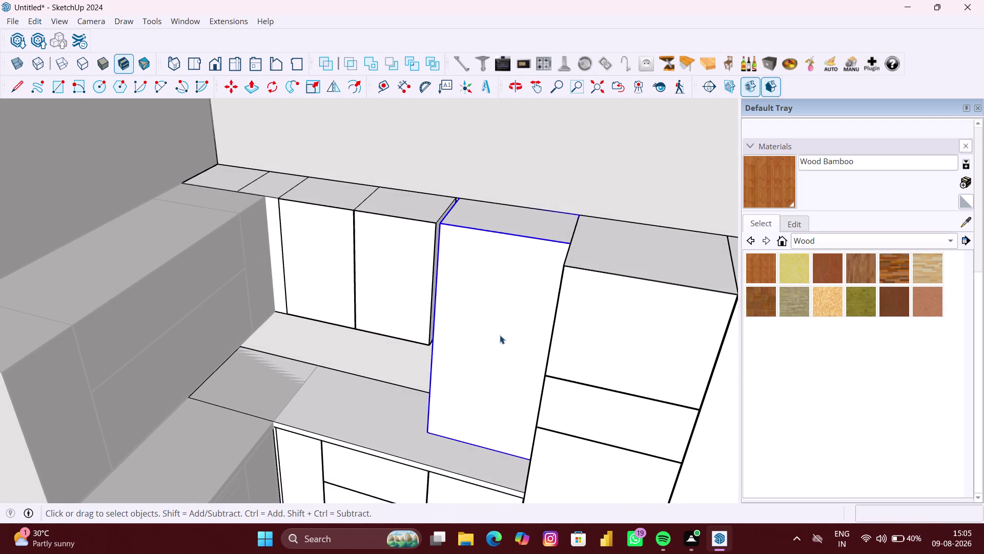
Zoom in on the tall panel's edge and select its narrow side face.
scroll(up, 3)
middle_drag(413, 303, 432, 305)
scroll(up, 3)
middle_drag(466, 268, 496, 269)
scroll(up, 3)
scroll(up, 3)
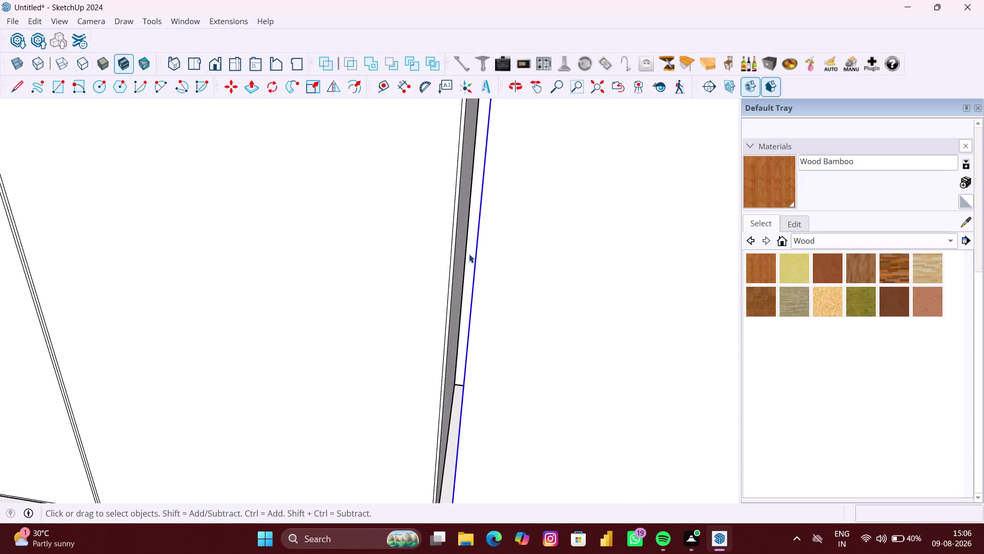
scroll(up, 3)
click(469, 254)
click(462, 258)
scroll(up, 3)
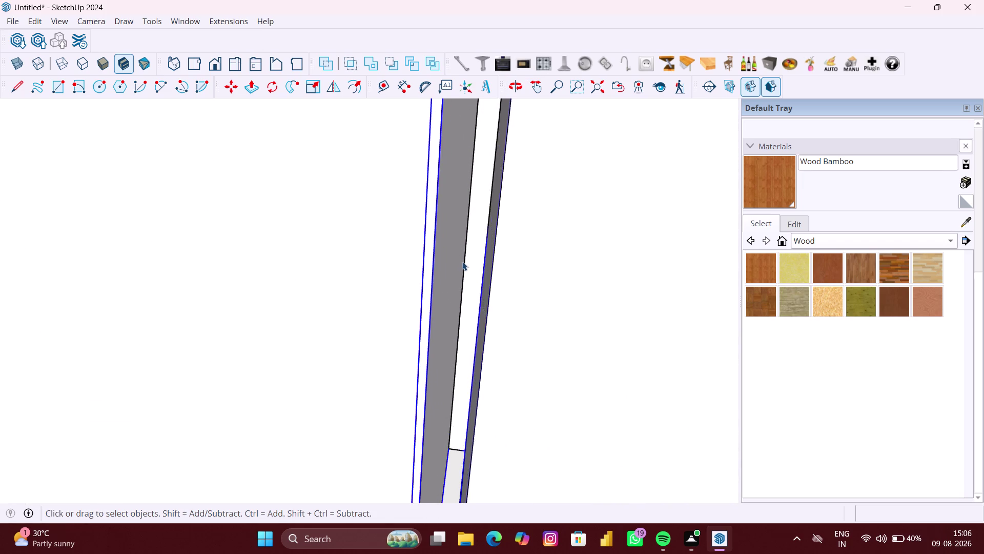
scroll(up, 3)
scroll(up, 3)
click(483, 255)
triple_click(482, 255)
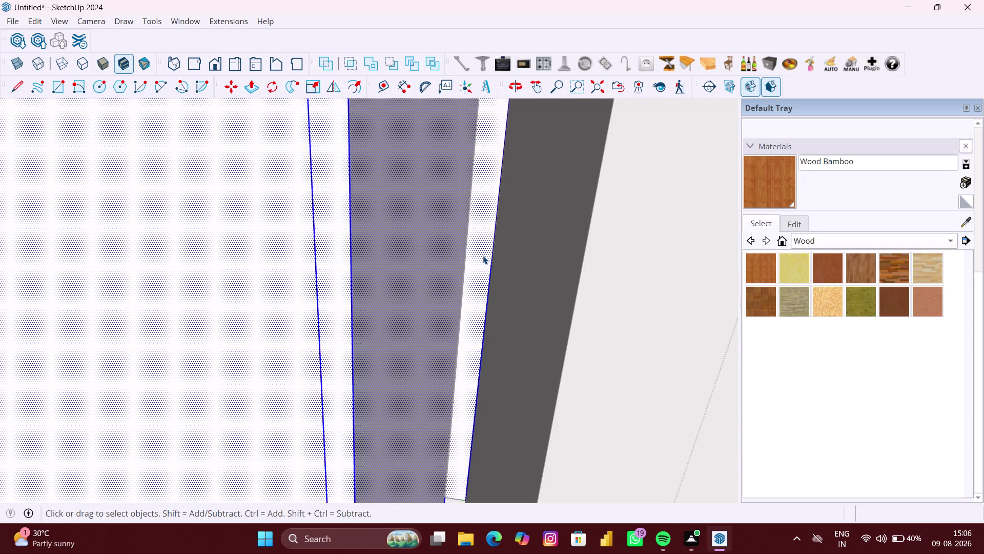
scroll(down, 3)
double_click(483, 255)
click(483, 255)
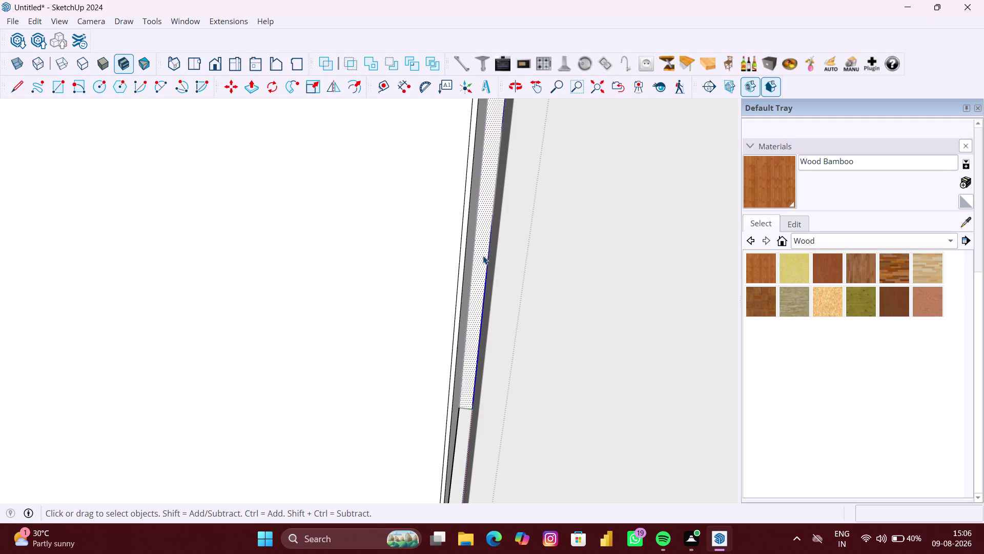
double_click(482, 255)
Push/Pull the narrow side face out 352 mm, then select the tall front panel.
key(p)
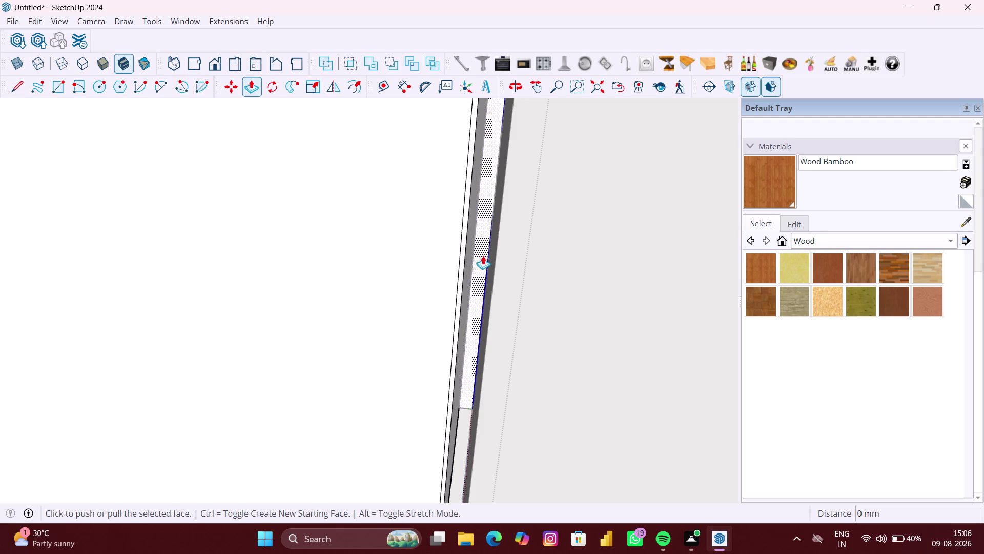
click(478, 257)
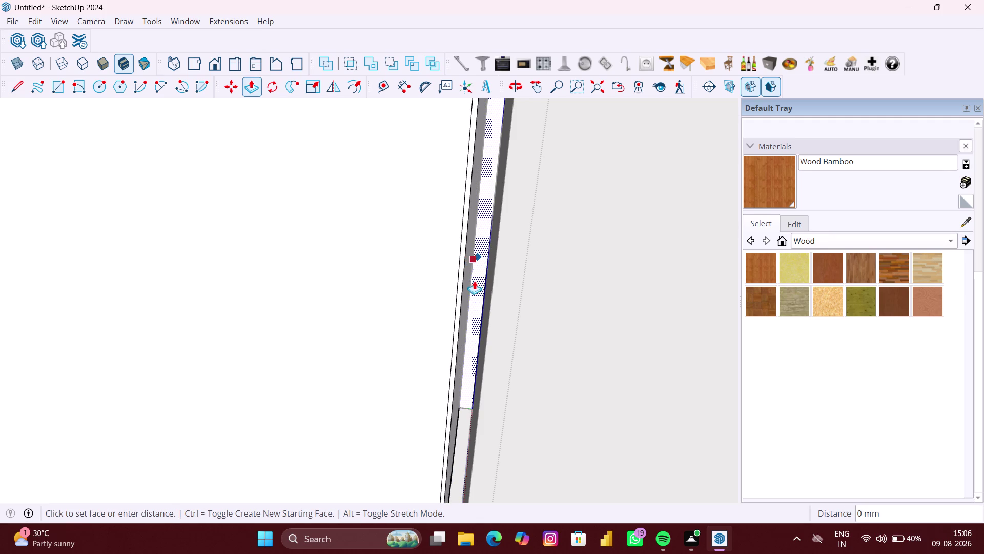
scroll(down, 3)
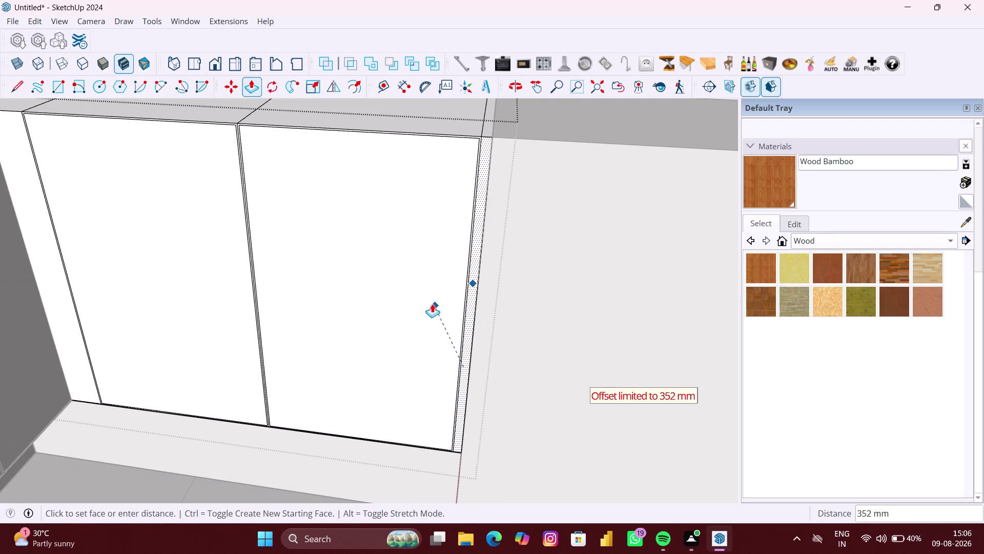
scroll(down, 3)
click(439, 296)
scroll(down, 3)
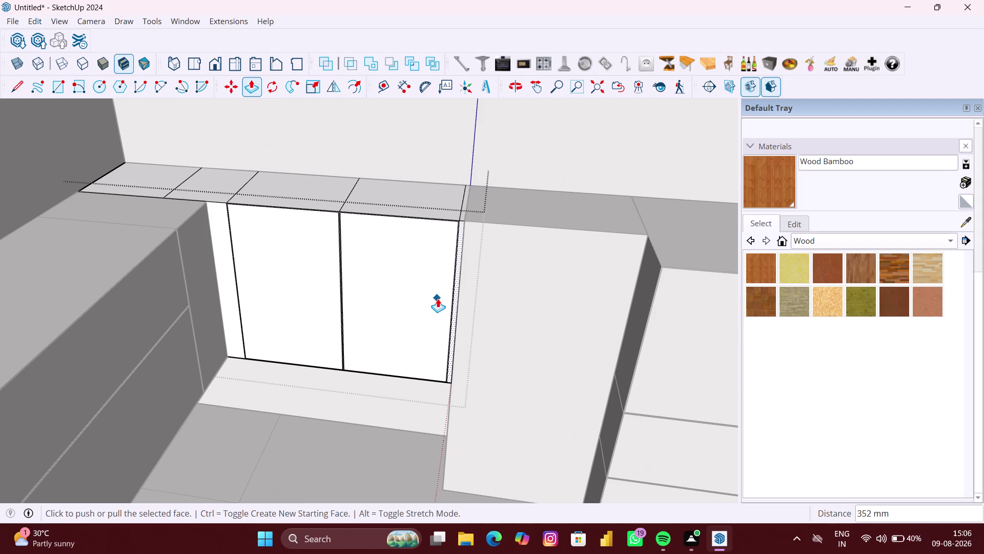
key(space)
click(501, 299)
click(523, 304)
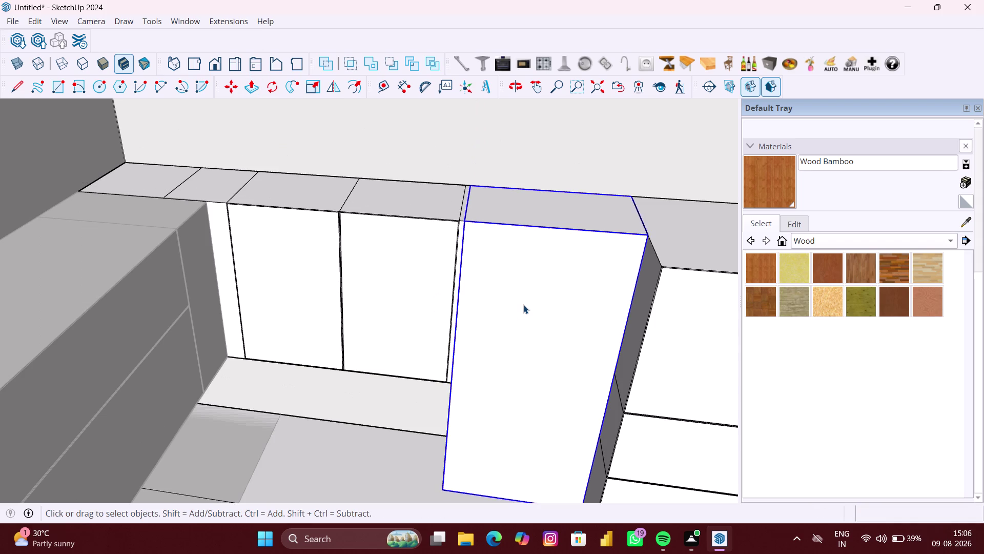
Offset the tall panel's front face edges inward by 3 mm.
double_click(523, 304)
click(528, 303)
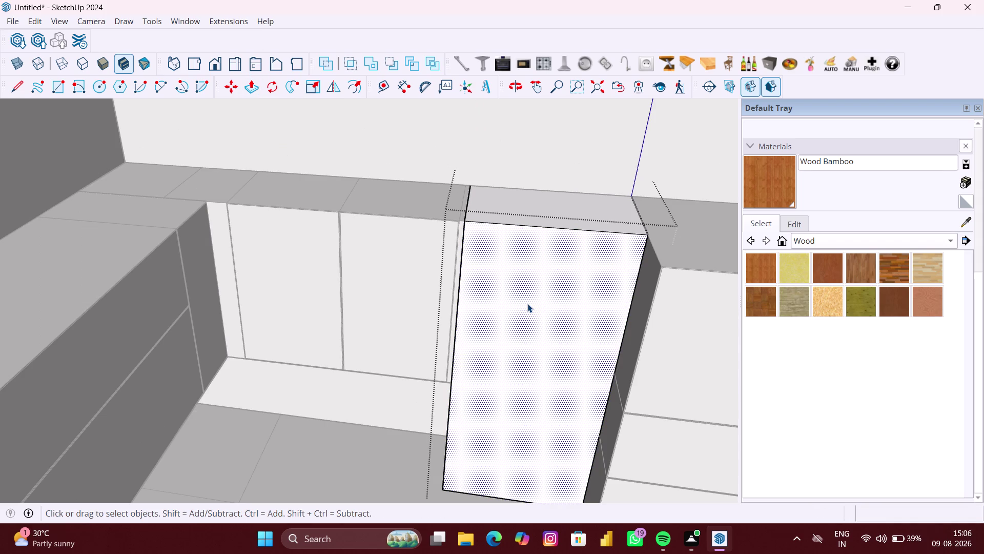
key(f)
click(530, 312)
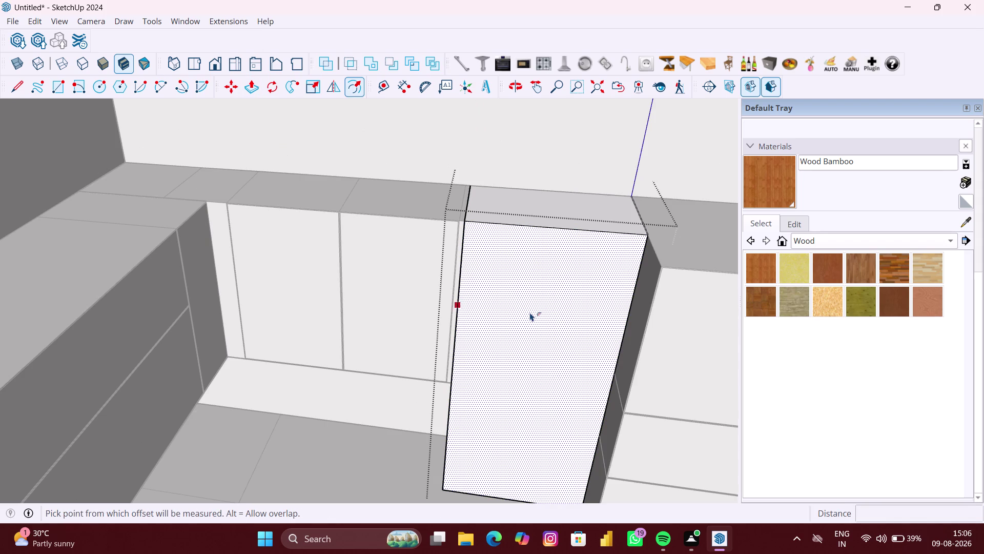
text(3)
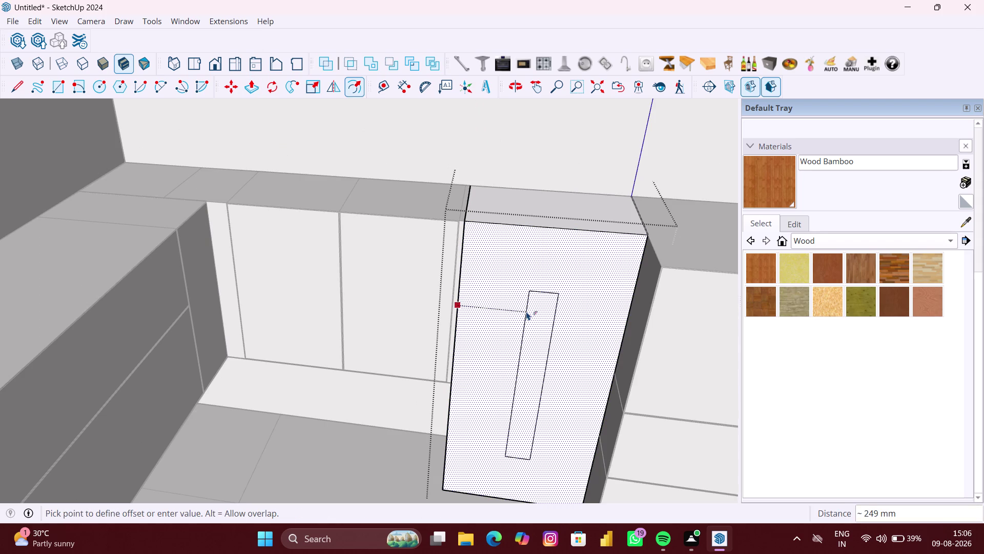
text(MM)
key(Return)
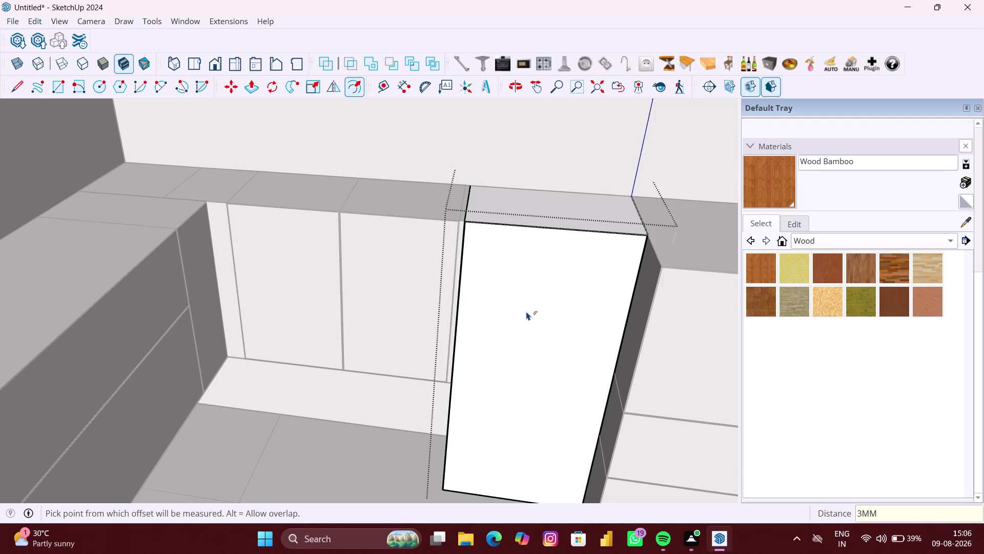
Orbit around the tall panel to inspect the offset and return to selection.
scroll(down, 3)
scroll(down, 3)
scroll(down, 3)
middle_drag(545, 361, 450, 366)
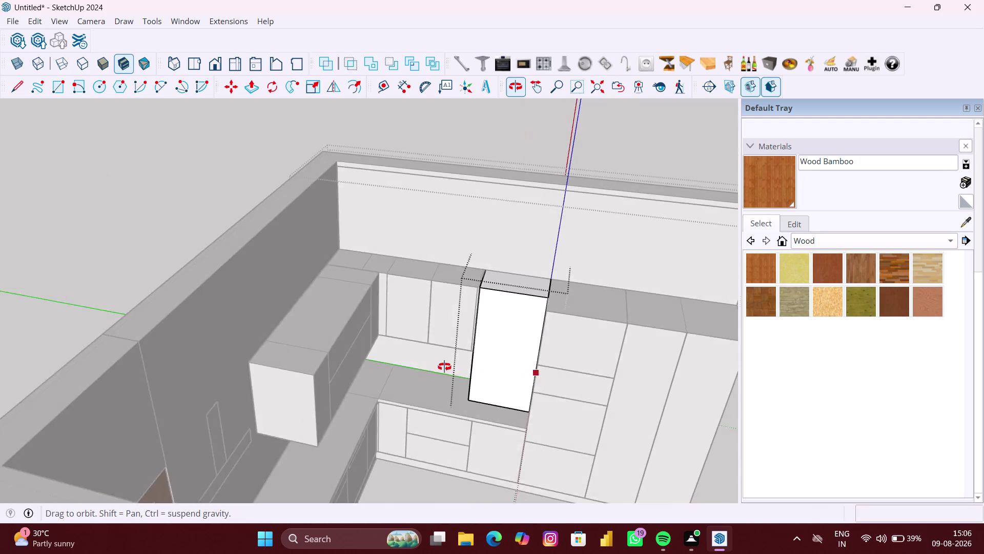
middle_drag(450, 367, 479, 409)
scroll(up, 3)
scroll(up, 3)
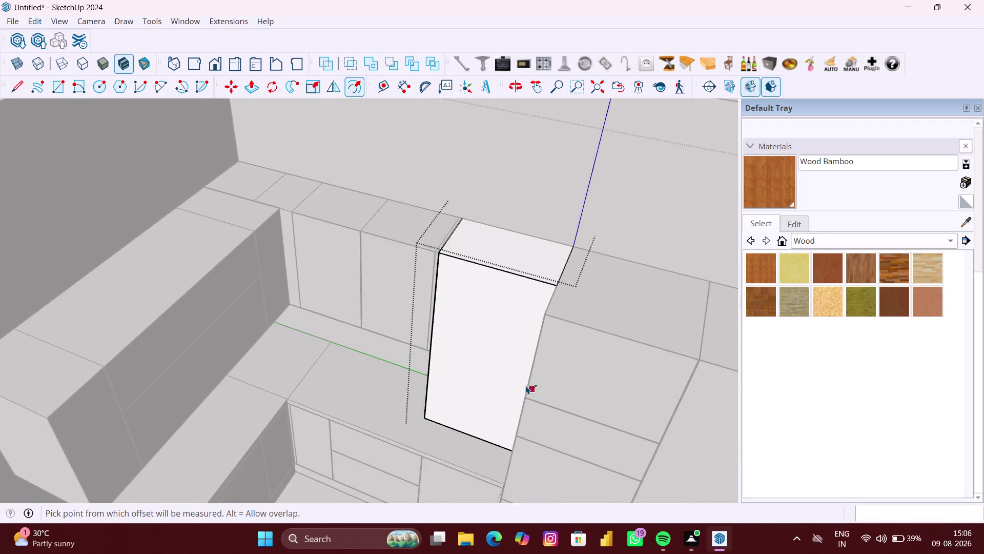
middle_drag(526, 385, 583, 415)
scroll(up, 3)
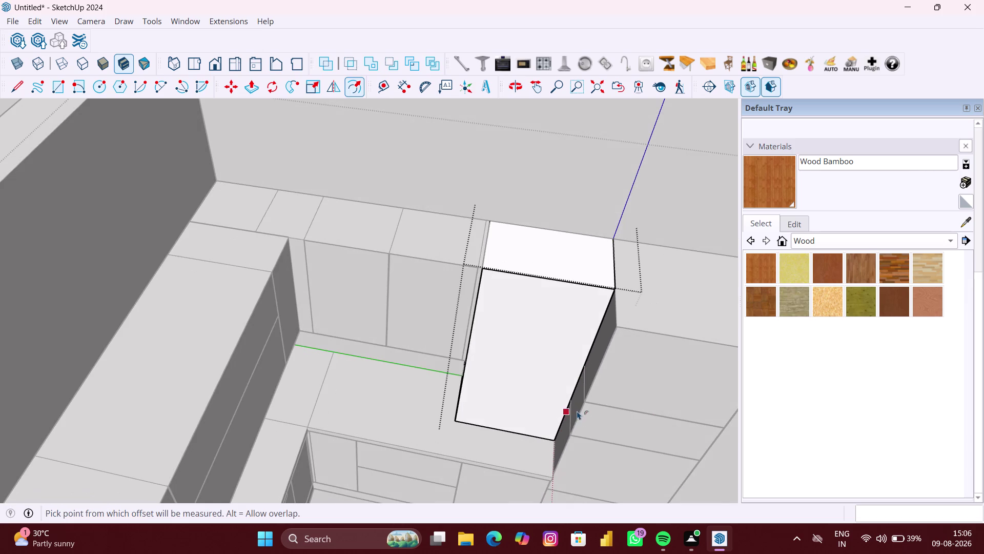
scroll(up, 3)
scroll(down, 3)
scroll(down, 3)
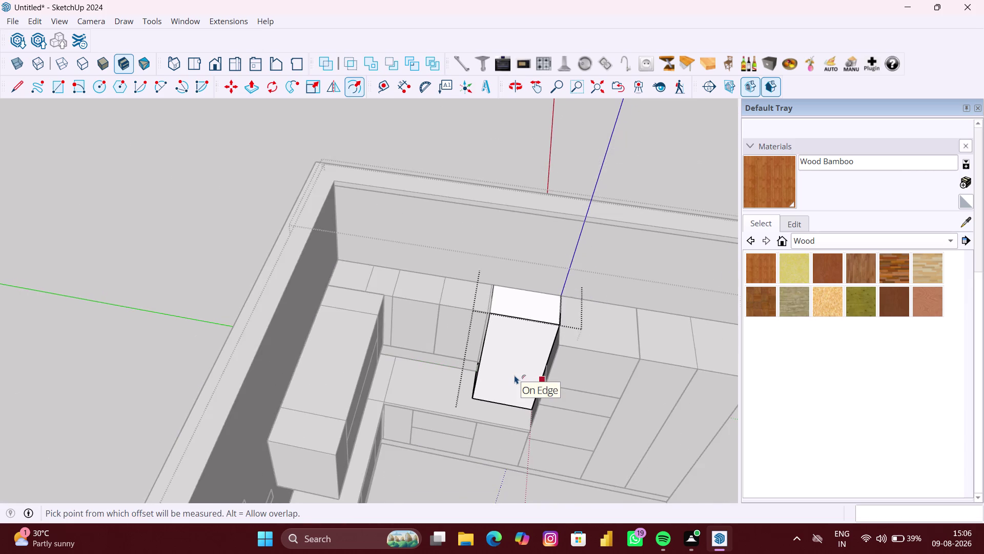
scroll(down, 3)
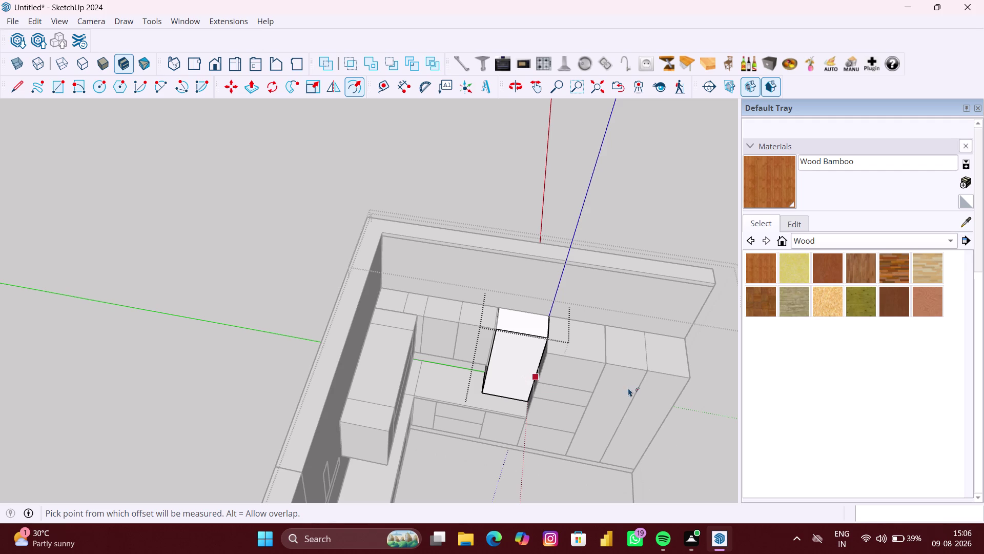
key(space)
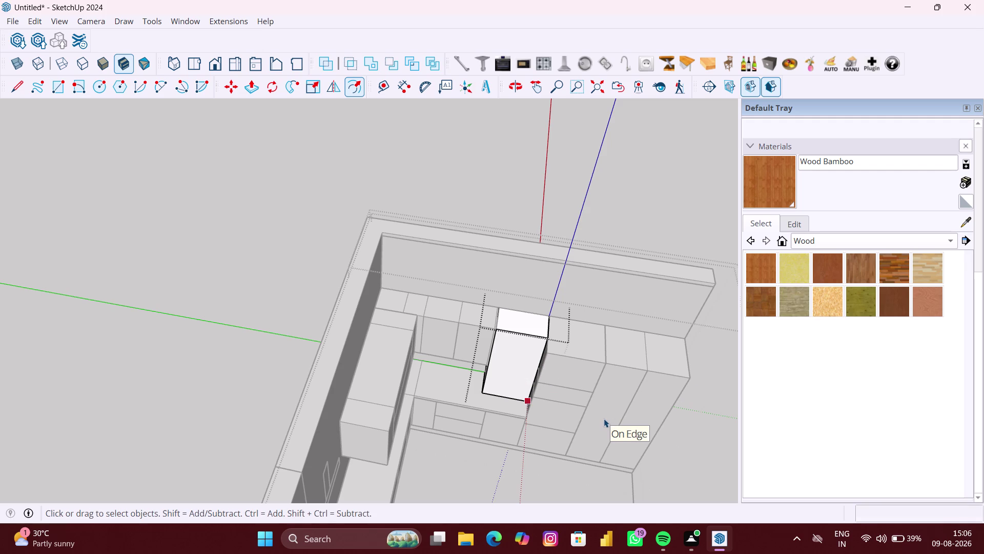
key(space)
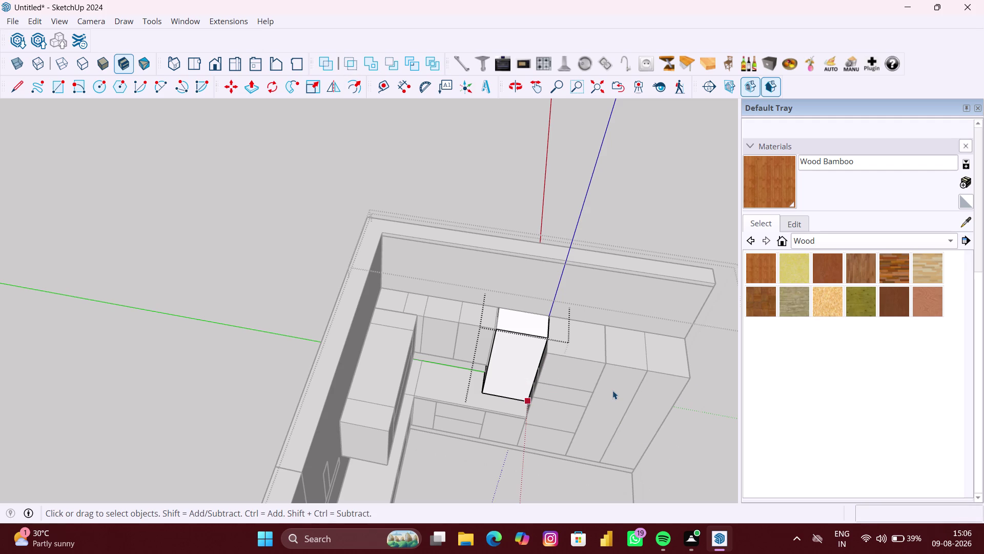
key(space)
key(space)
key(Escape)
drag(124, 252, 130, 253)
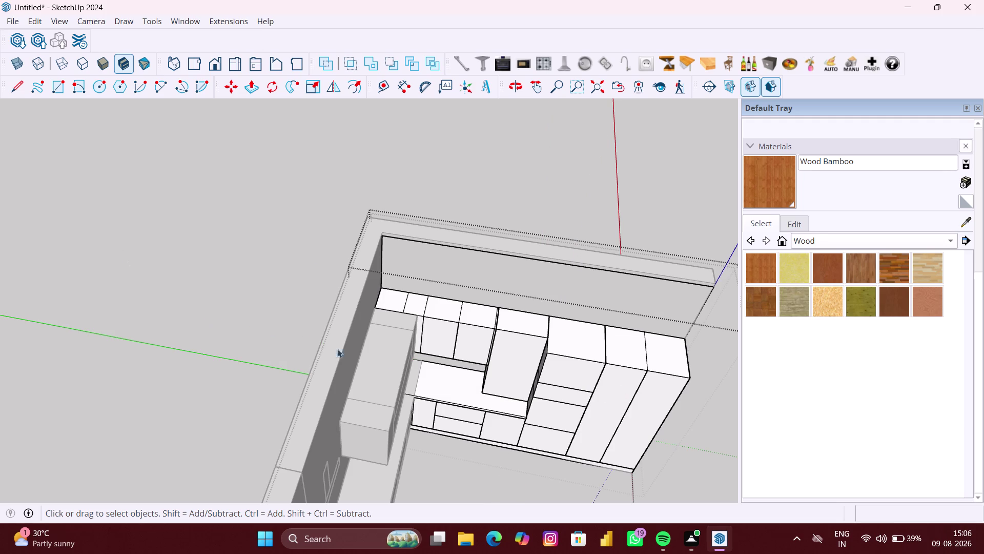
Orbit around the kitchen back to the block between the tall cabinets.
scroll(up, 3)
scroll(up, 3)
middle_drag(528, 383, 287, 392)
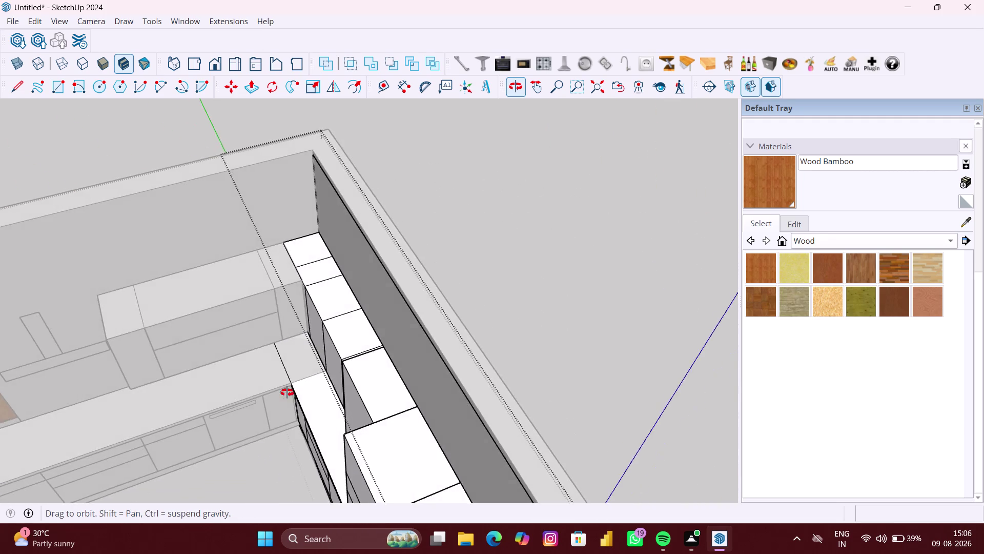
middle_drag(287, 392, 439, 395)
scroll(up, 3)
scroll(up, 3)
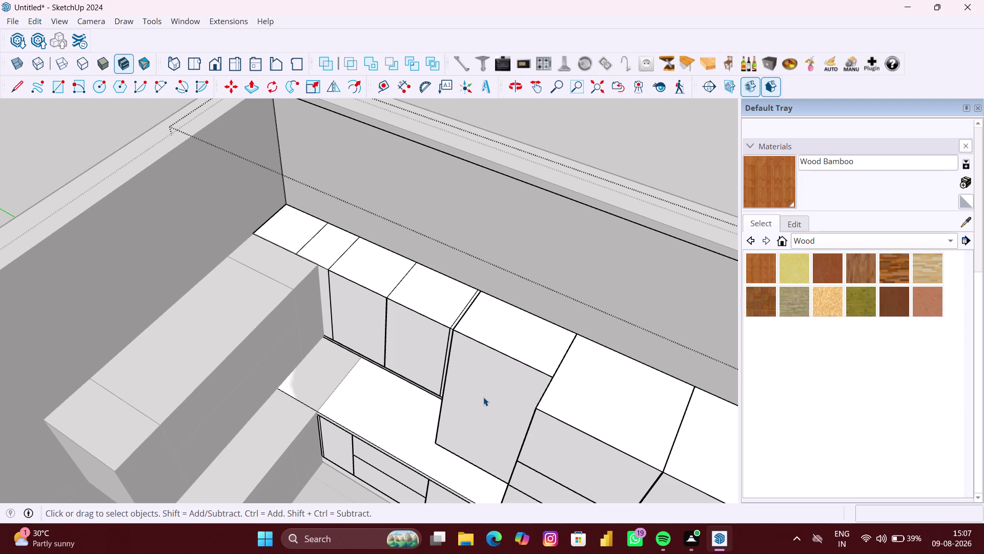
scroll(up, 3)
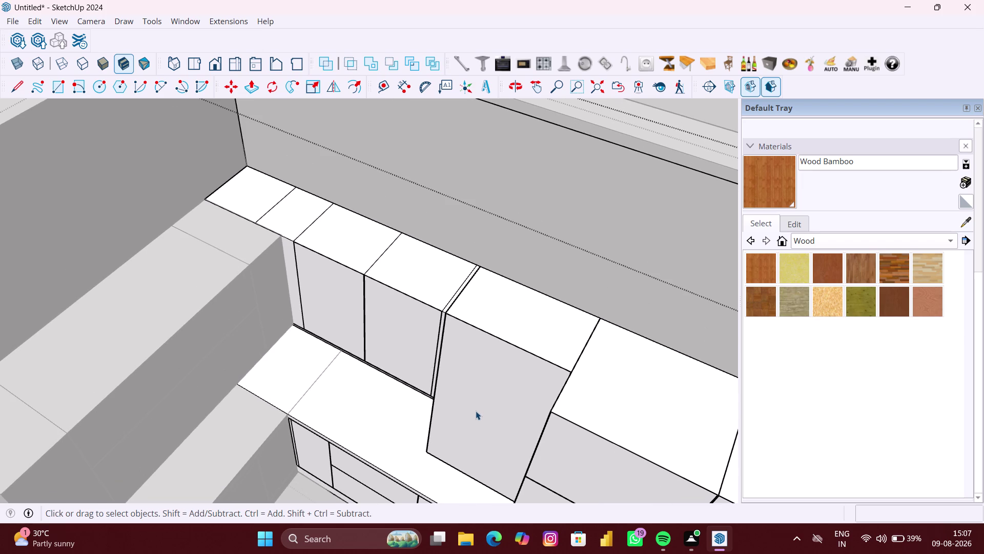
key(p)
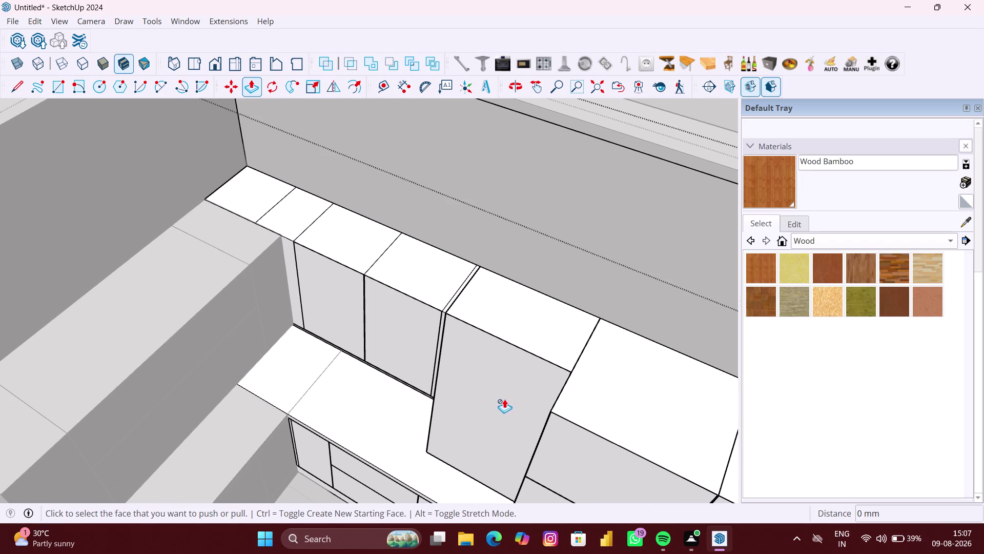
key(space)
Open the tall panel group and push/pull its front face to a new depth.
double_click(506, 398)
click(510, 397)
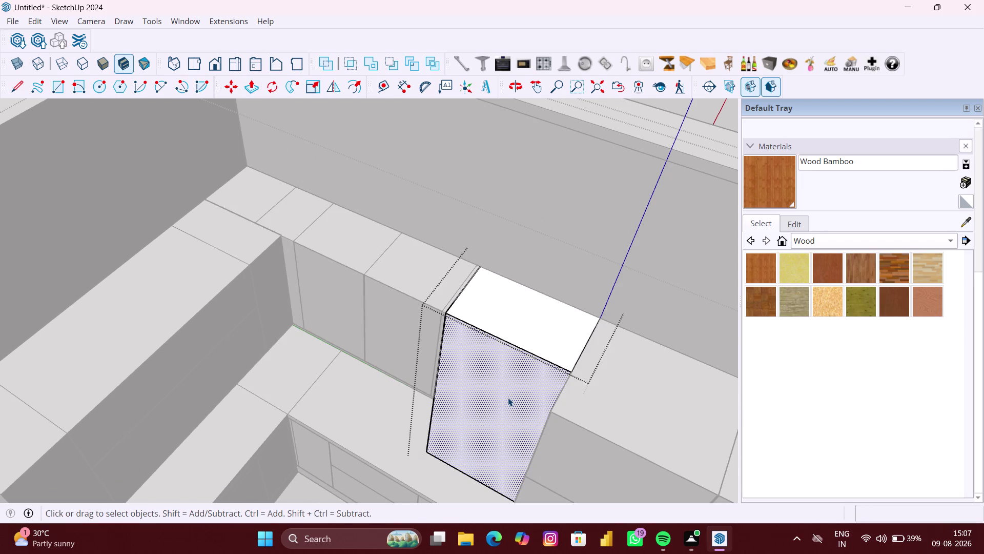
key(p)
click(508, 398)
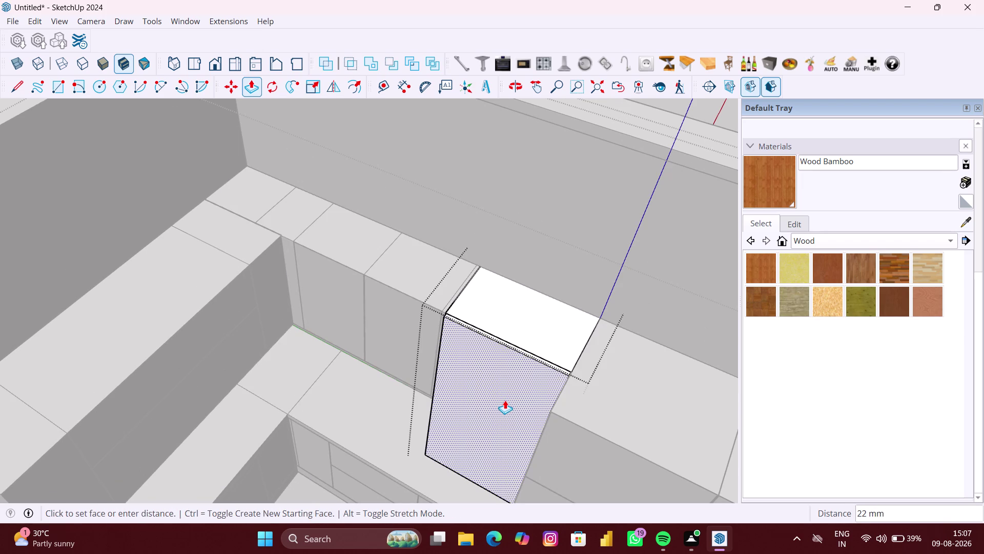
click(547, 429)
Zoom in on the panel's thin top strip and push it out.
scroll(up, 3)
middle_drag(533, 379, 535, 378)
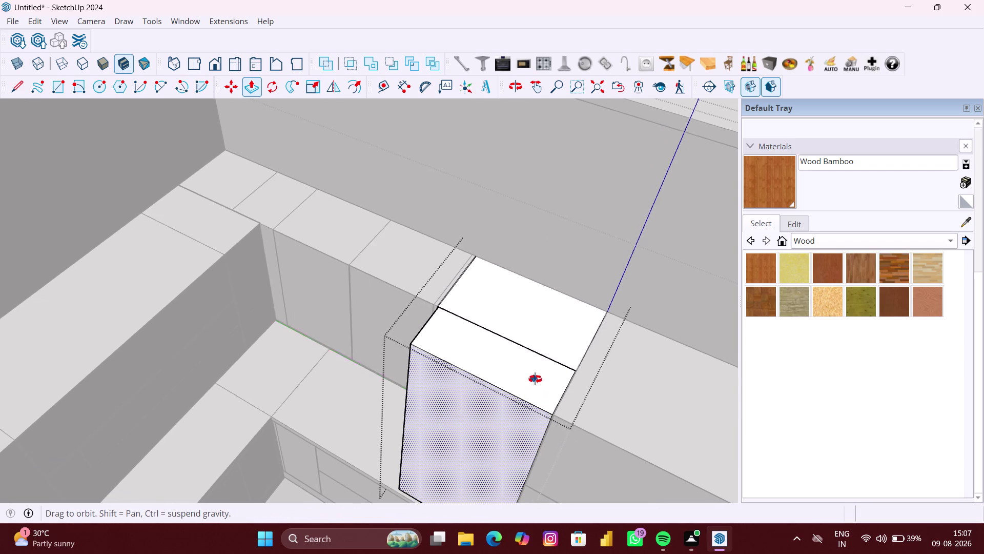
middle_drag(535, 379, 586, 336)
scroll(up, 3)
scroll(up, 3)
middle_drag(562, 244, 731, 244)
middle_drag(373, 214, 461, 220)
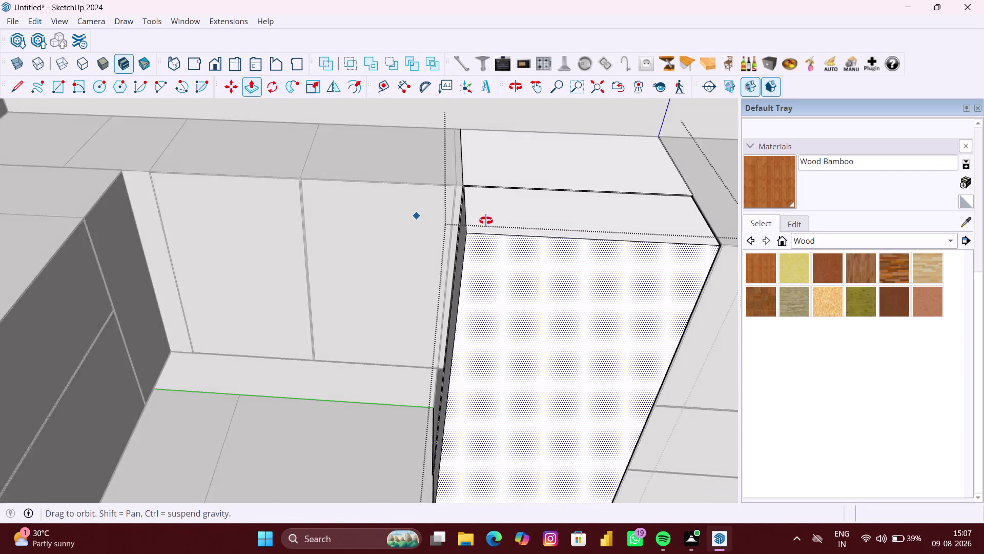
middle_drag(461, 219, 517, 221)
scroll(down, 3)
scroll(down, 3)
middle_drag(609, 261, 576, 254)
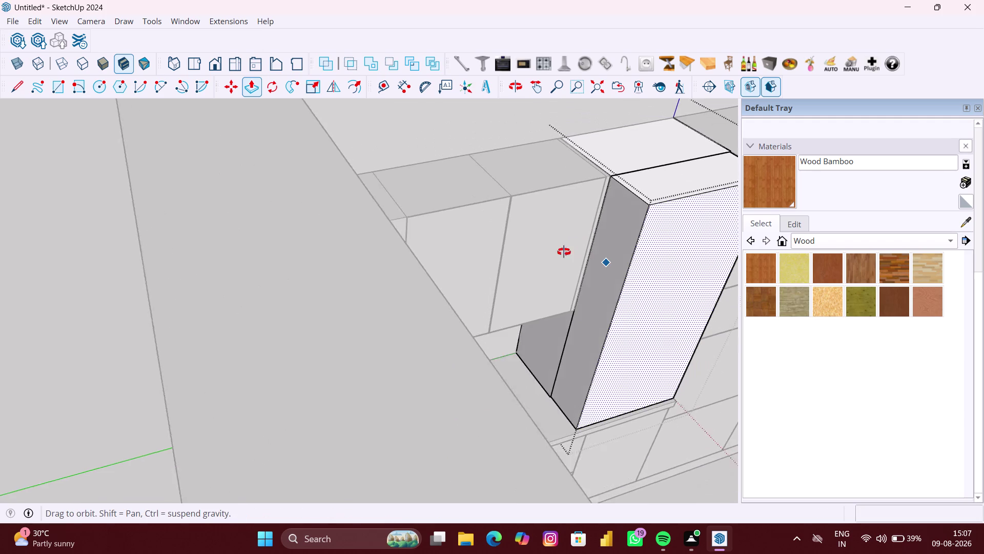
middle_drag(575, 254, 502, 246)
scroll(up, 3)
scroll(up, 3)
scroll(up, 3)
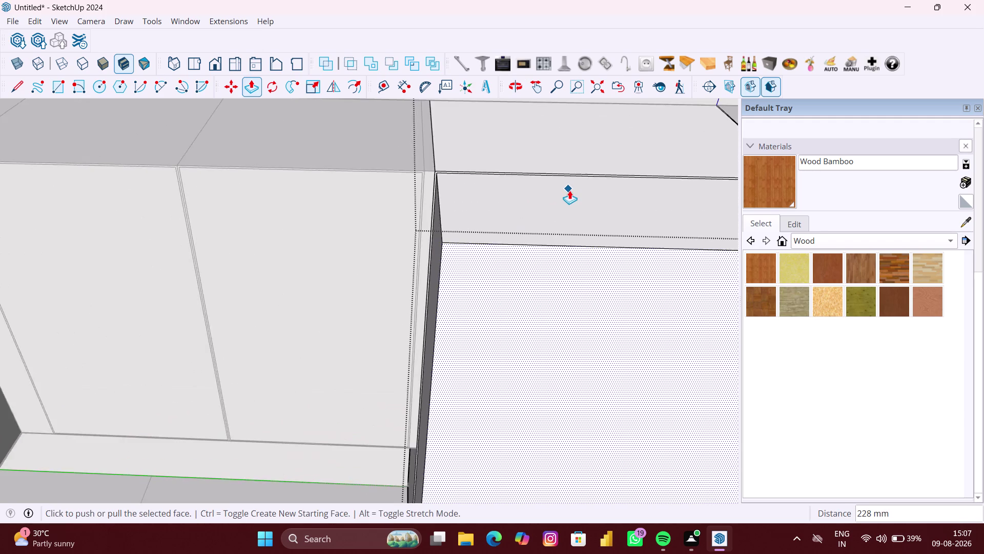
scroll(up, 3)
scroll(up, 3)
scroll(up, 3)
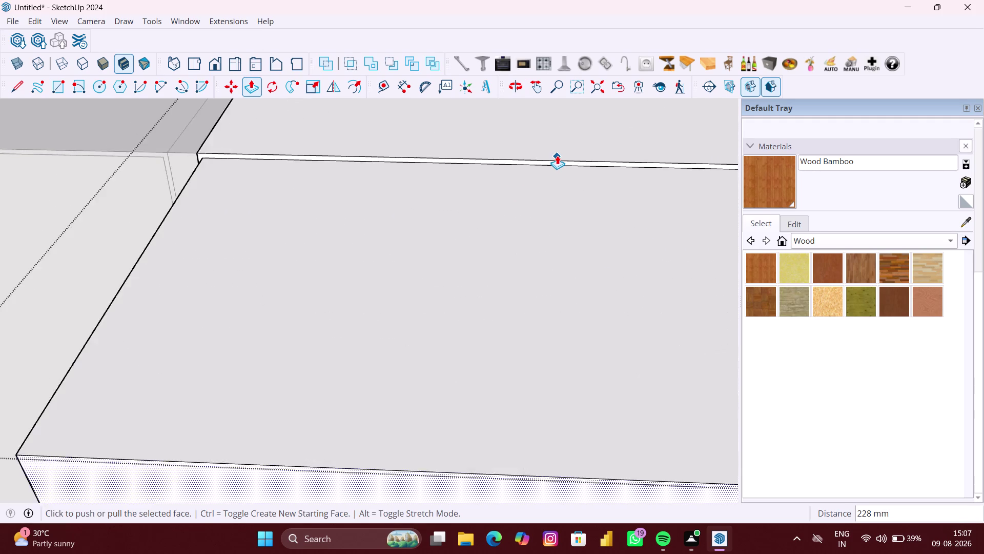
scroll(up, 3)
scroll(up, 3)
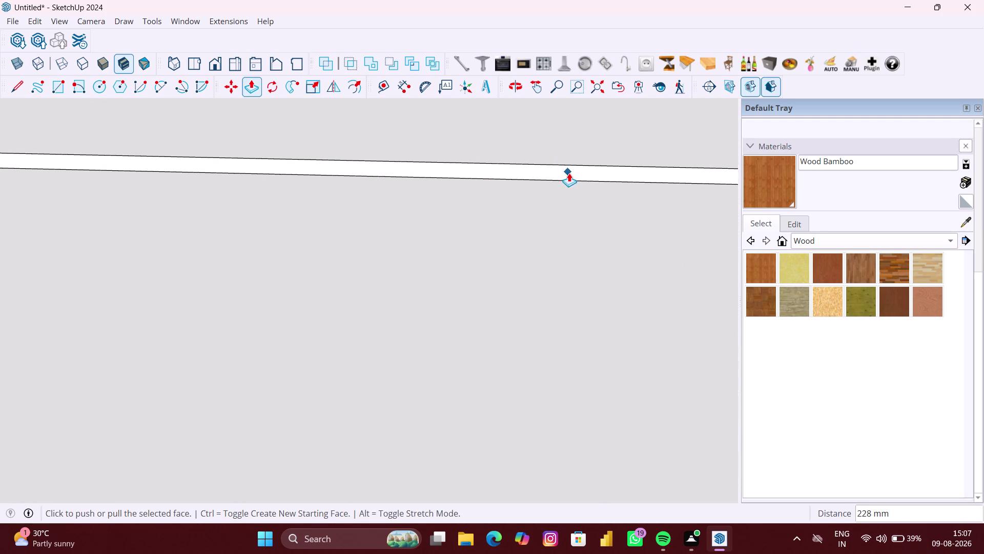
scroll(up, 3)
click(580, 170)
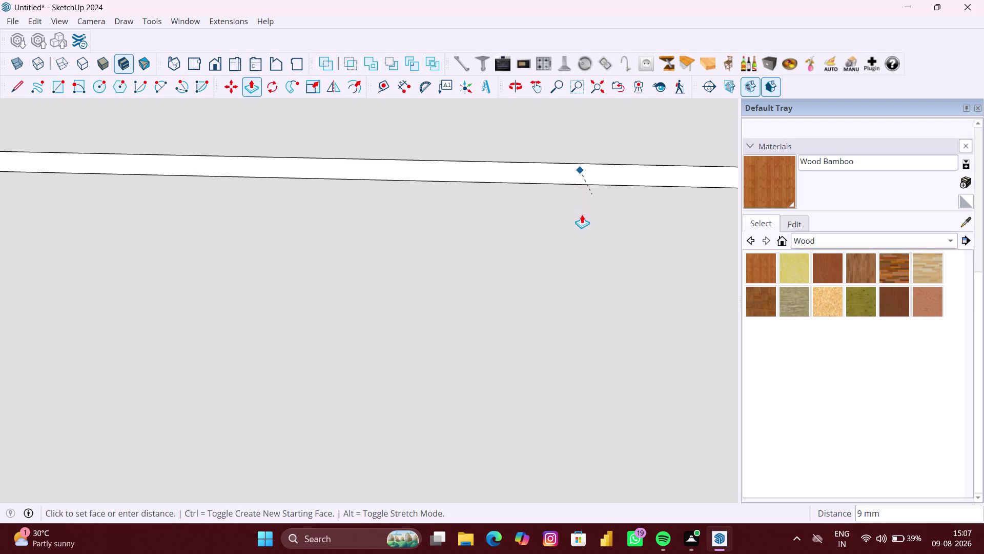
scroll(down, 3)
scroll(down, 3)
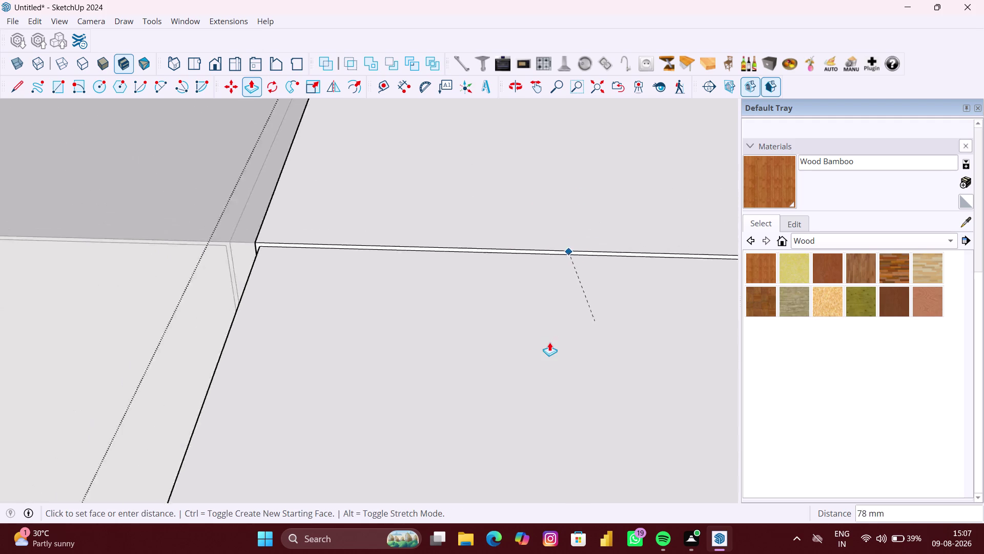
scroll(down, 3)
scroll(up, 3)
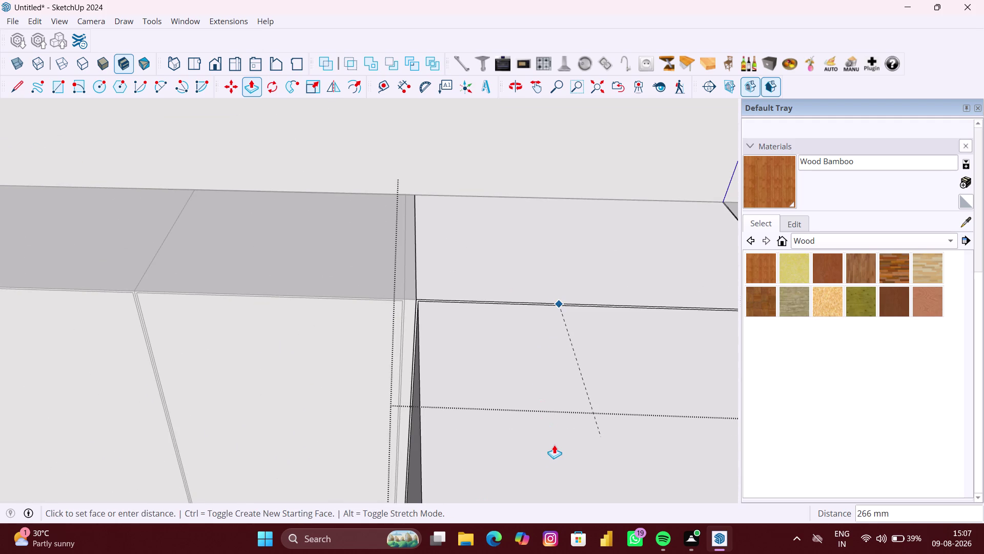
key(Escape)
scroll(down, 3)
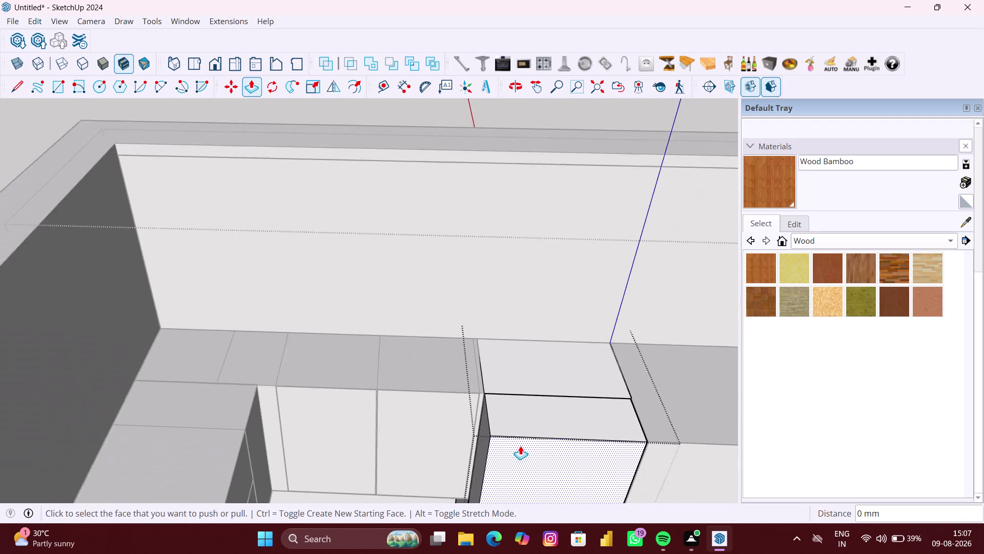
Undo the previous extrusions while orbiting around the tall unit.
key(ctrl+z)
scroll(down, 3)
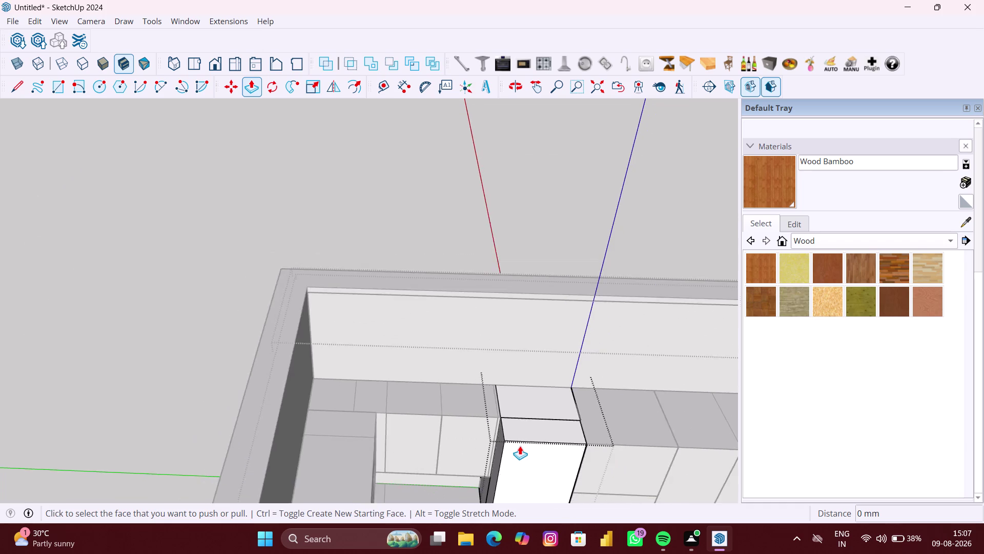
scroll(down, 3)
middle_drag(517, 446, 484, 290)
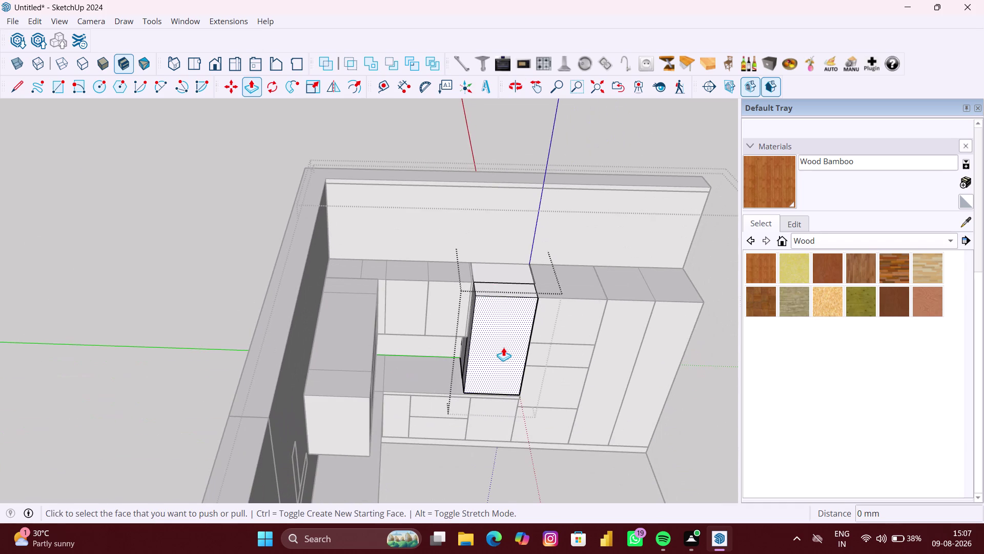
key(ctrl+z)
key(ctrl+z)
middle_drag(502, 333, 495, 313)
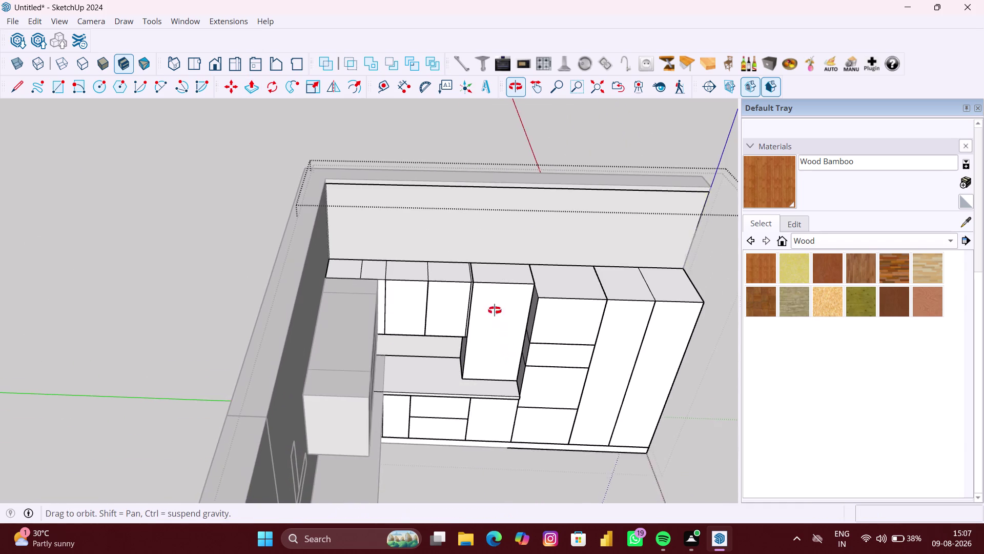
middle_drag(495, 313, 494, 307)
scroll(up, 3)
scroll(up, 3)
scroll(up, 3)
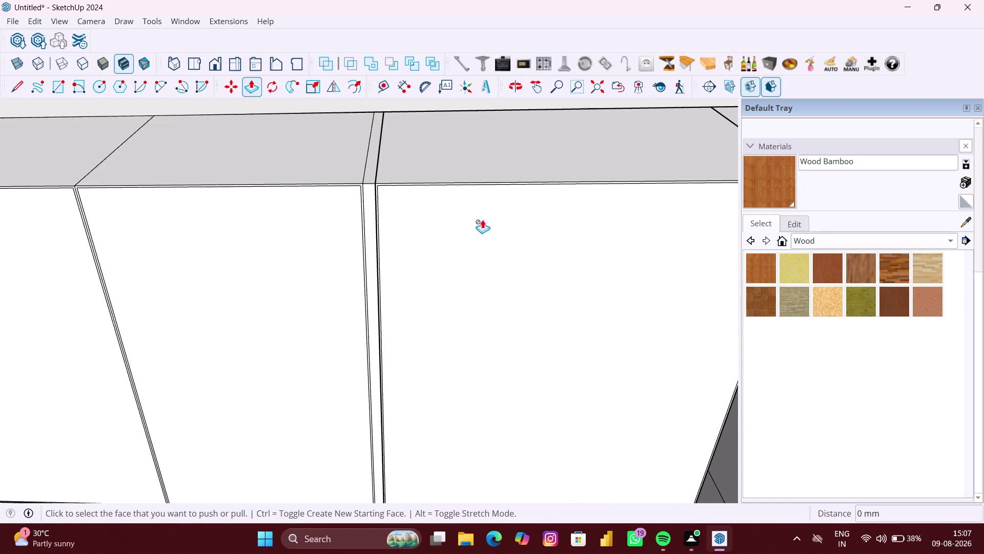
key(ctrl+z)
key(ctrl+z)
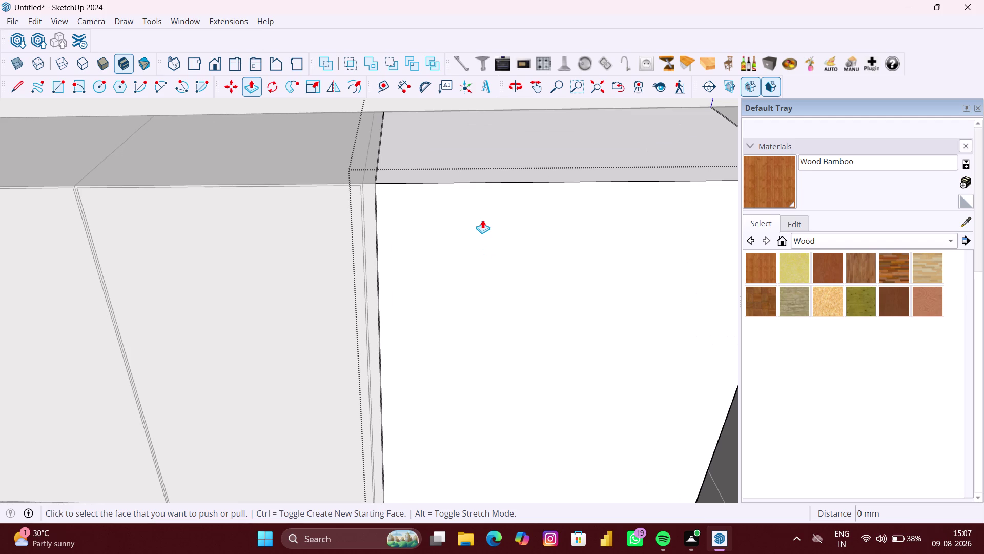
scroll(down, 3)
scroll(down, 3)
Push/Pull the block's front face to its new depth and start a 3 mm offset on it.
key(p)
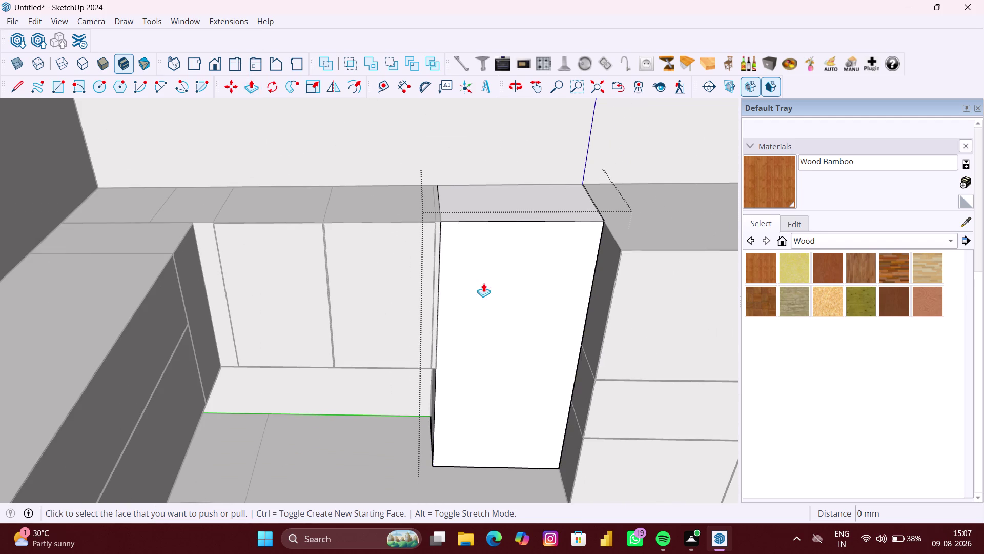
click(516, 292)
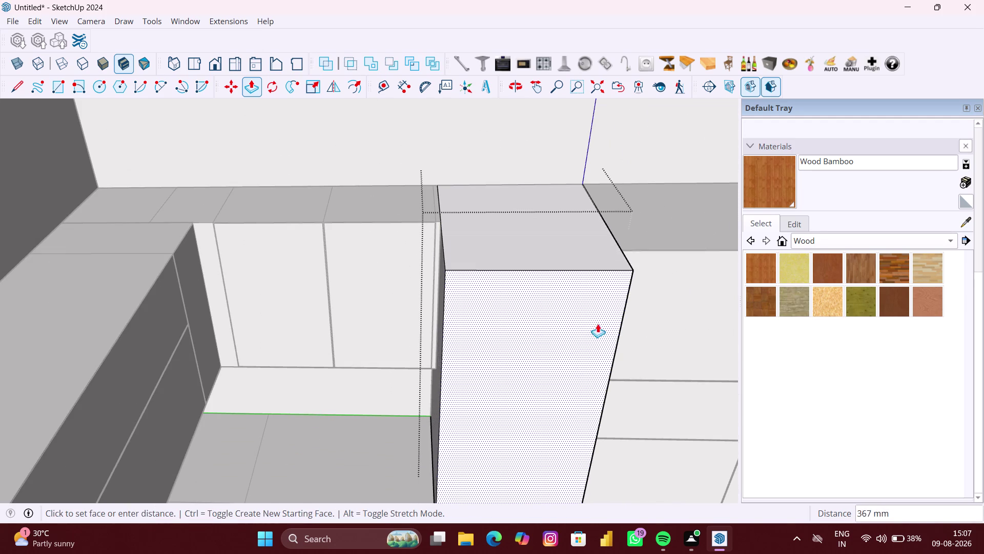
click(642, 291)
scroll(down, 3)
middle_drag(596, 322, 510, 298)
scroll(up, 3)
middle_drag(502, 326, 525, 301)
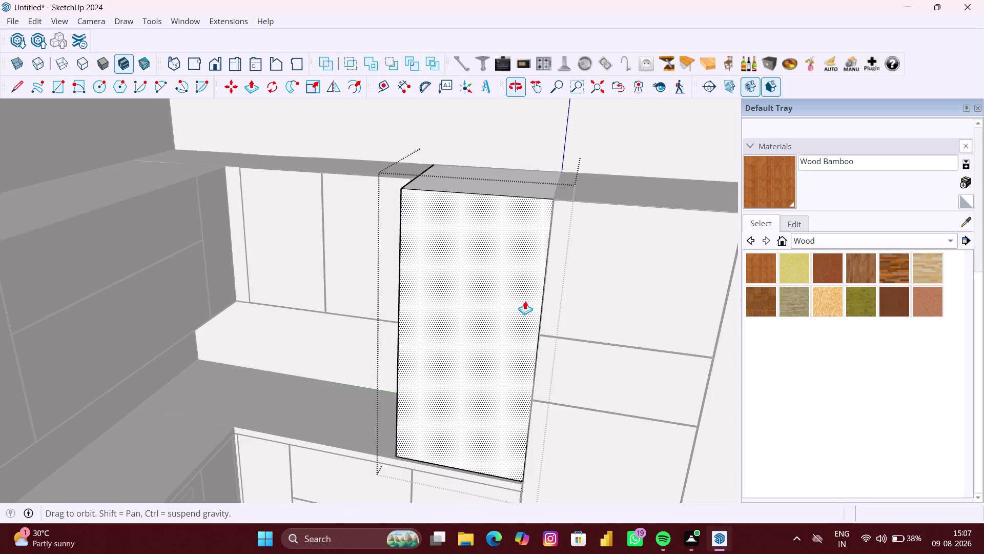
key(space)
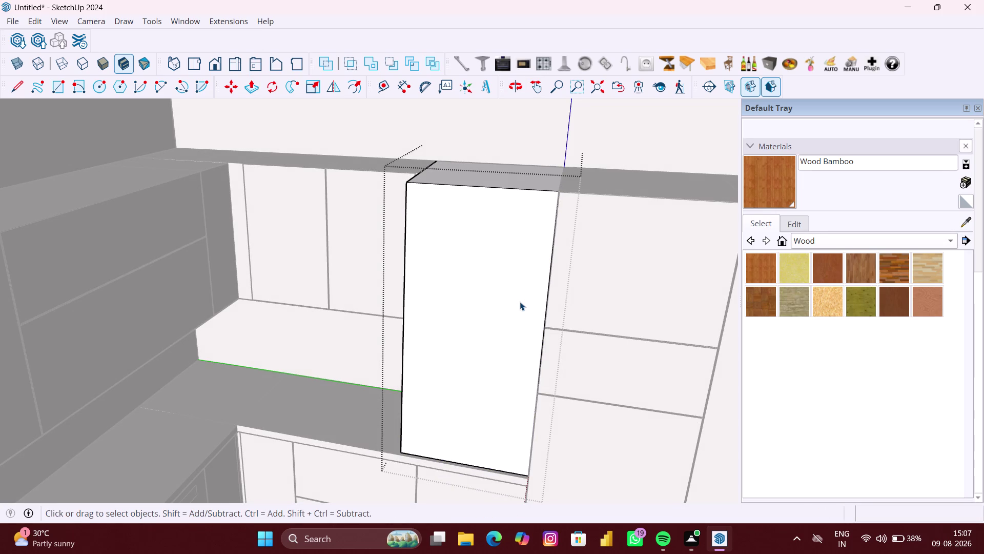
key(f)
click(520, 301)
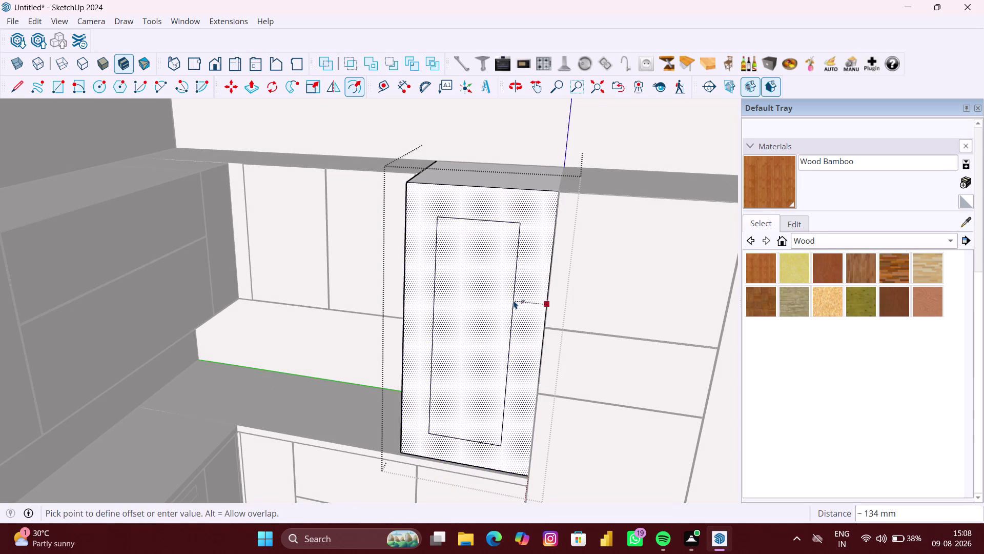
Confirm the 3 mm inset on the tall block's front face.
text(3MM)
key(Return)
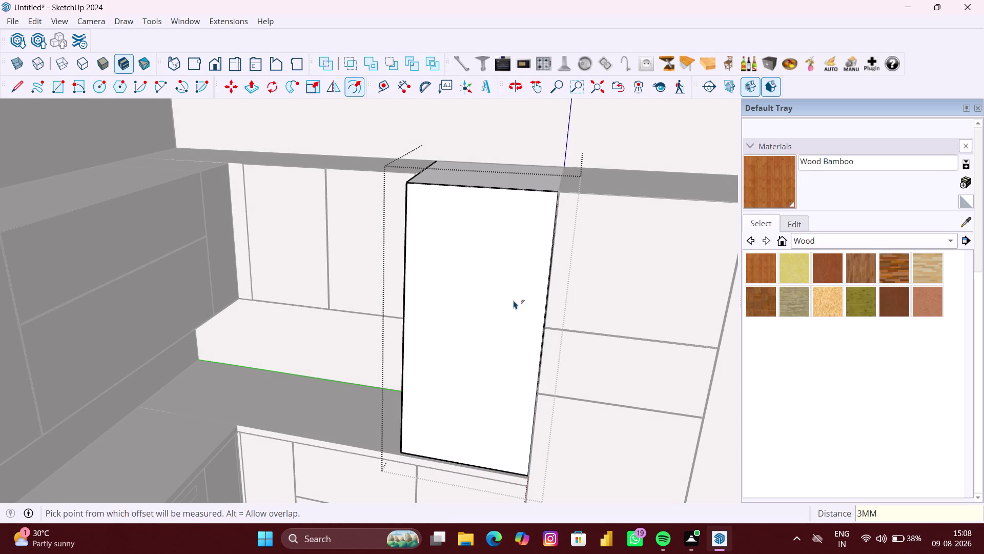
key(space)
scroll(down, 3)
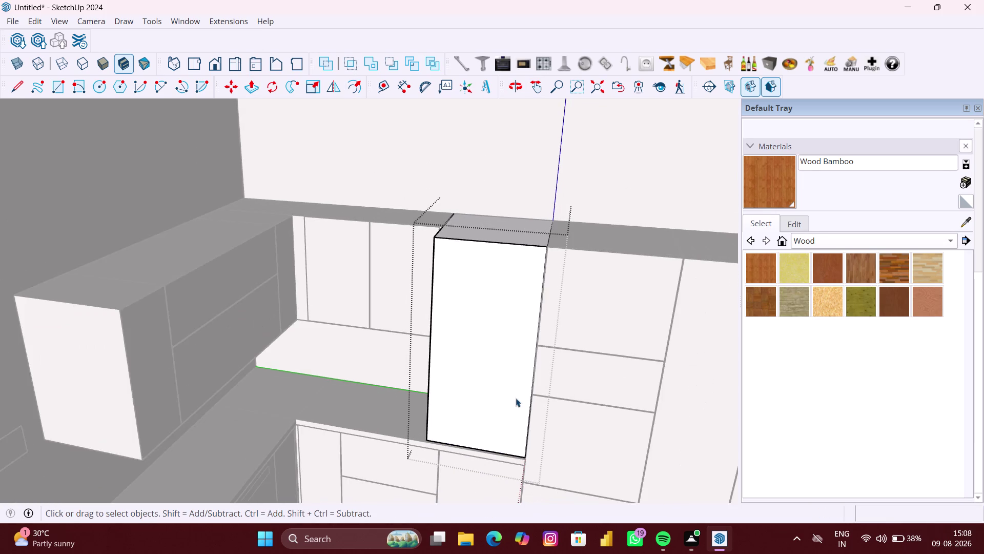
scroll(down, 3)
scroll(down, 3)
scroll(down, 3)
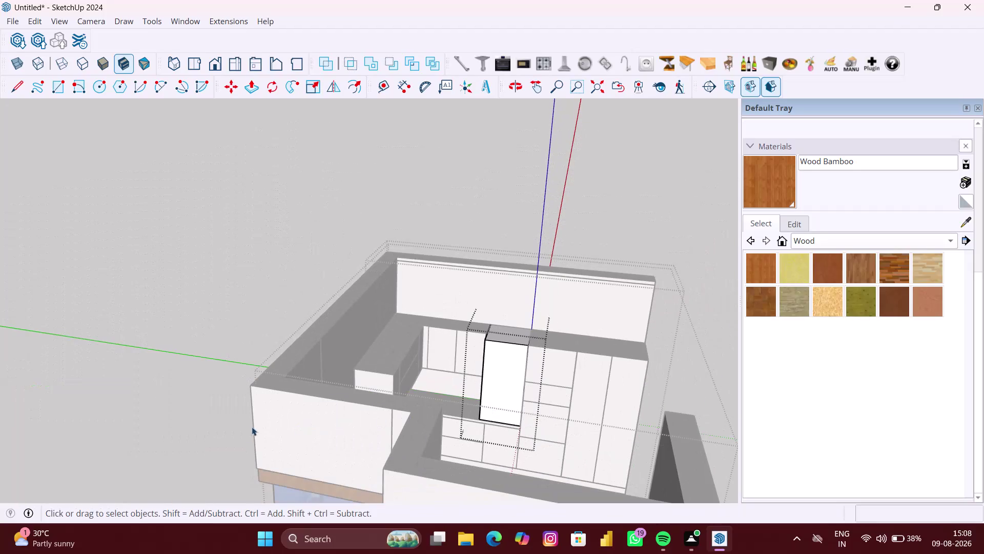
Enter the tall block group and delete its inner front face to hollow it.
click(171, 442)
scroll(up, 3)
middle_drag(498, 396, 520, 382)
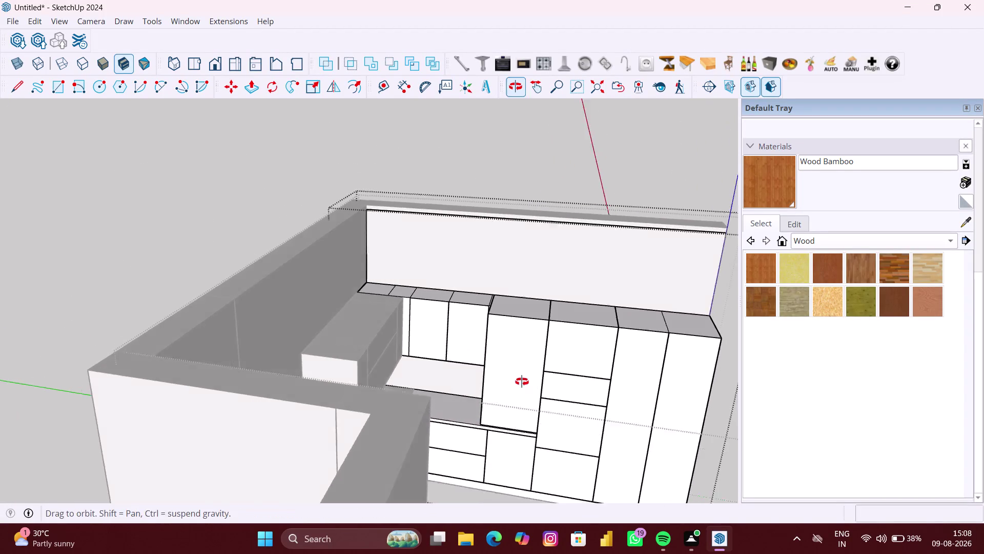
scroll(up, 3)
scroll(up, 3)
click(528, 375)
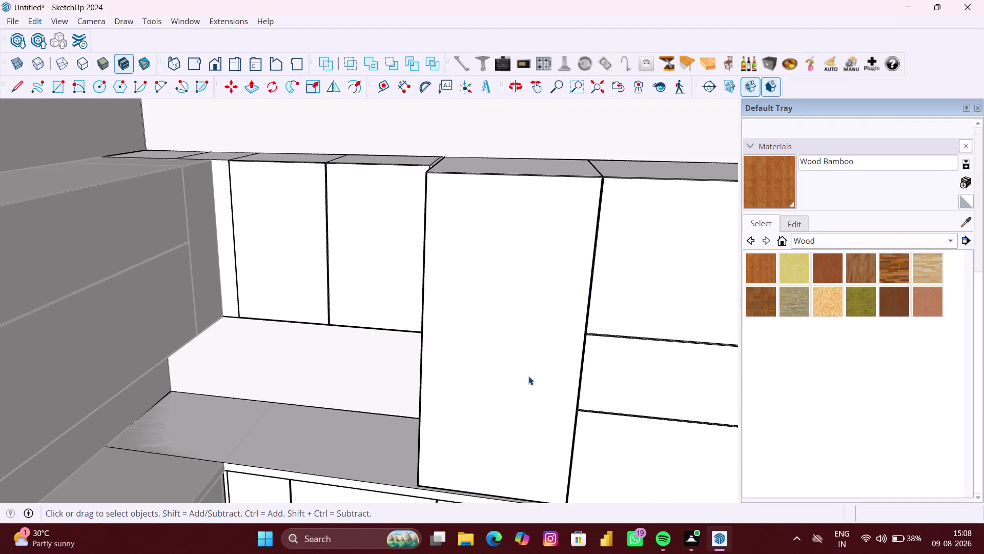
double_click(528, 376)
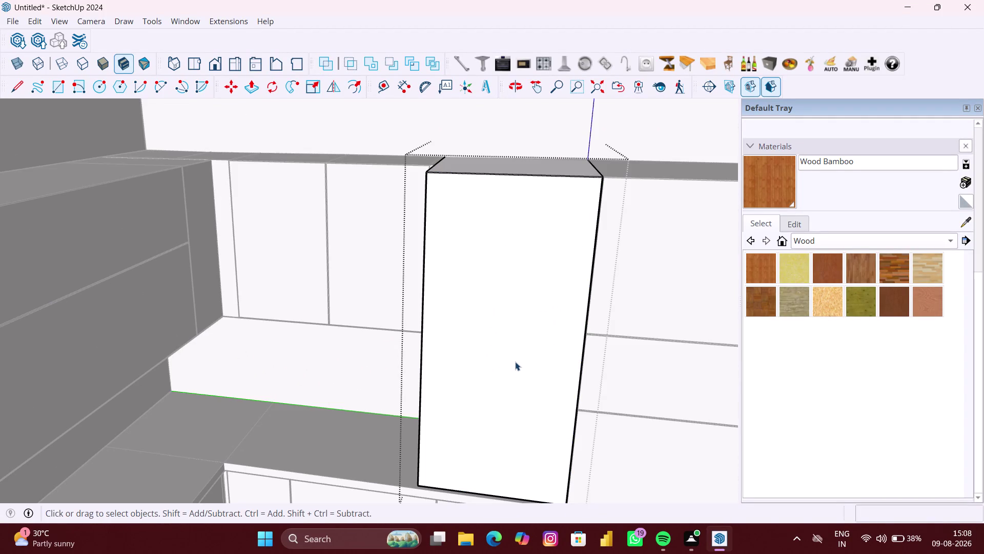
click(515, 361)
scroll(up, 3)
scroll(up, 3)
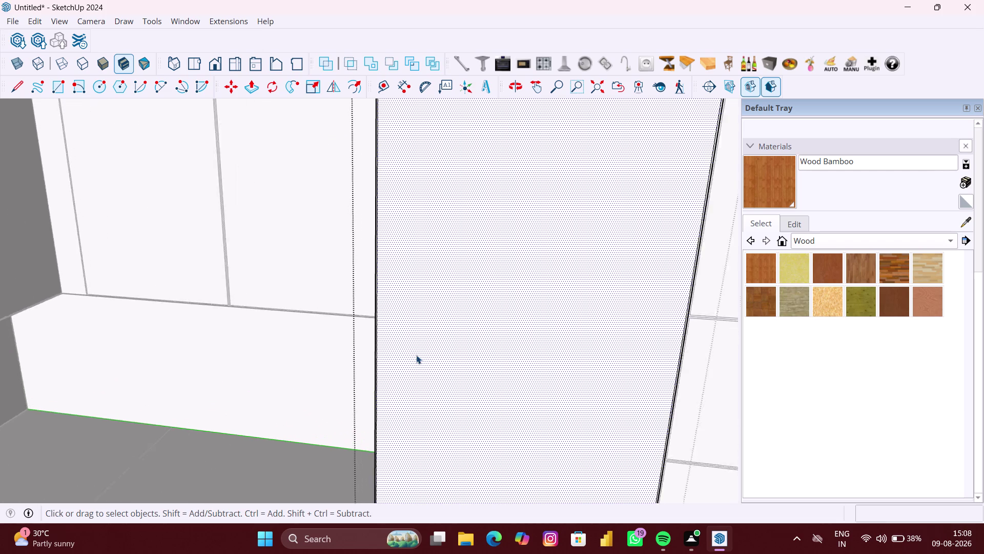
scroll(up, 3)
scroll(down, 3)
scroll(down, 3)
key(Delete)
Open the 3D Warehouse library.
scroll(down, 3)
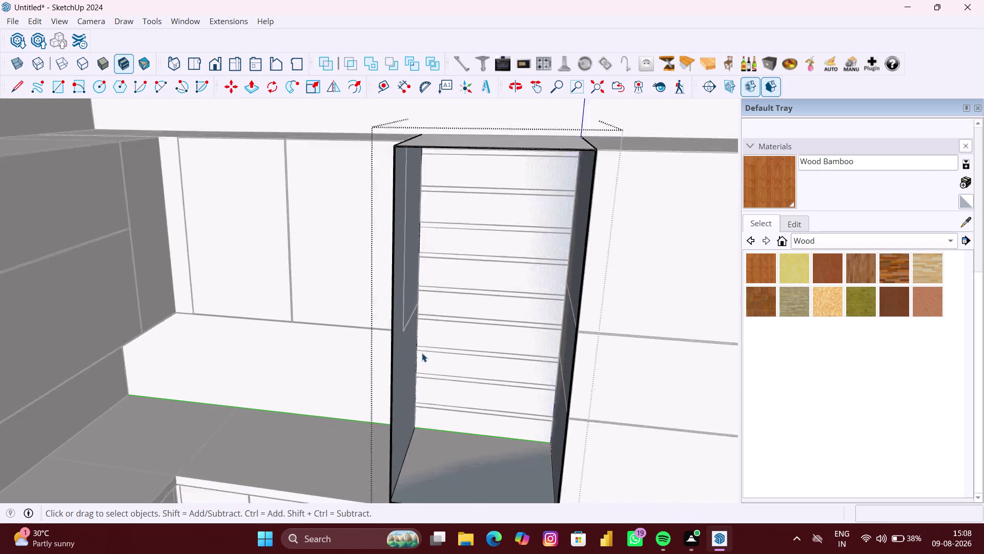
scroll(down, 3)
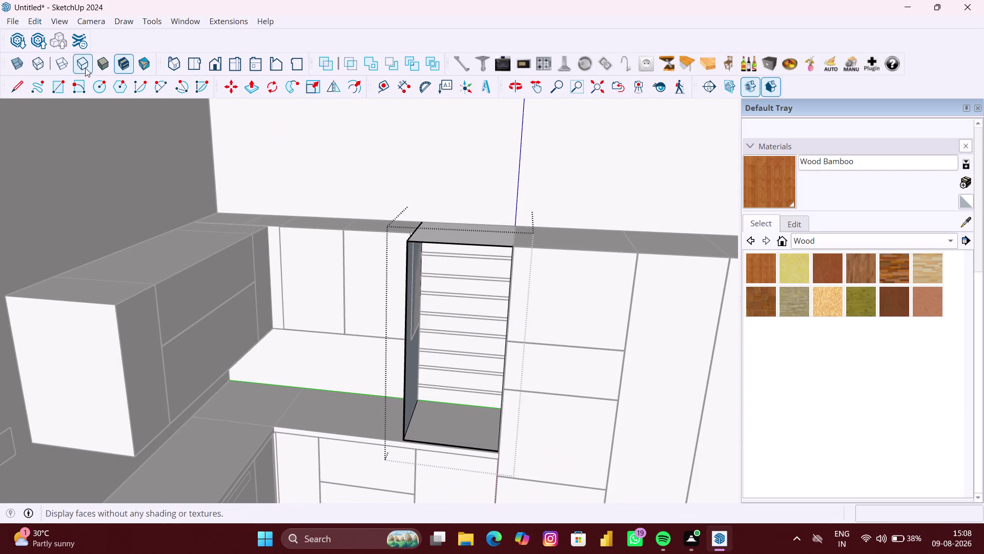
click(5, 41)
click(21, 42)
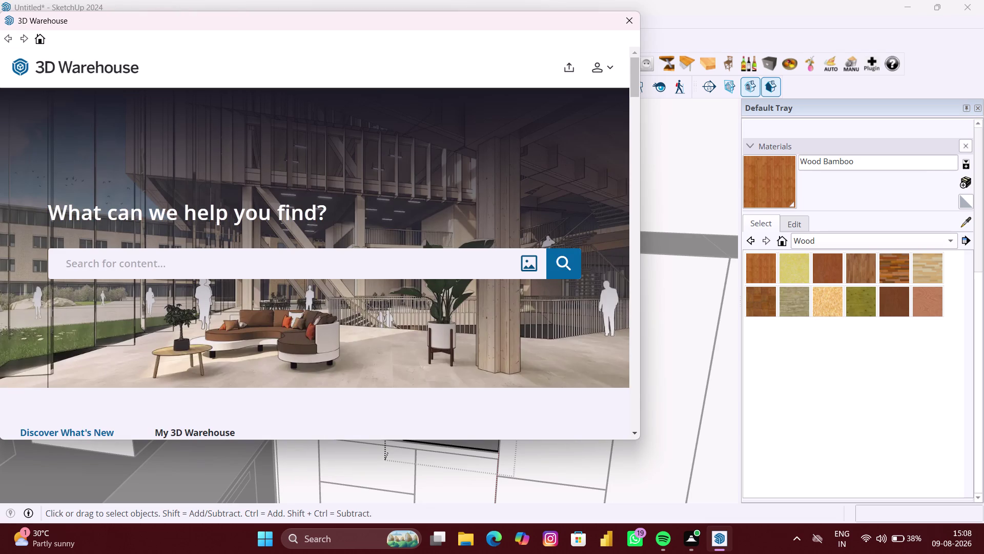
Search 3D Warehouse for 'KITCHEN ROLLING SHUTTER'.
click(322, 268)
text(KIT)
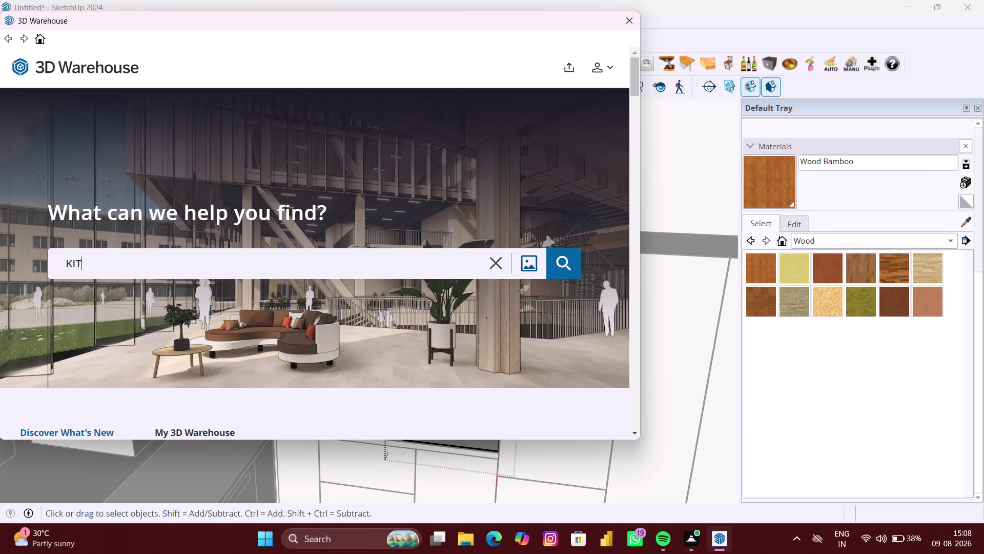
text(CHEN)
key(space)
text(ROOL)
key(BackSpace)
key(BackSpace)
text(LI)
key(BackSpace)
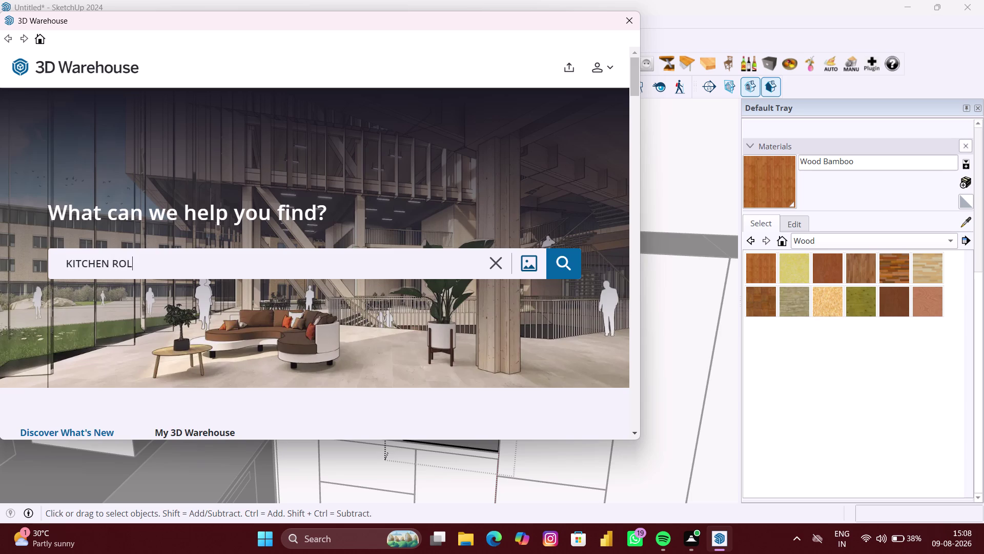
text(LIN)
text(G)
key(space)
text(SH)
text(UTTE)
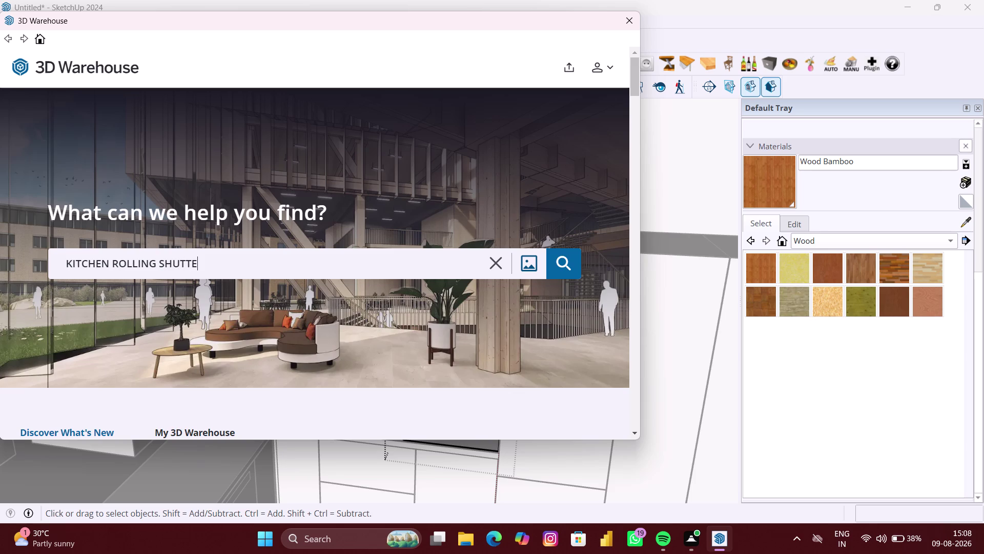
text(R)
key(Return)
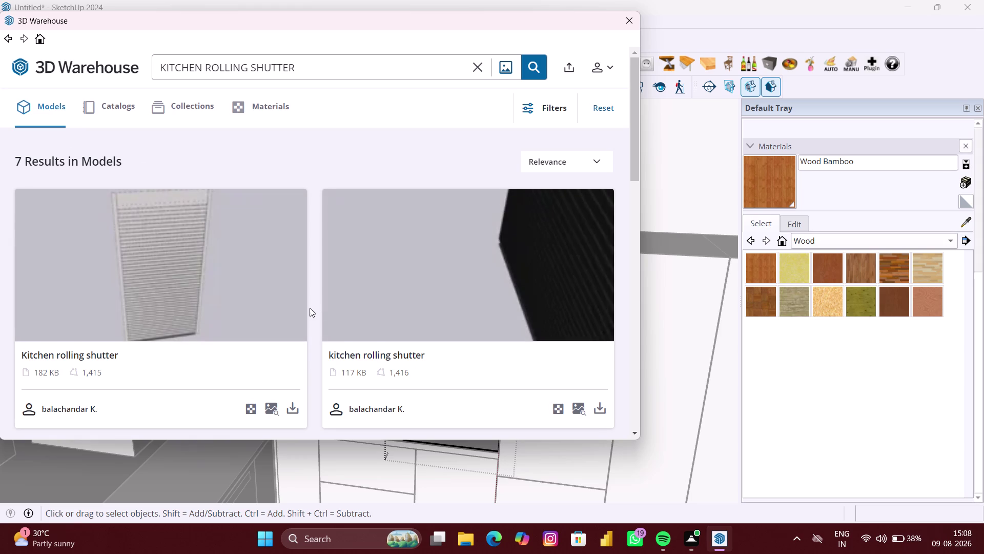
Download the first Kitchen rolling shutter result into the model.
scroll(down, 3)
click(295, 284)
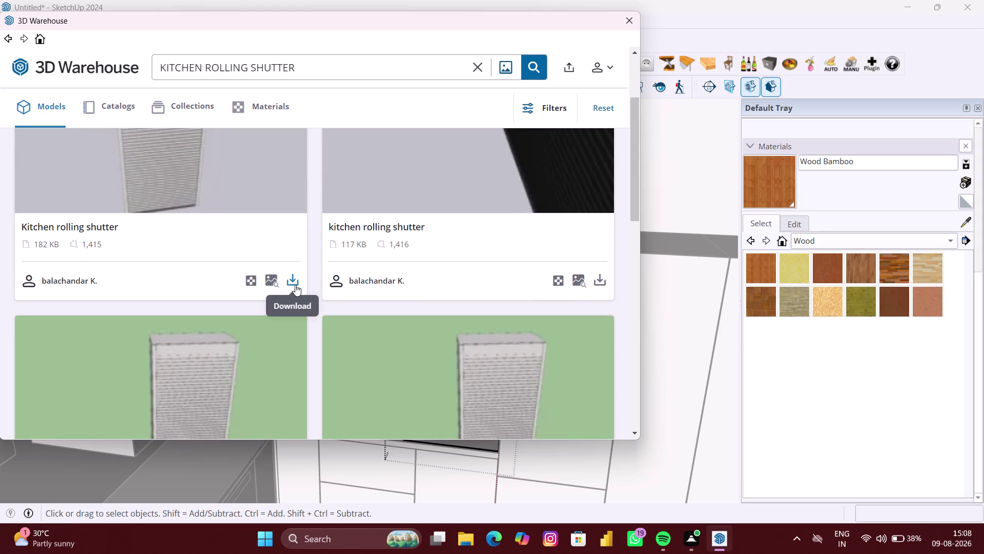
click(289, 249)
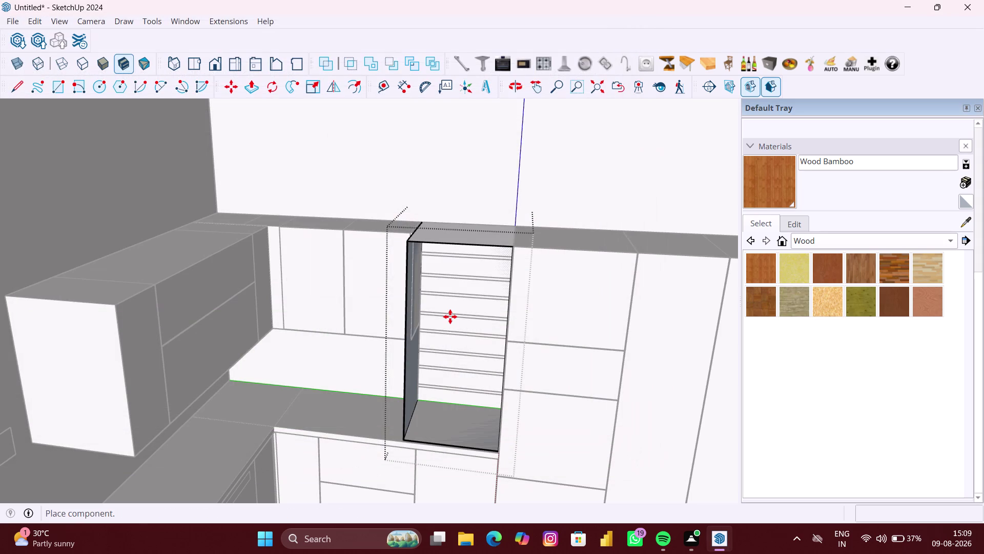
Pick up the downloaded oven by its bottom corner with the Move tool.
scroll(down, 3)
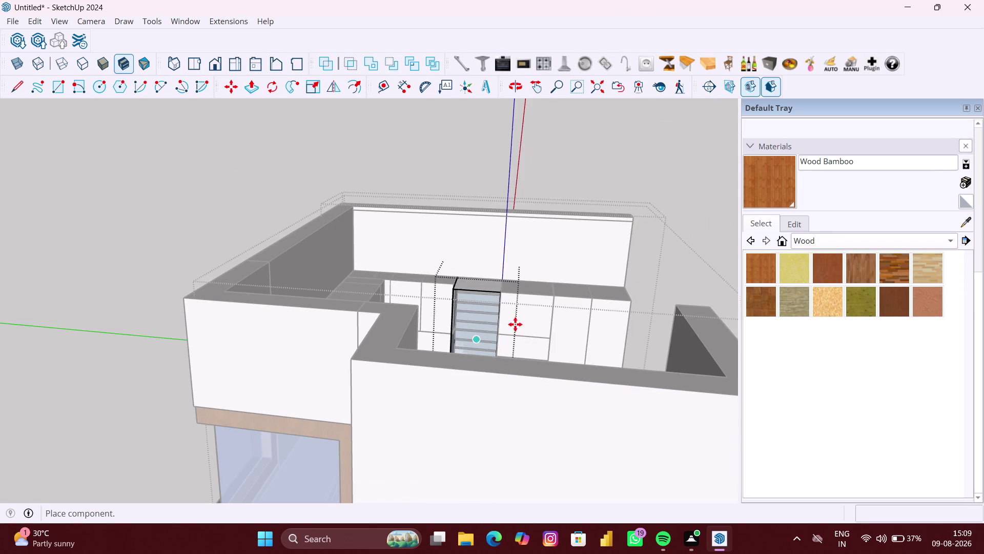
scroll(up, 3)
scroll(down, 3)
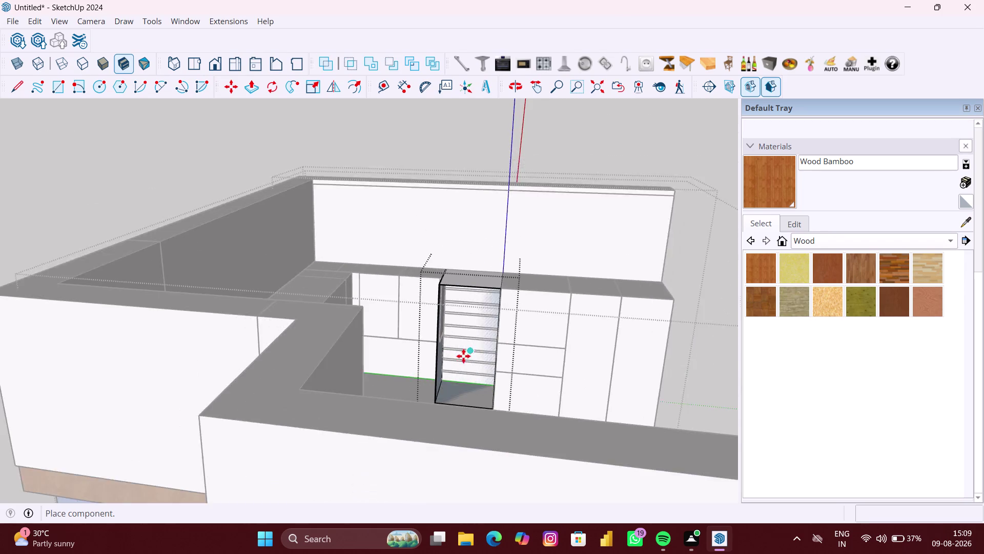
scroll(down, 3)
drag(250, 433, 249, 438)
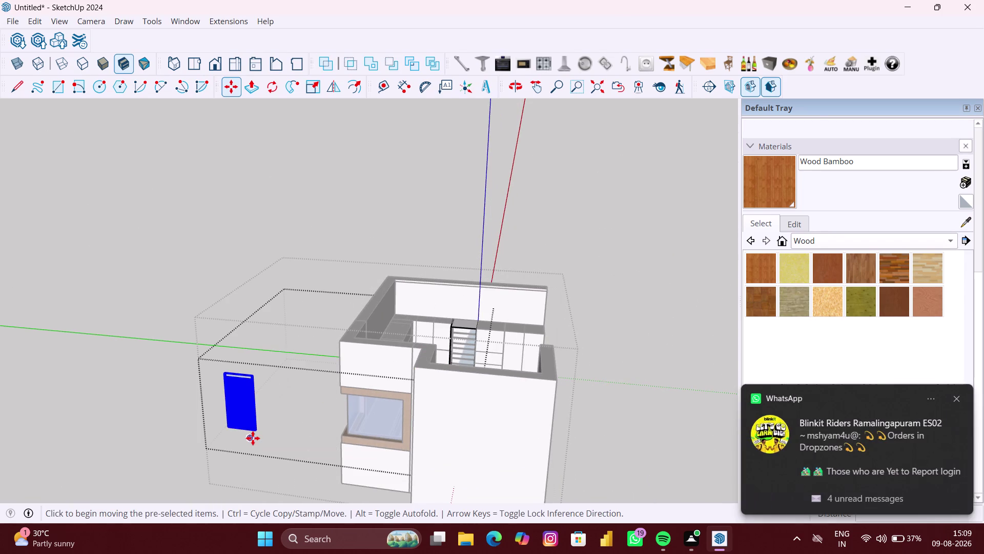
scroll(up, 3)
middle_drag(252, 427, 248, 428)
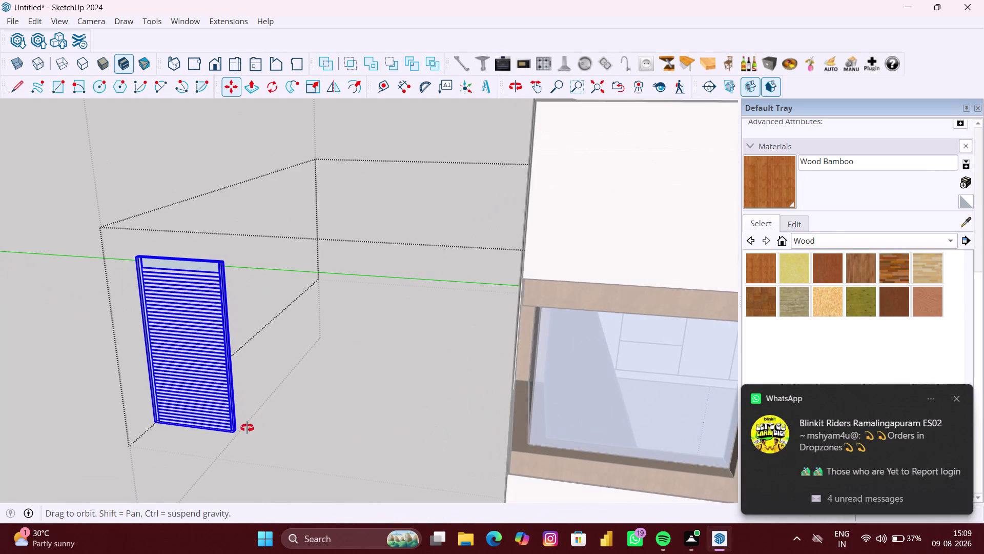
middle_drag(247, 427, 235, 428)
scroll(up, 3)
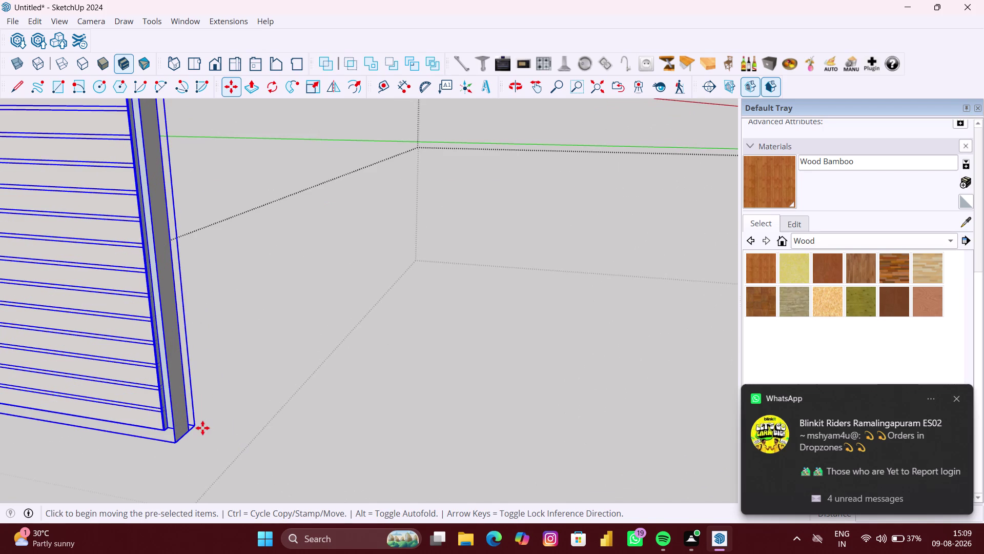
click(176, 441)
Drop the oven onto the counter corner inside the tall unit's opening.
scroll(down, 3)
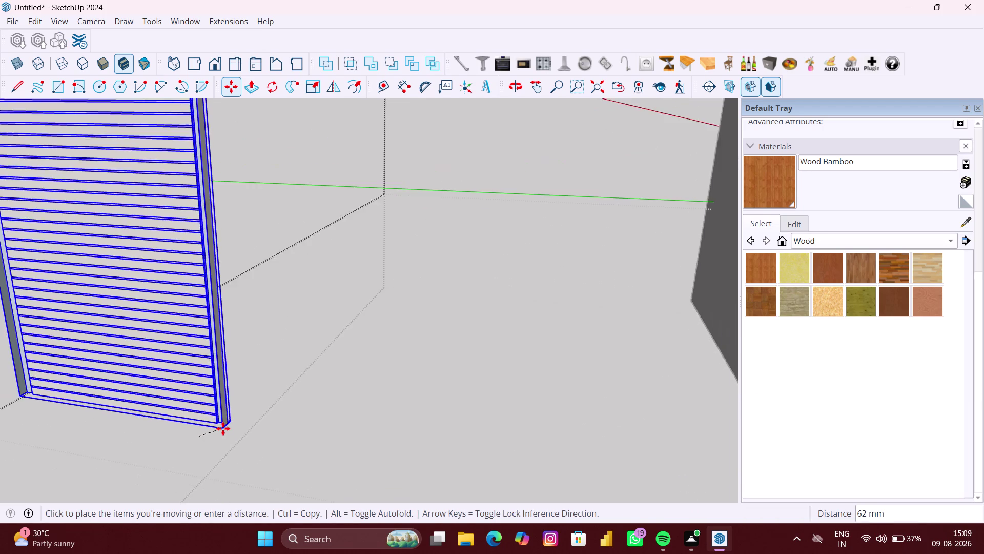
scroll(down, 3)
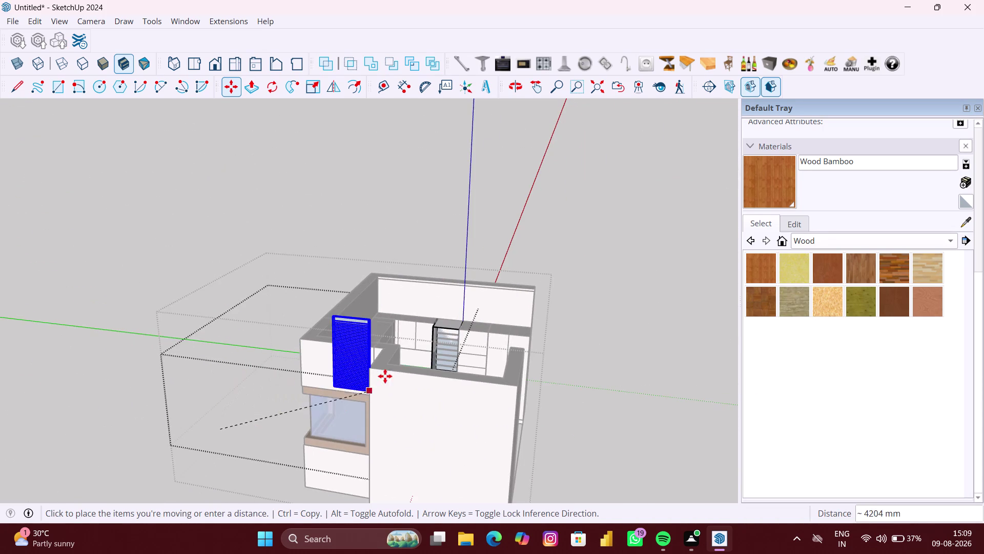
scroll(up, 3)
middle_drag(442, 371, 429, 404)
scroll(up, 3)
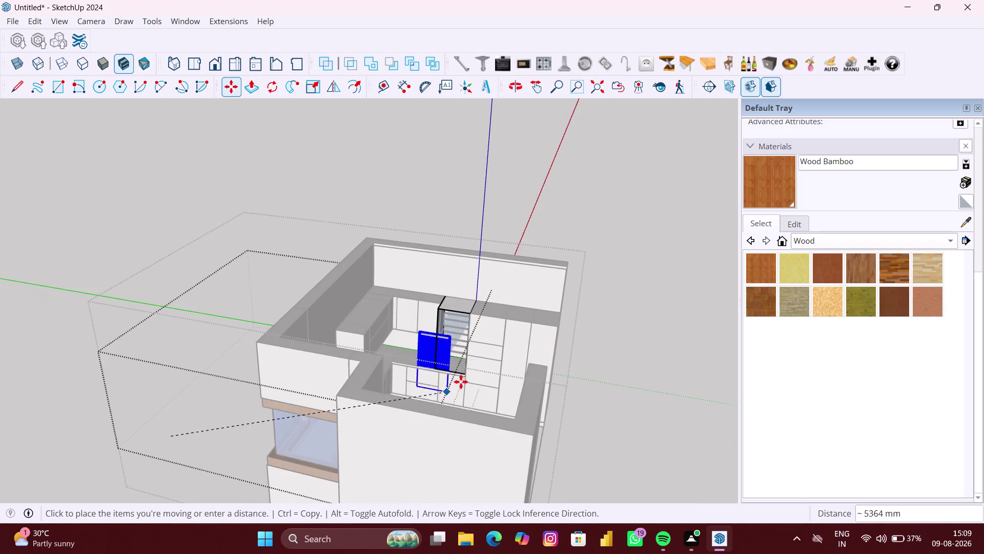
scroll(up, 3)
scroll(up, 3)
scroll(up, 3)
scroll(up, 3)
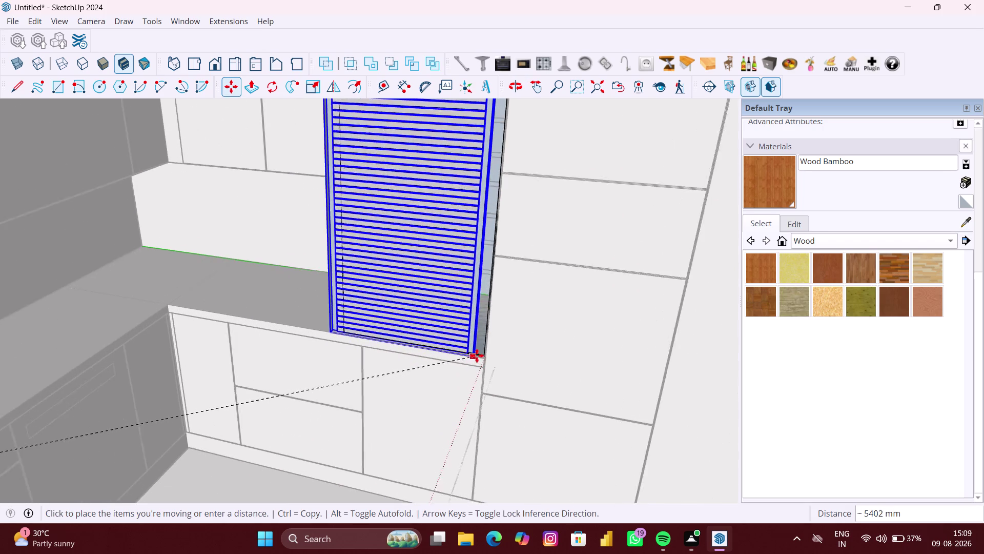
scroll(up, 3)
middle_drag(480, 355, 537, 356)
scroll(up, 3)
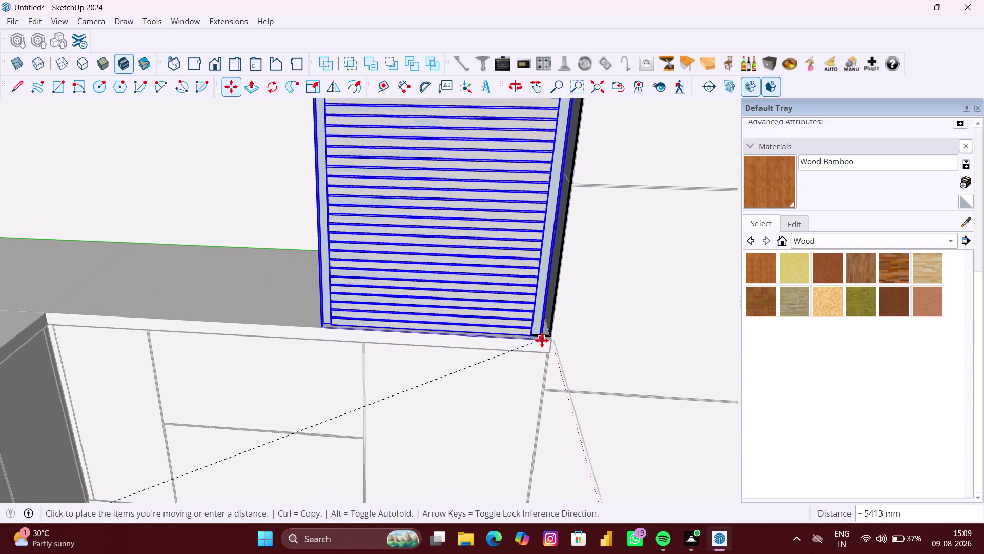
scroll(up, 3)
scroll(up, 3)
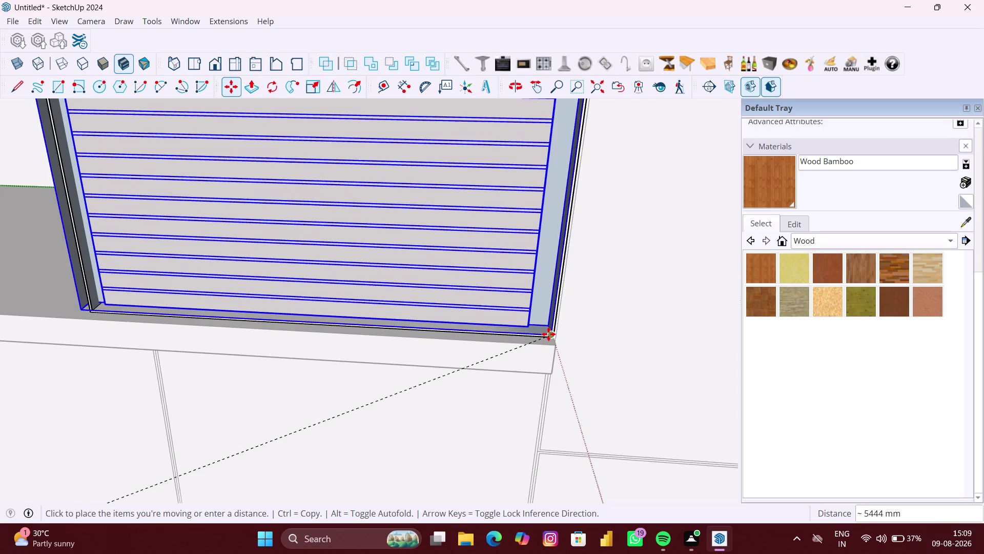
scroll(up, 3)
click(548, 334)
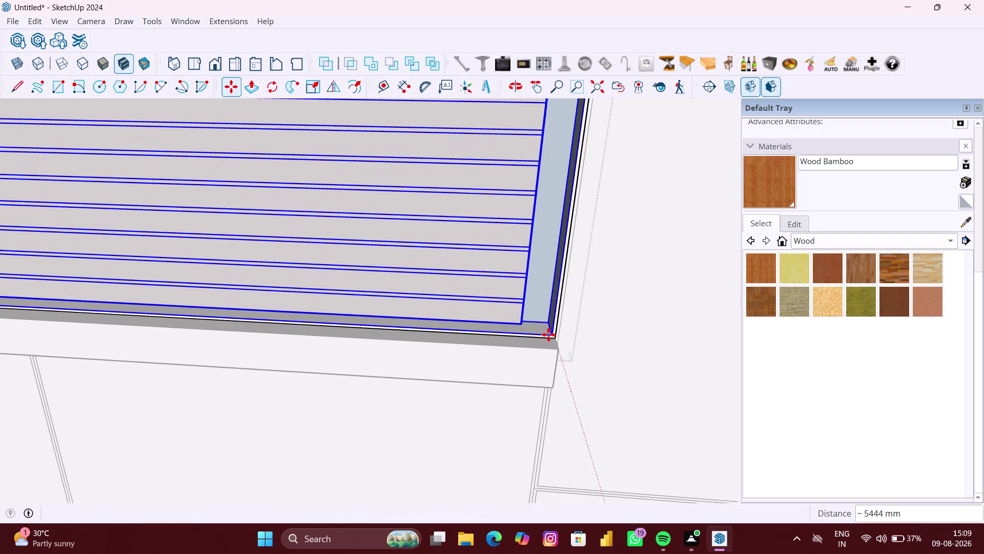
scroll(down, 3)
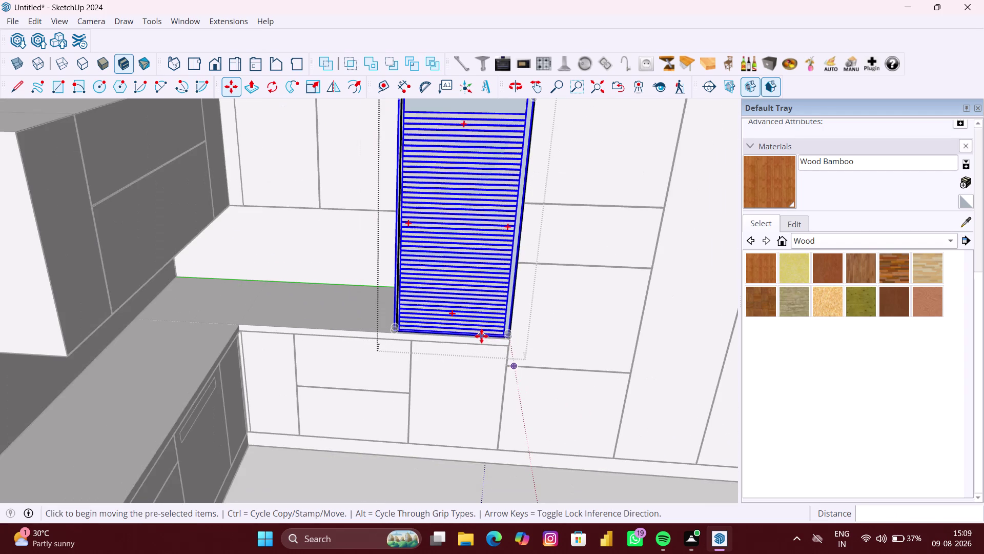
Zoom extents and orbit to inspect the oven placed in the tall unit.
scroll(down, 3)
middle_drag(477, 265, 472, 240)
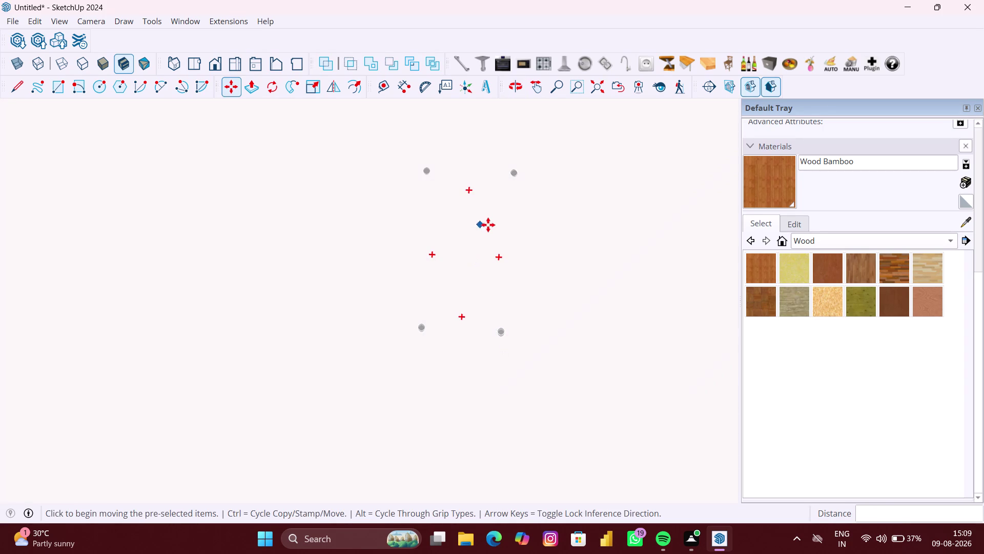
scroll(down, 3)
click(601, 92)
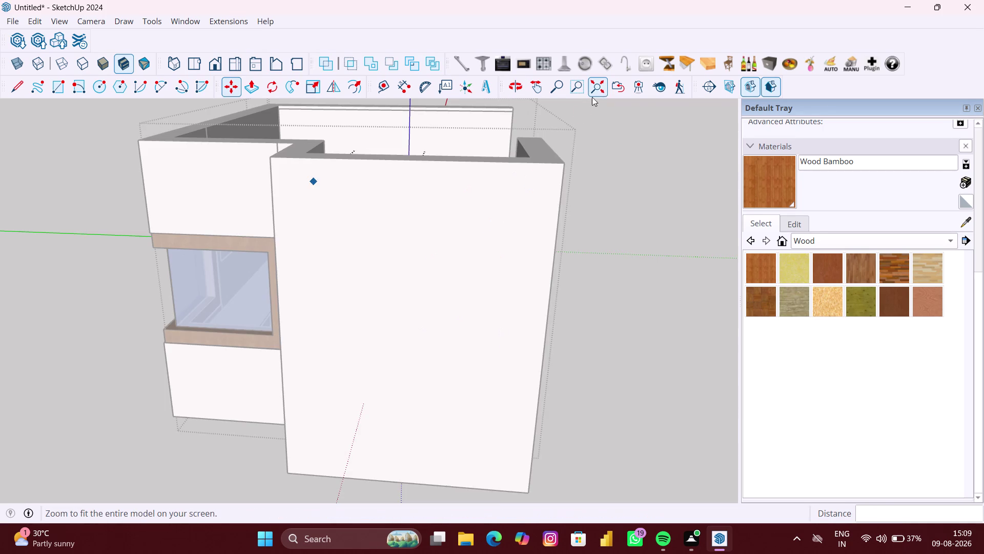
scroll(up, 3)
middle_drag(463, 168, 449, 254)
scroll(up, 3)
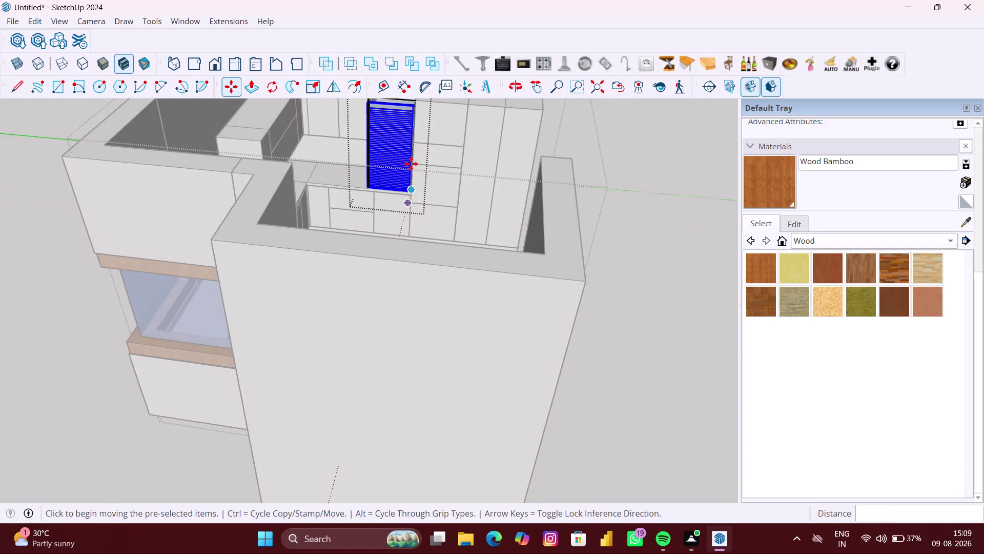
middle_drag(464, 185, 457, 307)
scroll(up, 3)
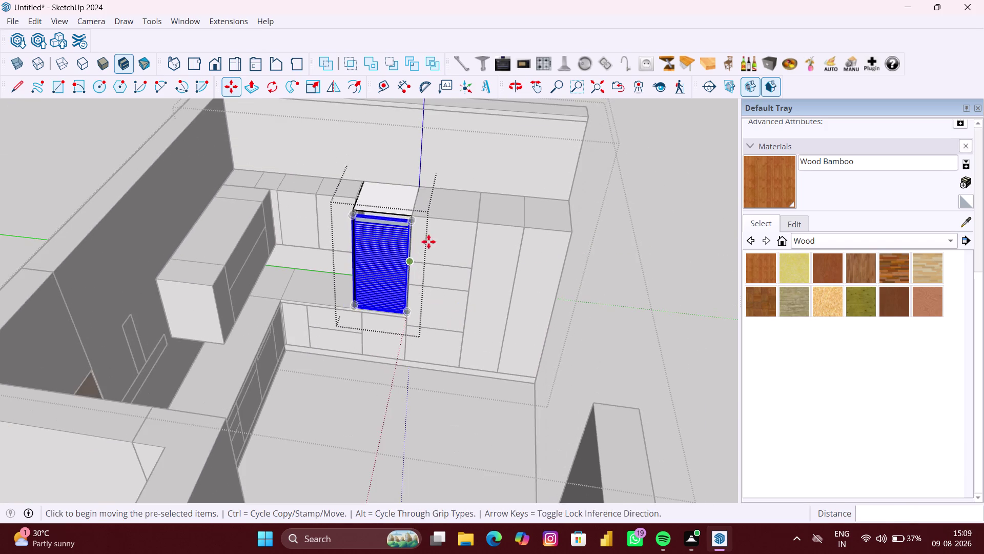
middle_drag(425, 241, 434, 203)
scroll(up, 3)
Turn on X-ray face style and activate the Scale tool on the oven.
click(23, 61)
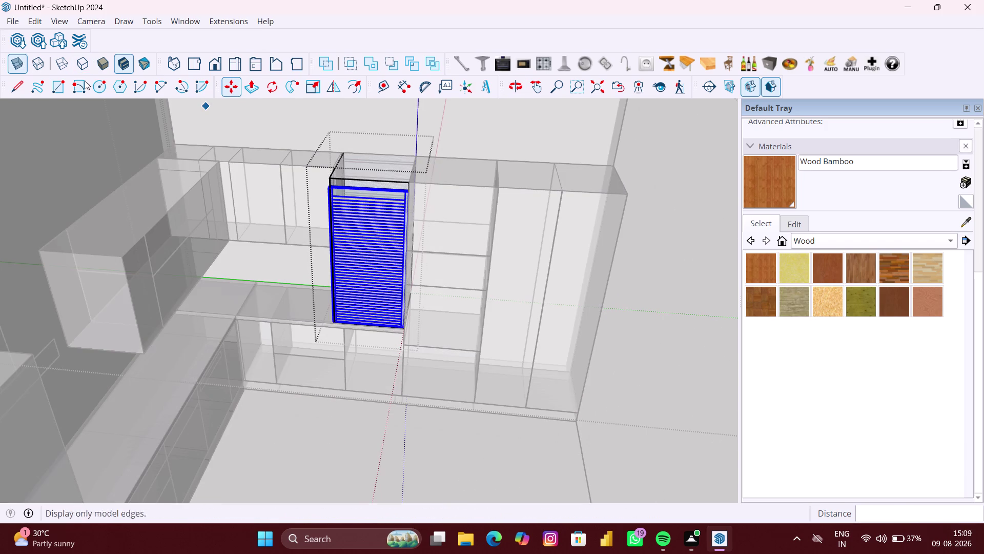
scroll(up, 3)
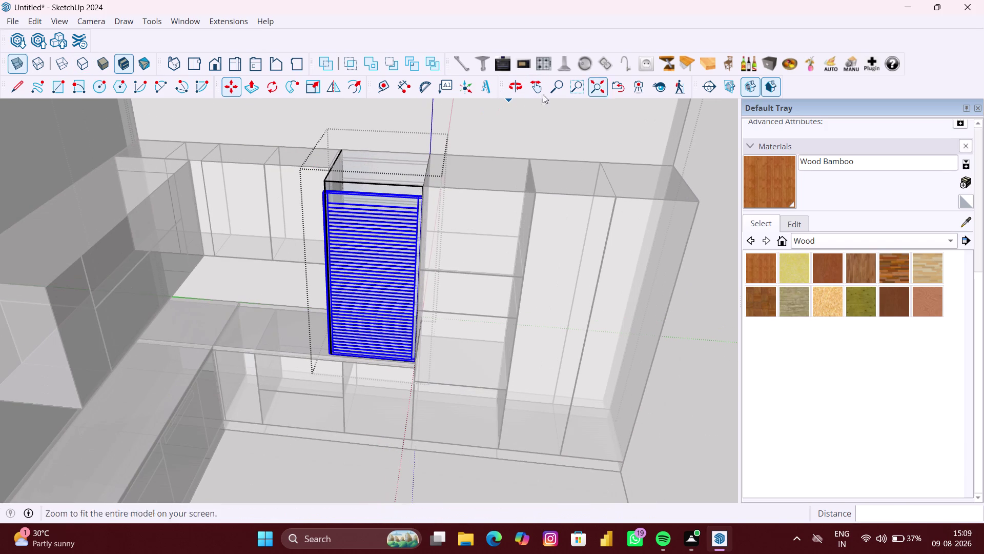
click(317, 85)
scroll(up, 3)
middle_drag(385, 170, 397, 144)
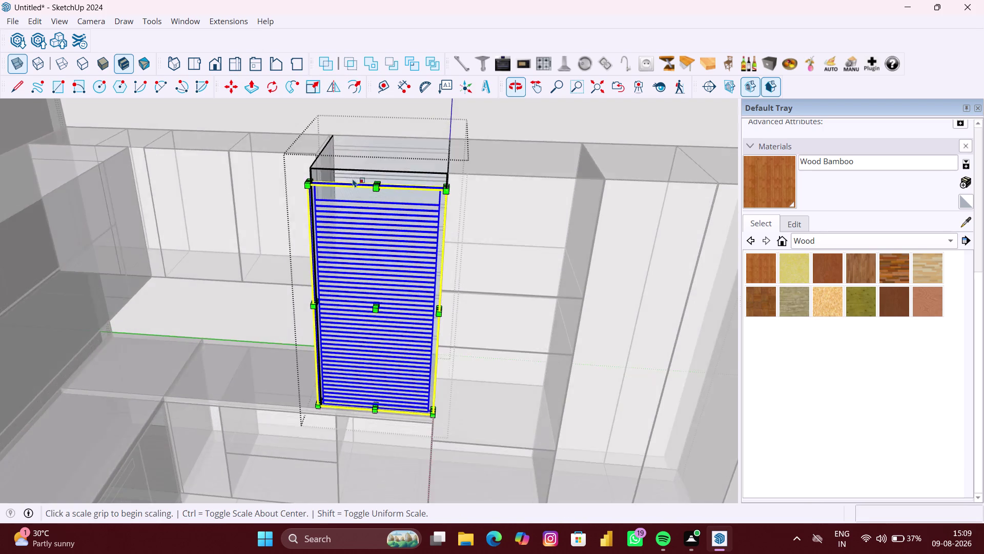
Stretch the oven about 6% taller by its top grip to the cabinet top.
scroll(up, 3)
scroll(up, 3)
scroll(up, 3)
middle_click(403, 170)
scroll(up, 3)
scroll(up, 3)
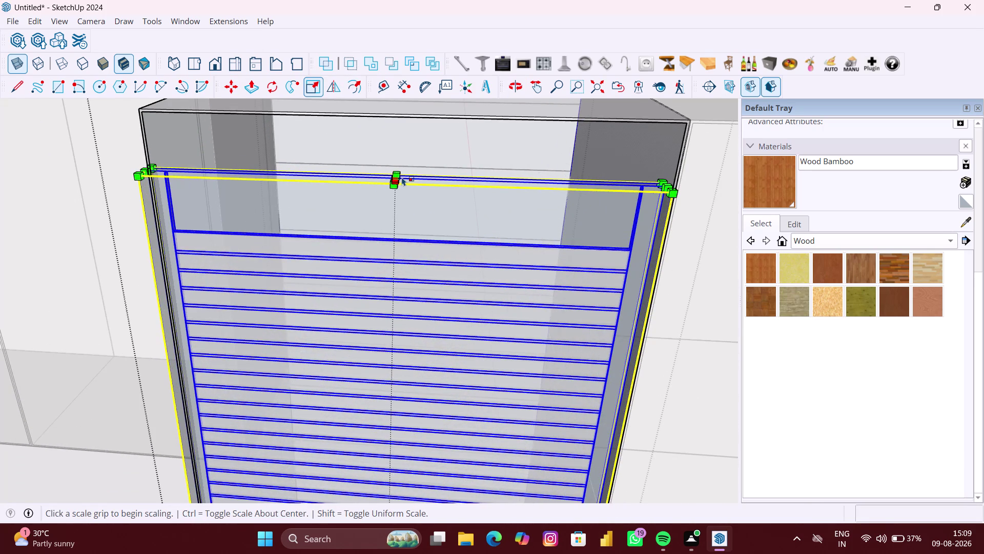
click(398, 178)
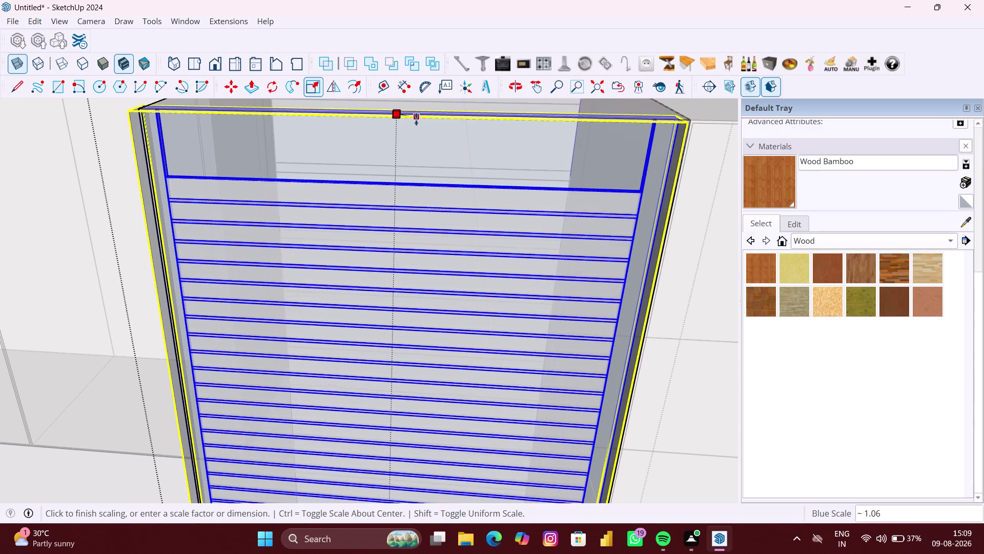
scroll(up, 3)
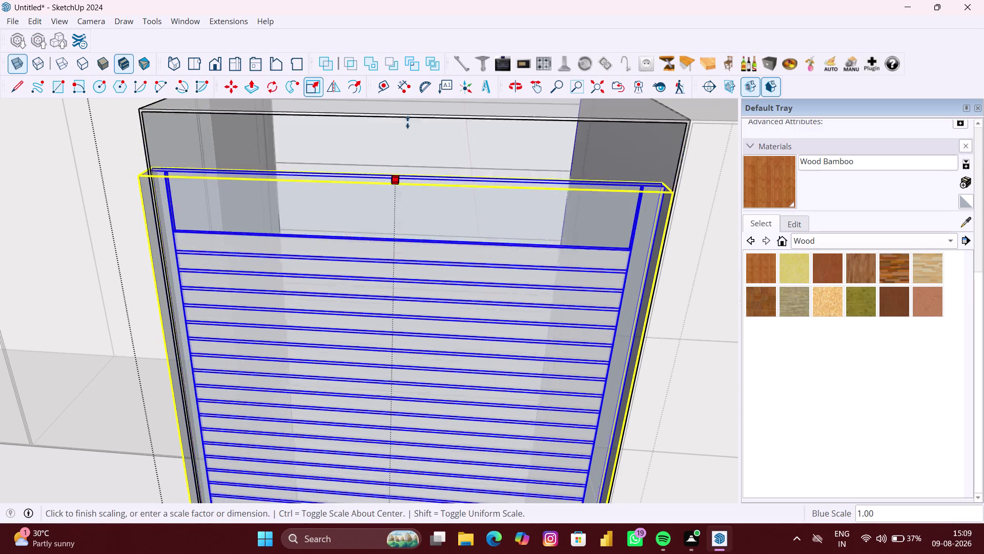
scroll(up, 3)
middle_click(408, 122)
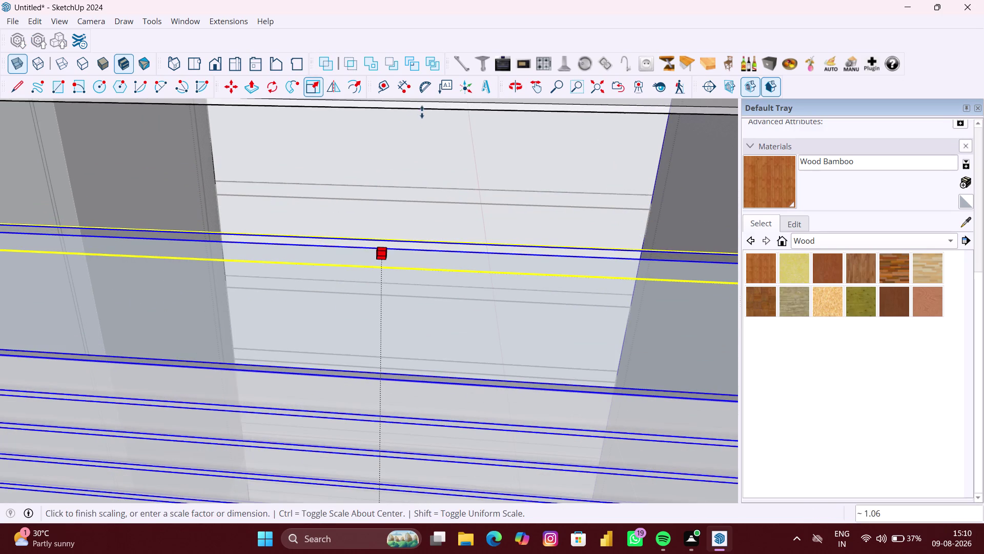
click(422, 111)
Orbit out to check the fit, turn off X-ray and deselect the oven.
scroll(down, 3)
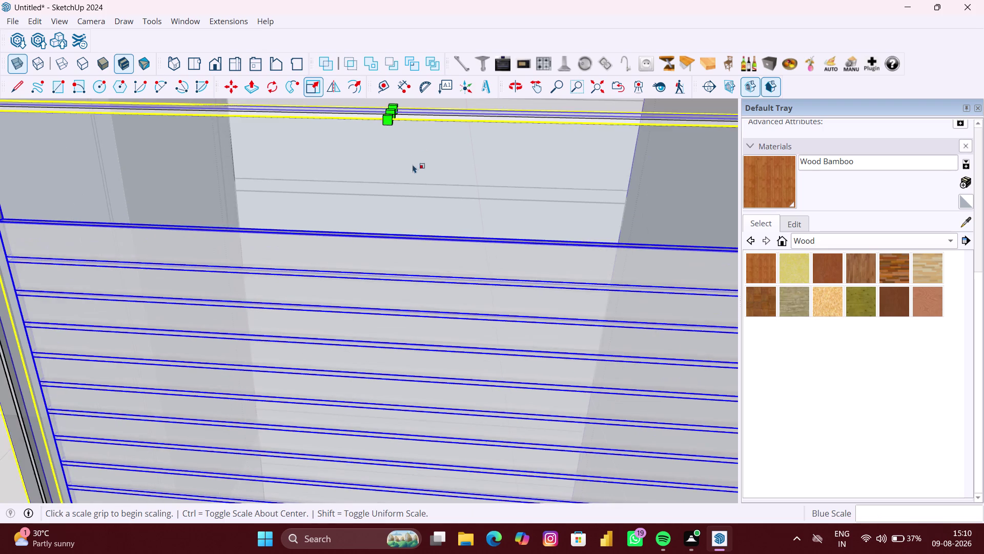
scroll(down, 3)
scroll(down, 3)
scroll(down, 3)
scroll(down, 3)
scroll(down, 3)
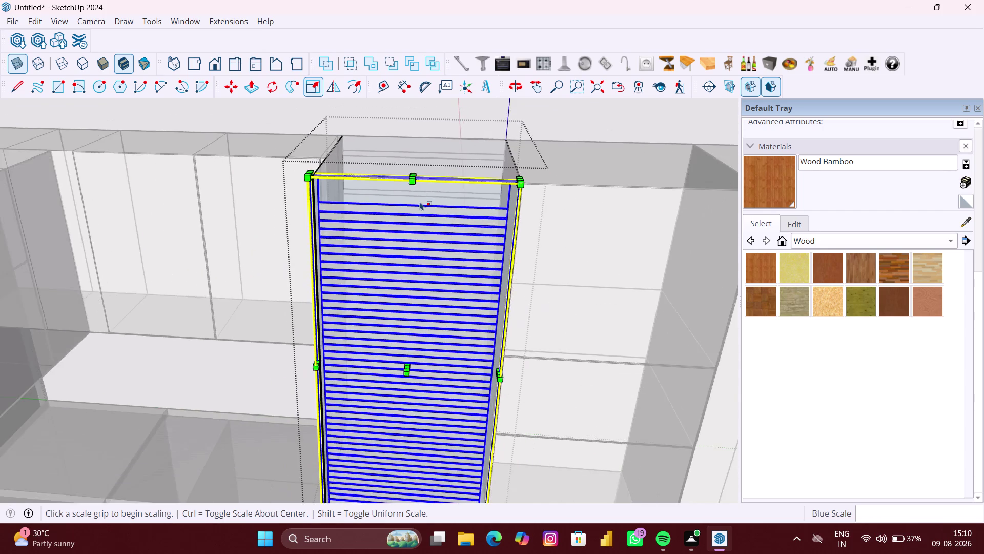
scroll(down, 3)
middle_drag(420, 201, 358, 178)
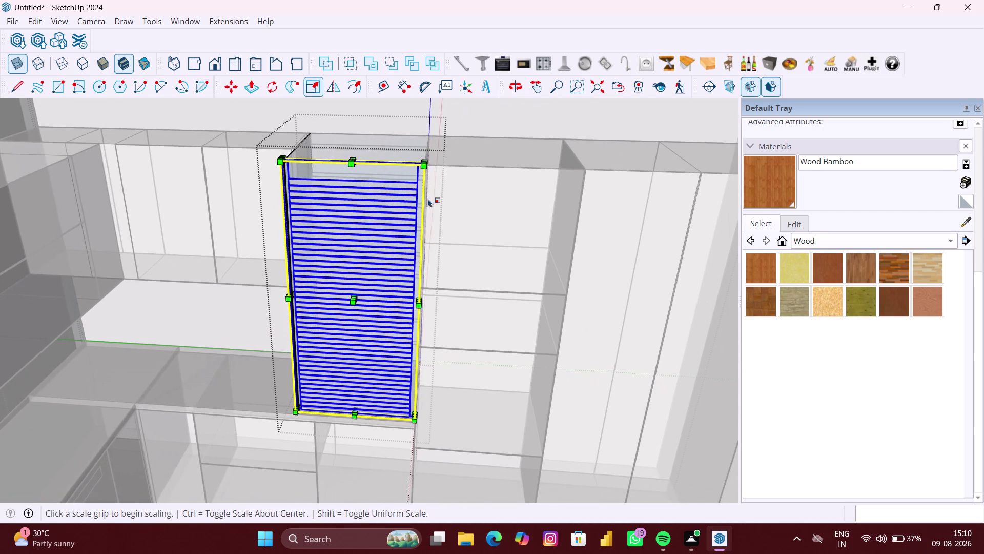
scroll(down, 3)
scroll(down, 3)
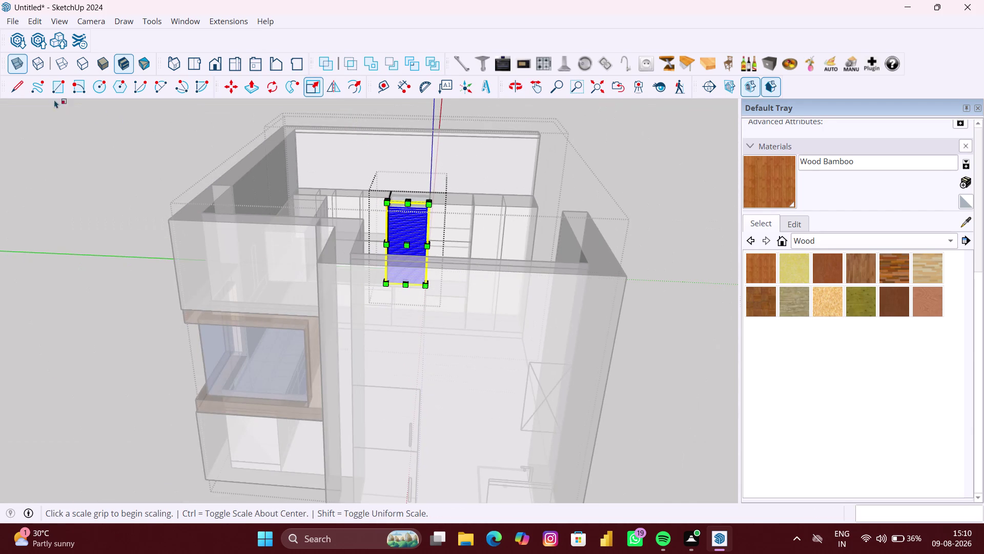
click(21, 64)
key(Escape)
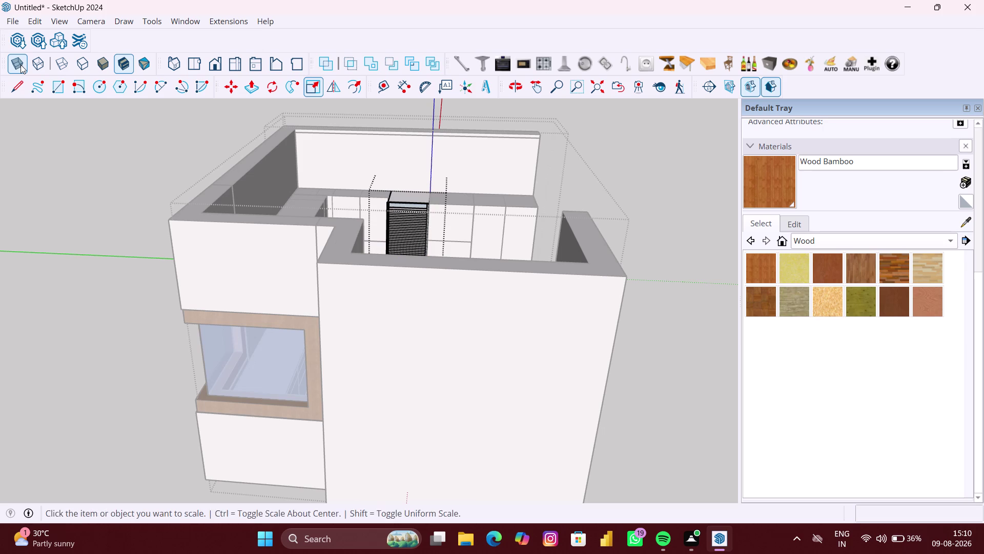
key(space)
click(668, 394)
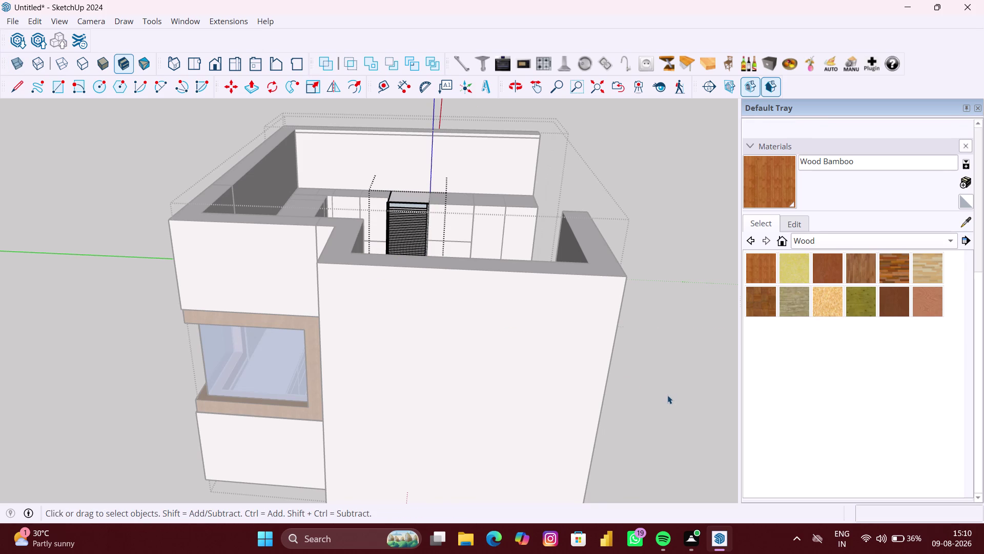
scroll(down, 3)
middle_drag(661, 392, 274, 374)
scroll(up, 3)
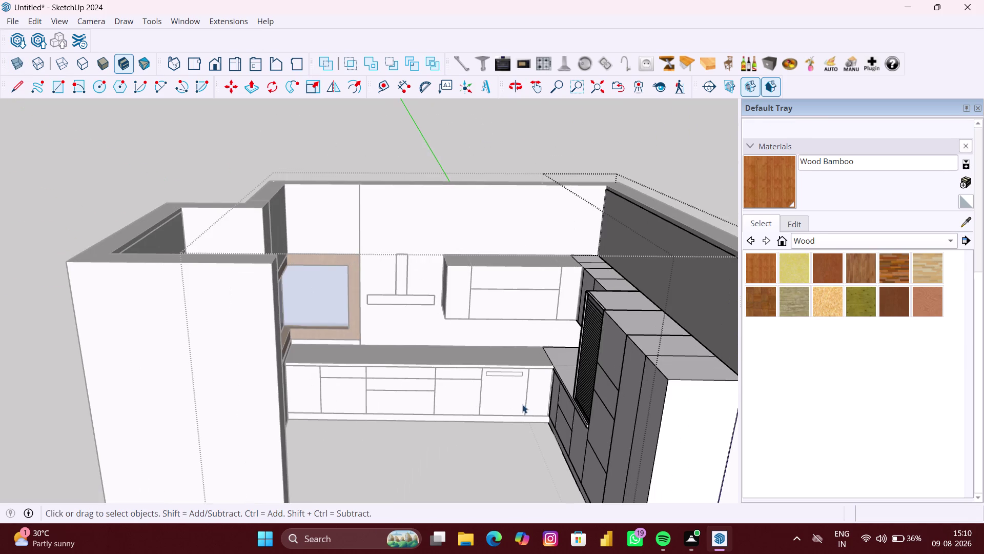
scroll(down, 3)
middle_drag(495, 406, 498, 400)
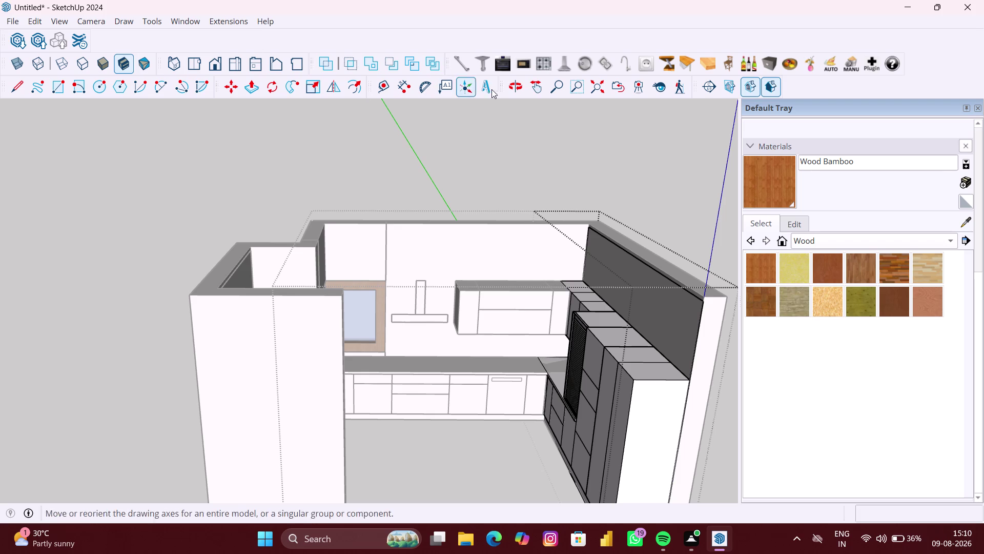
click(562, 64)
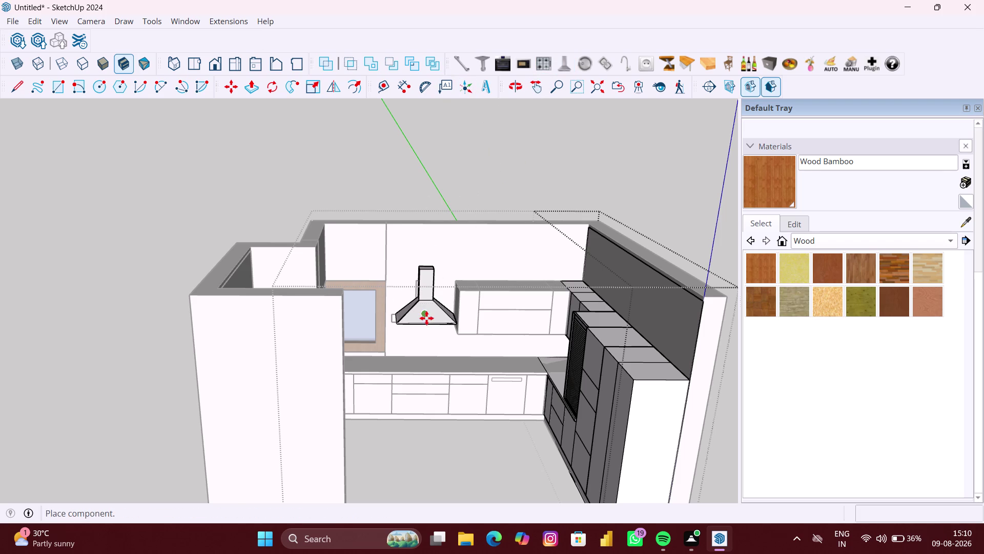
Drop the range hood into the model and orbit to a straight view of it.
scroll(up, 3)
scroll(up, 3)
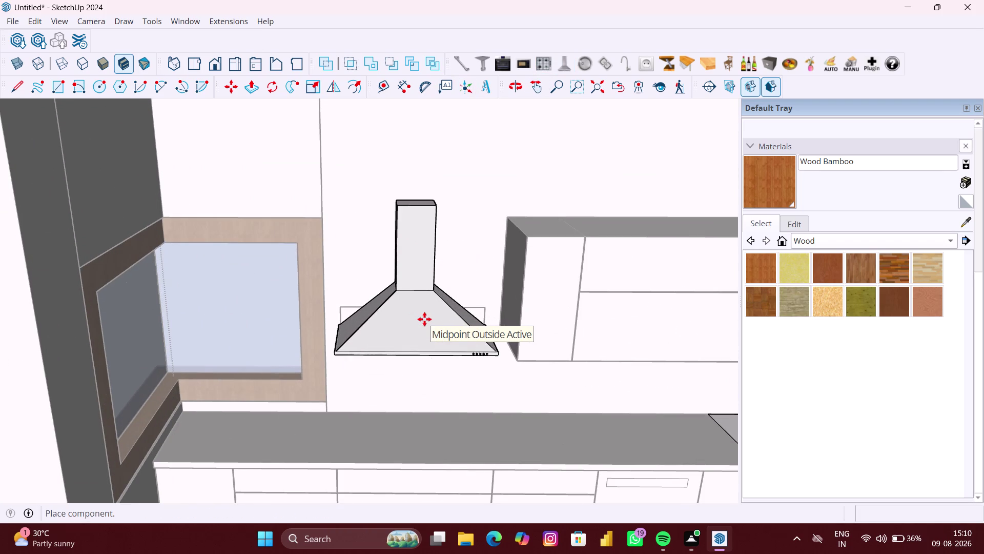
click(425, 319)
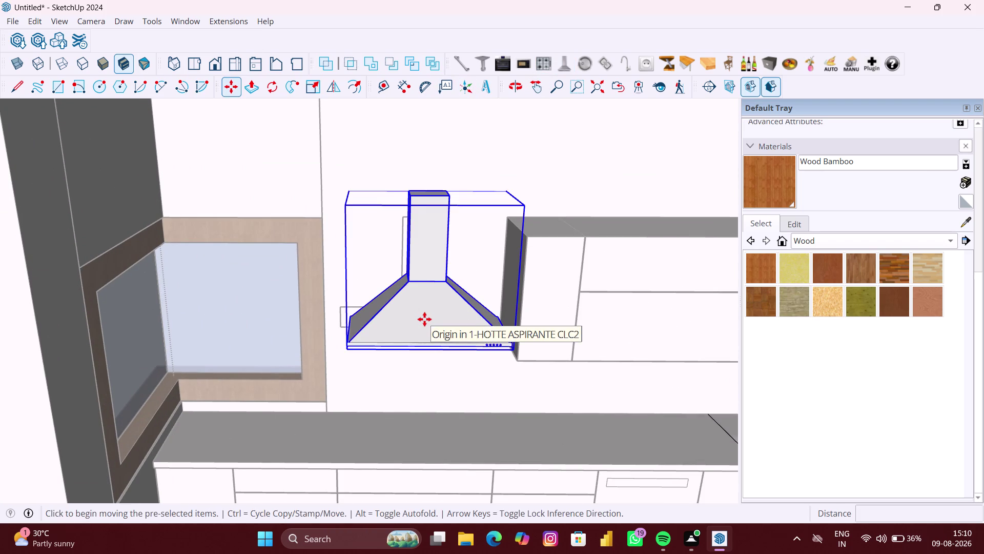
scroll(down, 3)
middle_drag(395, 338, 527, 390)
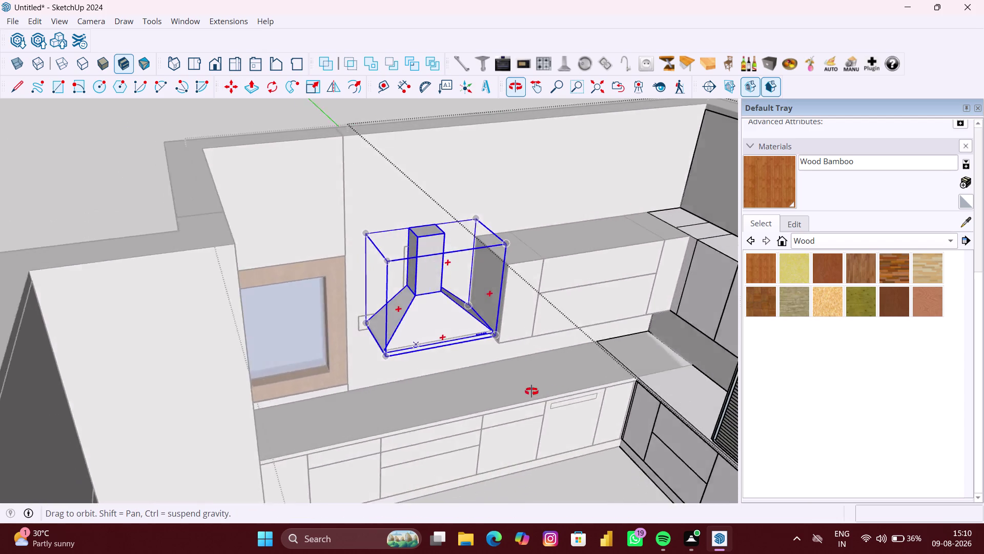
middle_drag(526, 391, 383, 375)
scroll(up, 3)
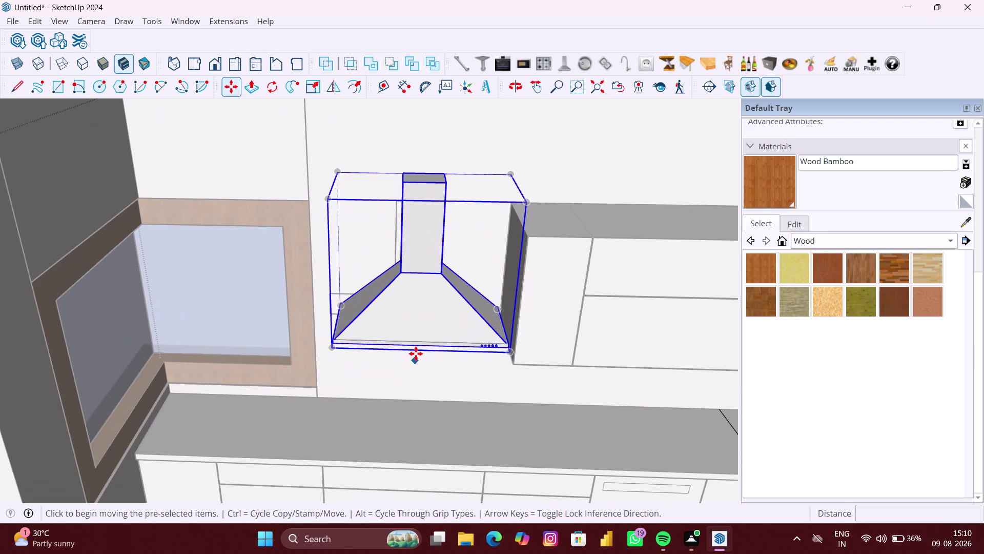
Shift the hood about 47 mm along the back wall, then deselect it.
click(417, 350)
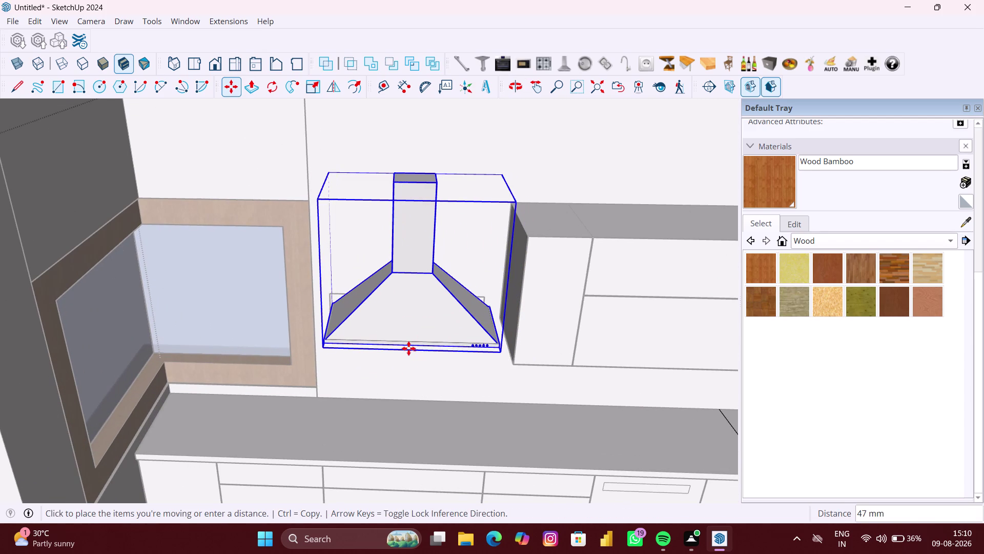
click(408, 348)
scroll(down, 3)
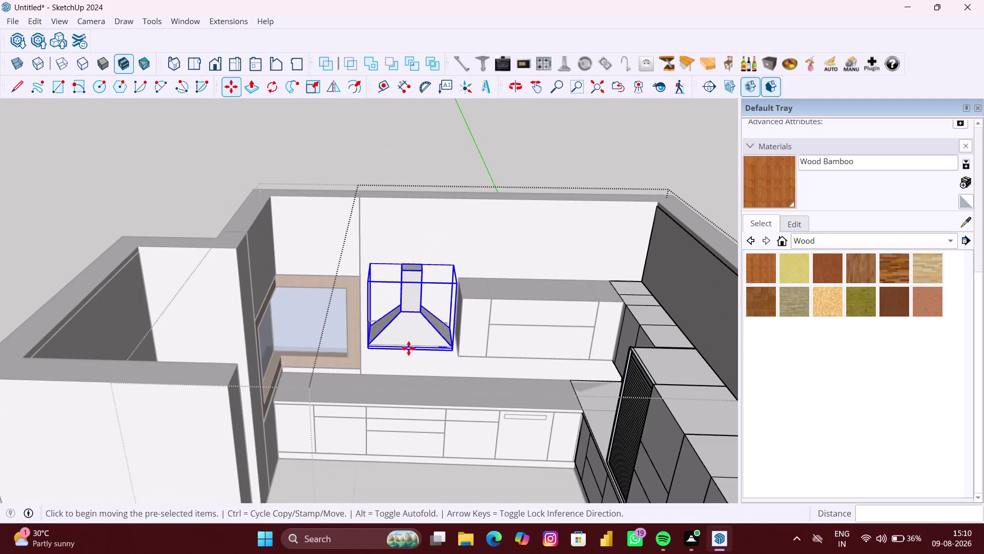
key(Escape)
key(space)
scroll(down, 3)
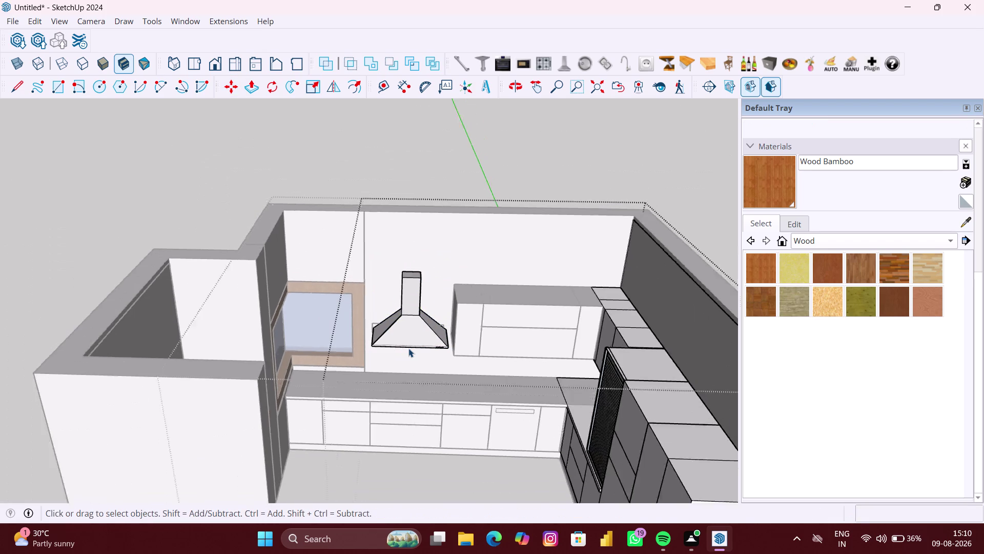
scroll(down, 3)
click(638, 395)
Orbit and zoom around the whole kitchen toward a frontal view.
scroll(up, 3)
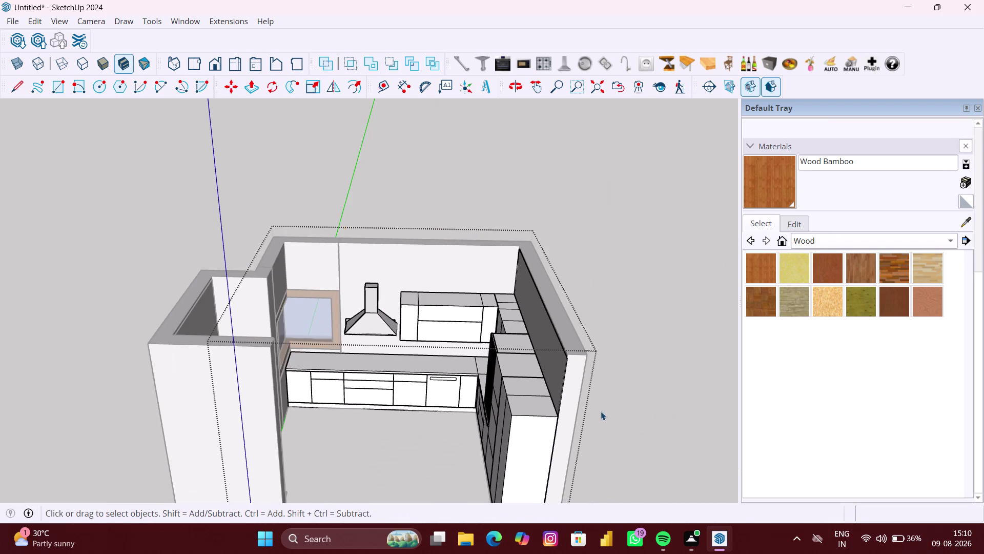
middle_drag(600, 407, 595, 358)
scroll(up, 3)
middle_drag(447, 408, 448, 390)
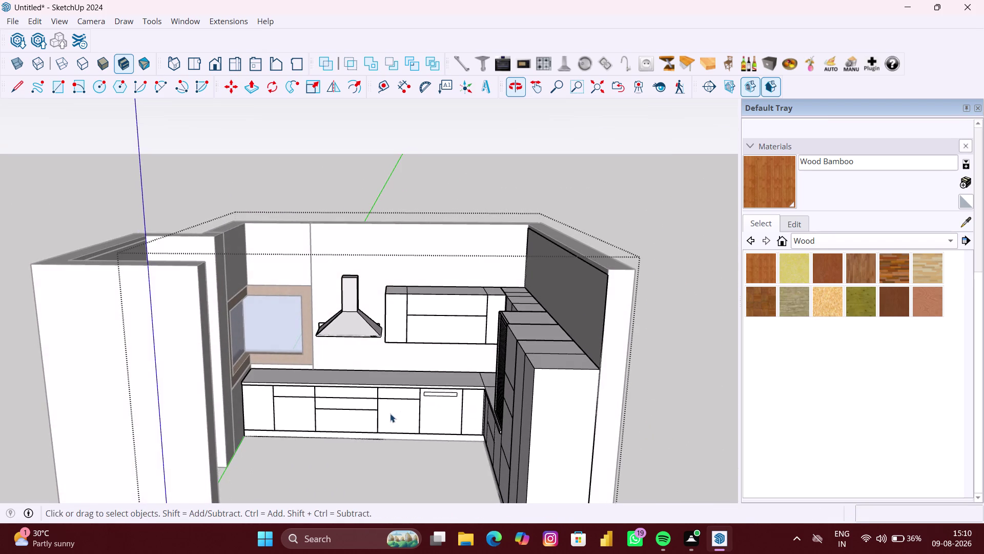
scroll(up, 3)
middle_drag(378, 422, 376, 438)
scroll(down, 3)
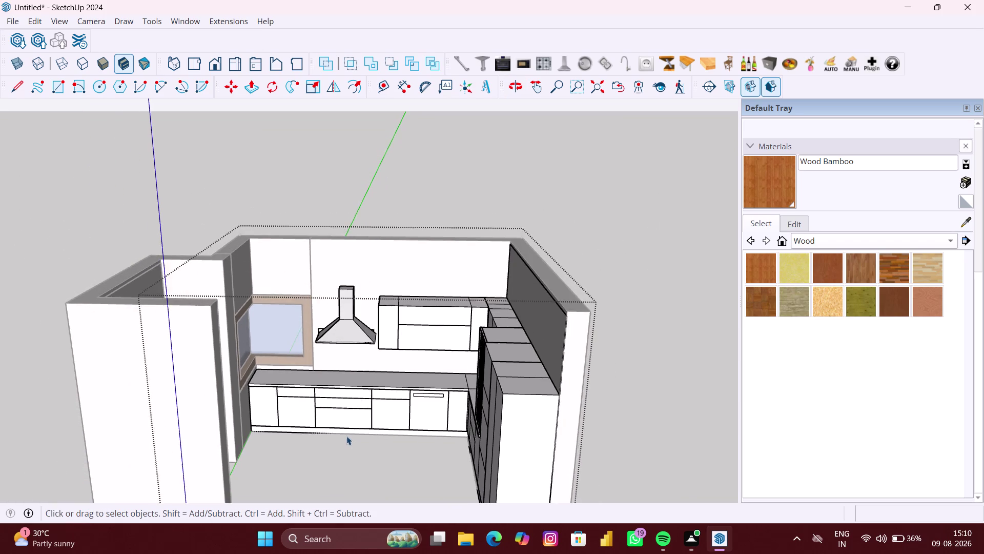
scroll(down, 3)
middle_drag(358, 428, 363, 416)
scroll(up, 3)
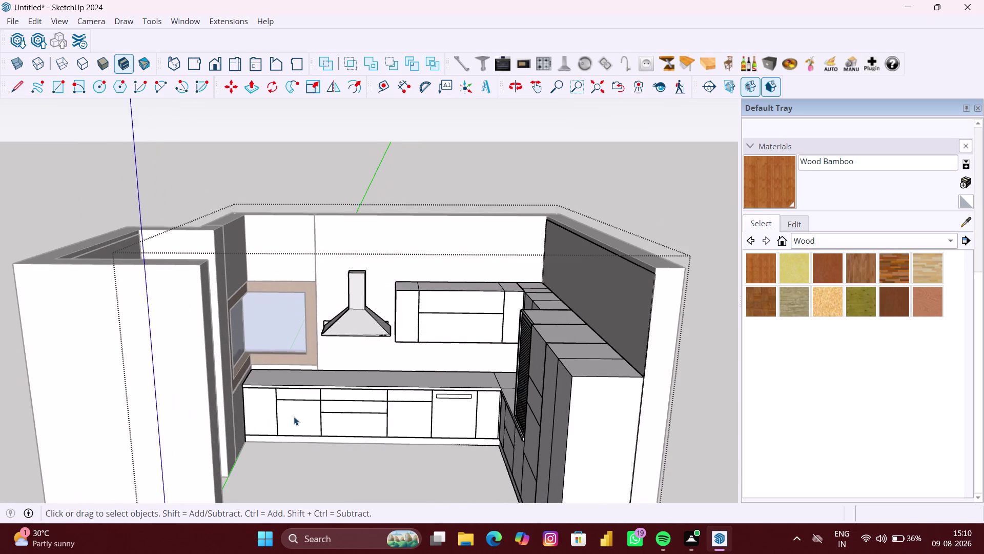
scroll(up, 3)
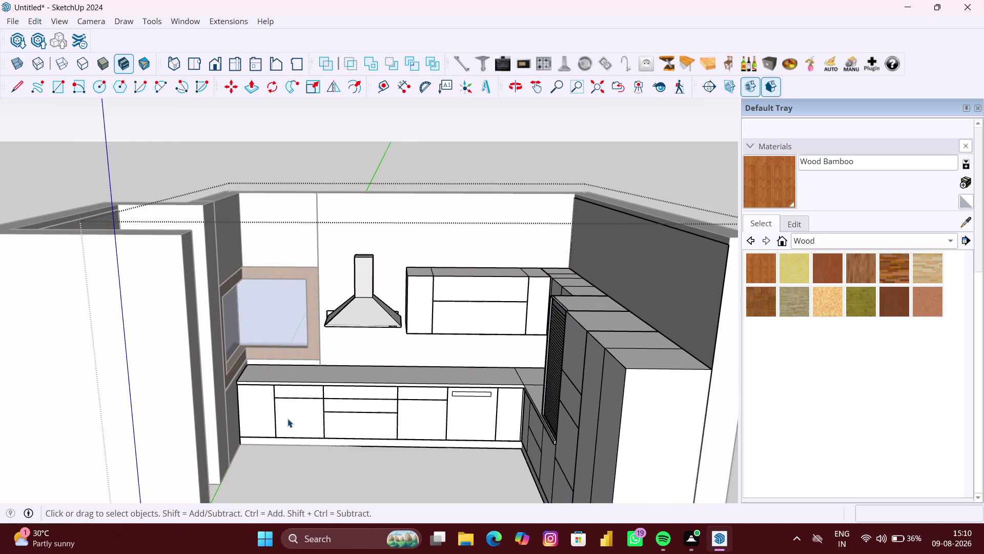
scroll(down, 3)
scroll(up, 3)
middle_drag(480, 436, 500, 431)
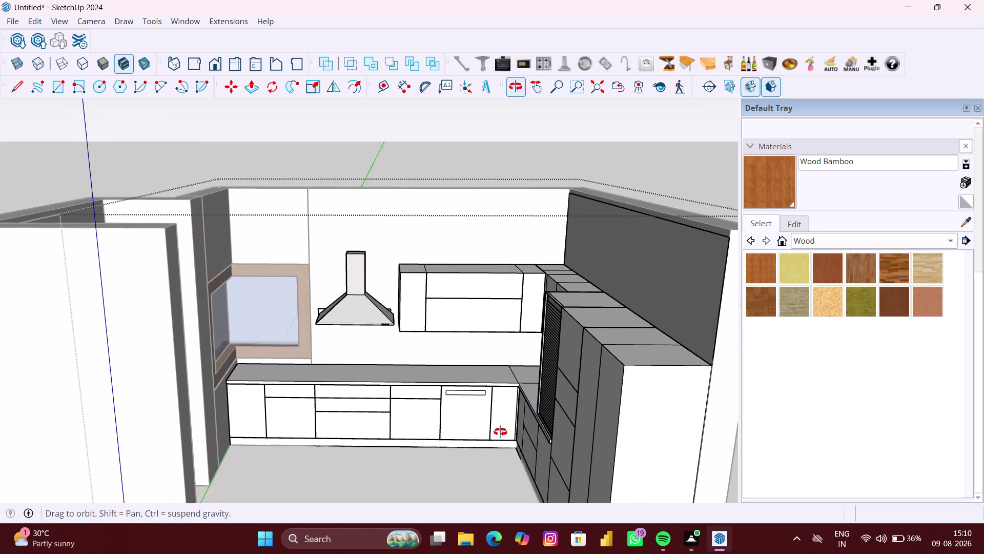
middle_drag(500, 432, 502, 429)
scroll(up, 3)
middle_click(464, 430)
scroll(down, 3)
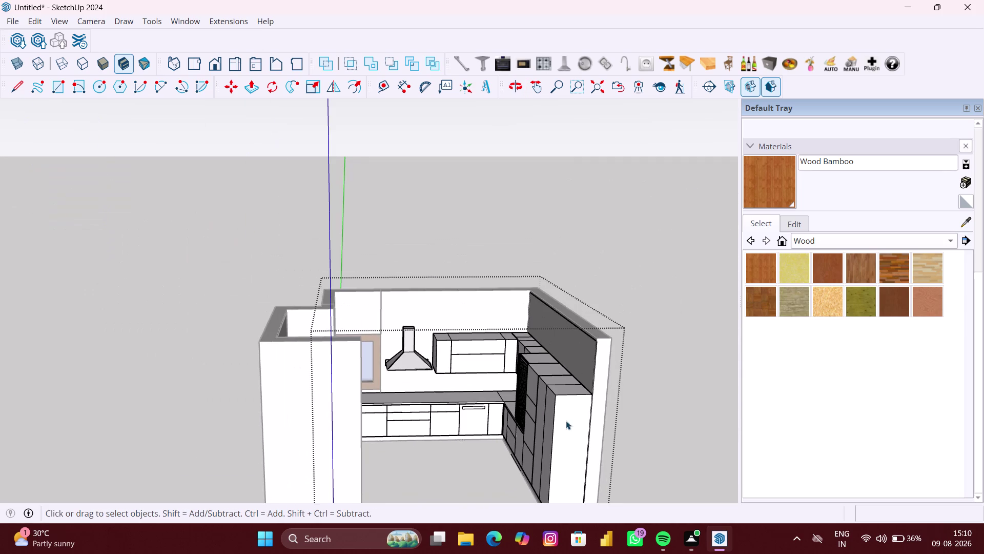
click(653, 413)
scroll(up, 3)
Orbit past the left wall to frame the floor by the sink and fridge.
middle_drag(490, 413, 469, 437)
scroll(up, 3)
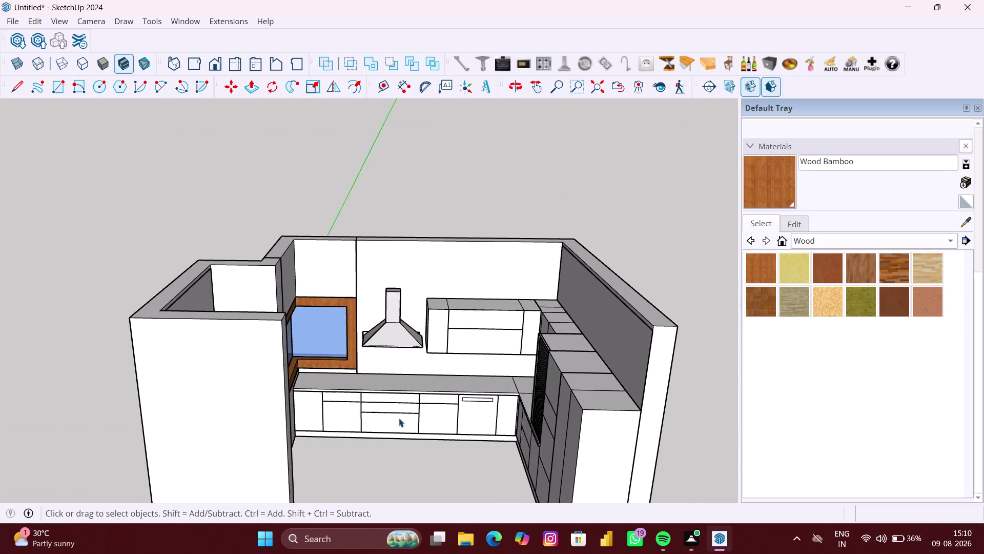
middle_drag(398, 417, 392, 426)
scroll(down, 3)
middle_drag(338, 423, 260, 444)
scroll(down, 3)
scroll(up, 3)
scroll(up, 3)
middle_drag(298, 428, 351, 487)
scroll(up, 3)
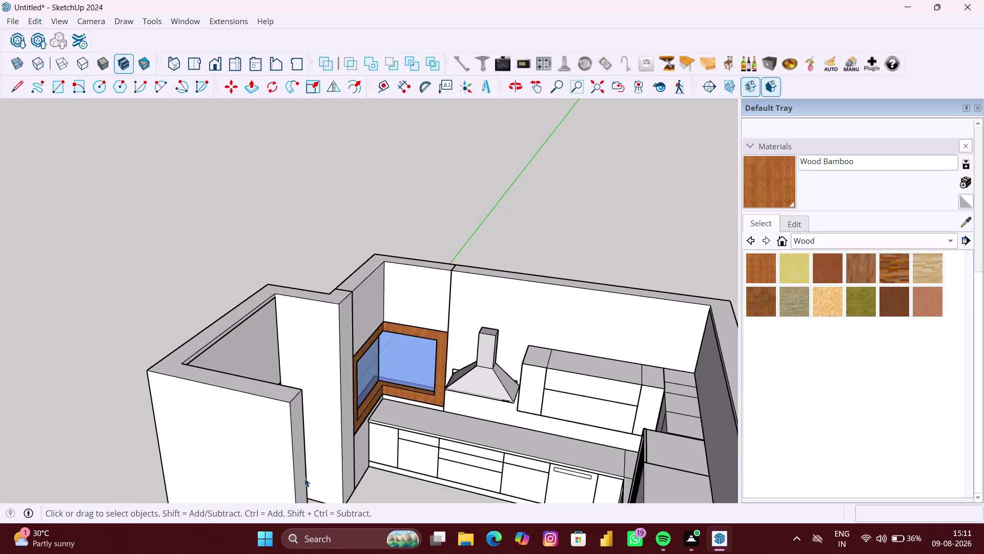
scroll(up, 3)
middle_drag(309, 475, 165, 501)
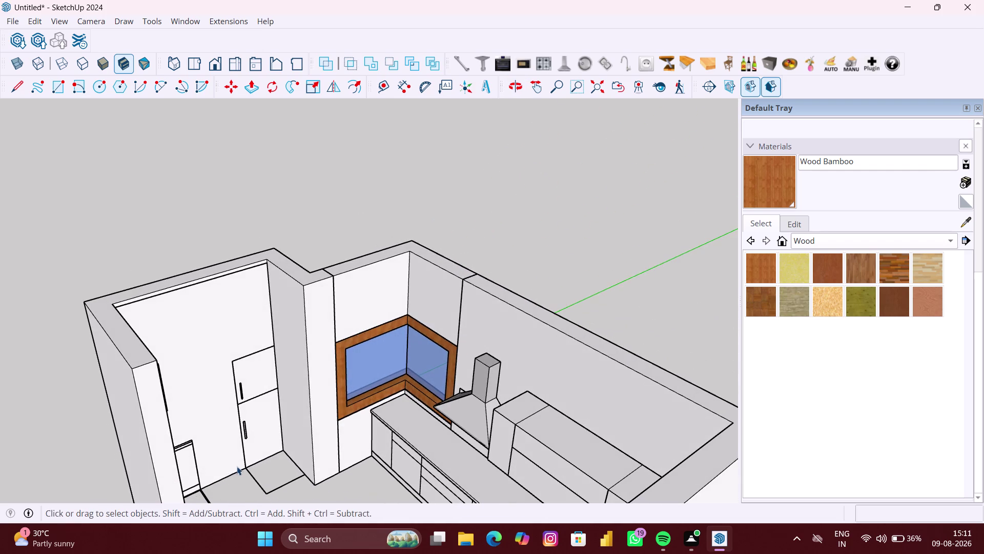
middle_drag(237, 466, 167, 474)
scroll(down, 3)
middle_click(177, 464)
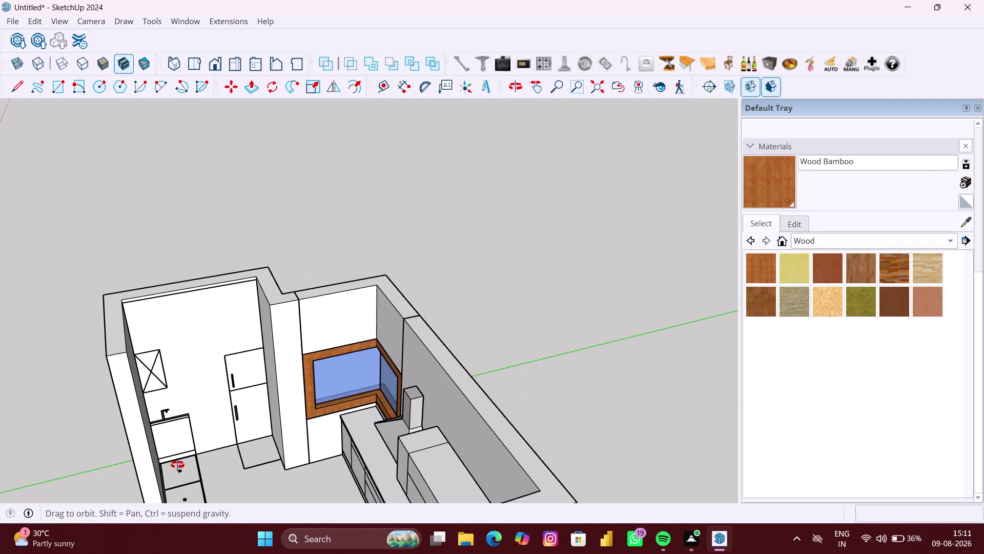
middle_drag(220, 458, 368, 424)
scroll(up, 3)
middle_drag(366, 446, 307, 456)
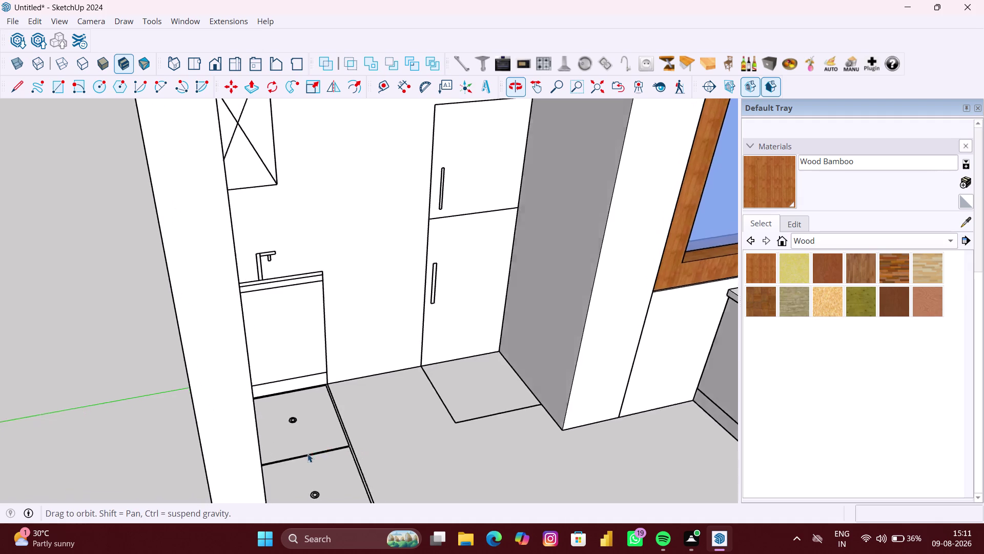
scroll(up, 3)
middle_click(338, 442)
scroll(down, 3)
middle_drag(336, 438, 341, 426)
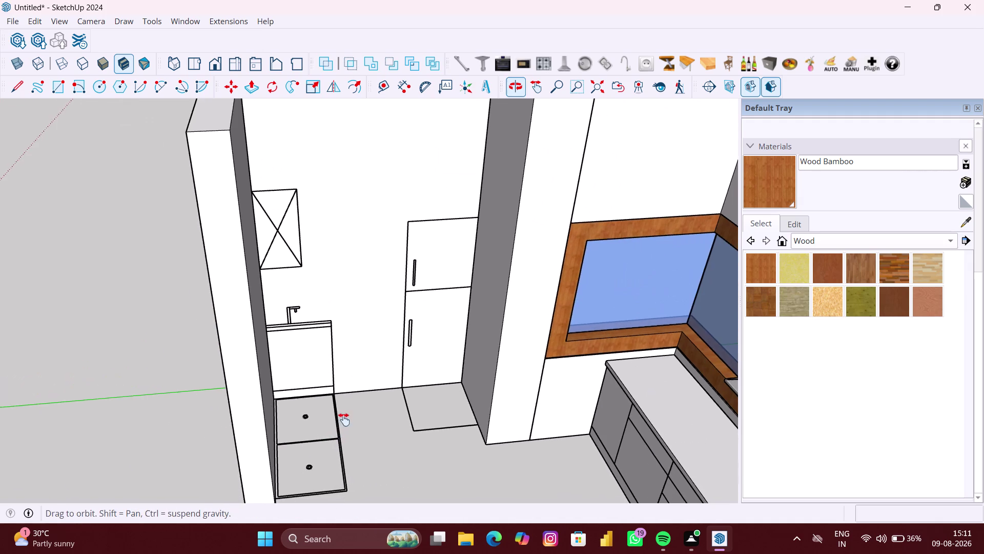
middle_drag(340, 425, 347, 411)
Begin a floor rectangle, then cancel it and dismiss the context menu.
key(r)
scroll(up, 3)
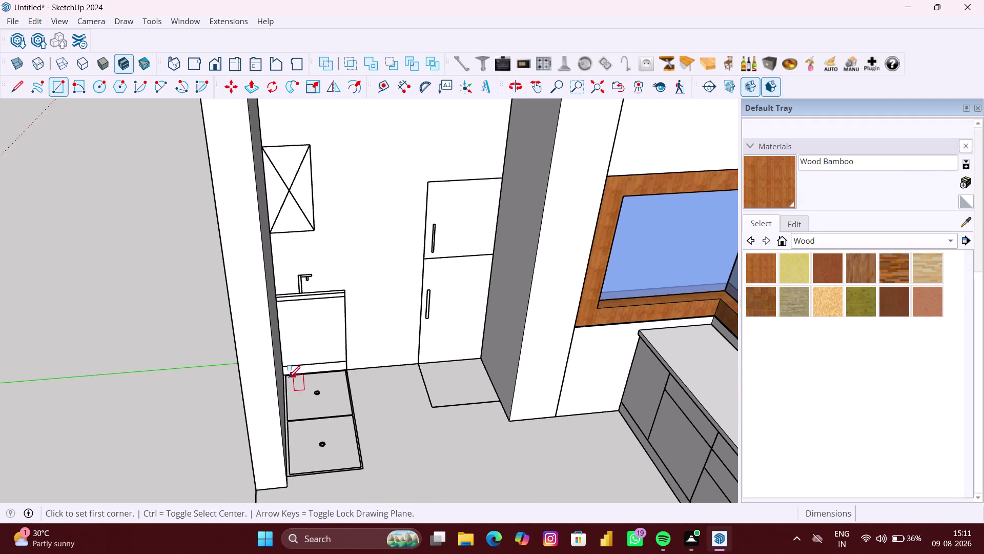
scroll(up, 3)
middle_drag(283, 377, 276, 376)
scroll(up, 3)
scroll(up, 3)
click(282, 373)
scroll(down, 3)
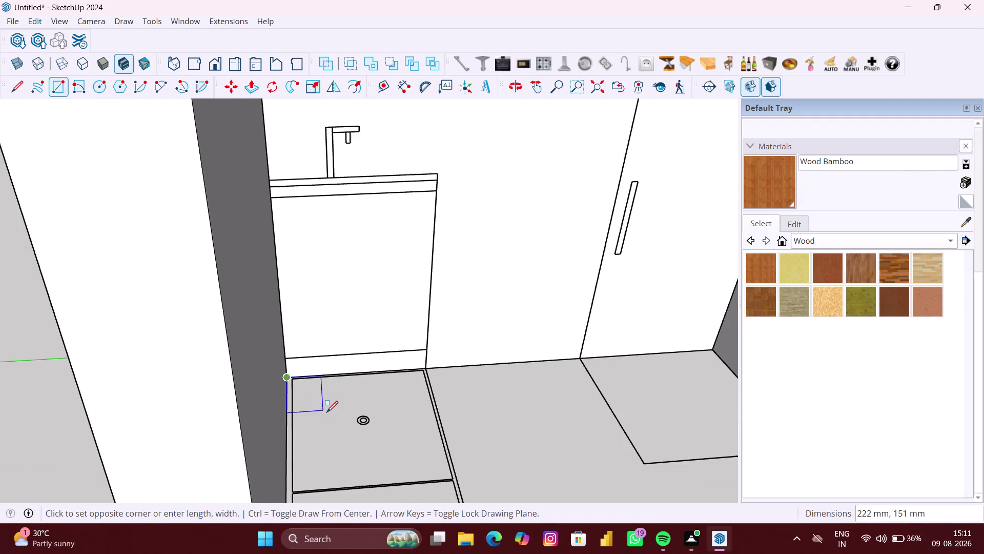
key(Escape)
right_click(50, 432)
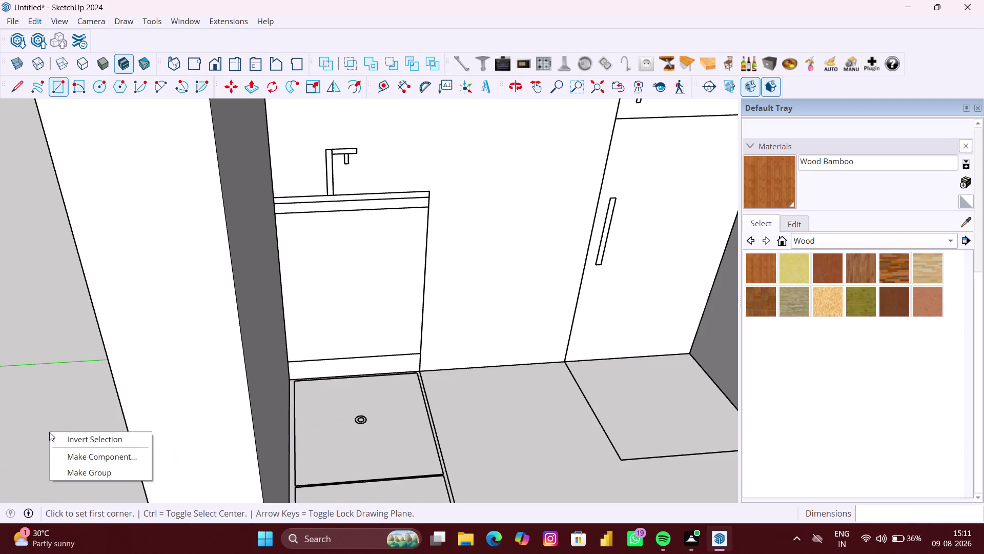
click(73, 472)
Draw the roughly 589 × 1235 mm rectangle from the wall corner beside the sink base.
scroll(down, 3)
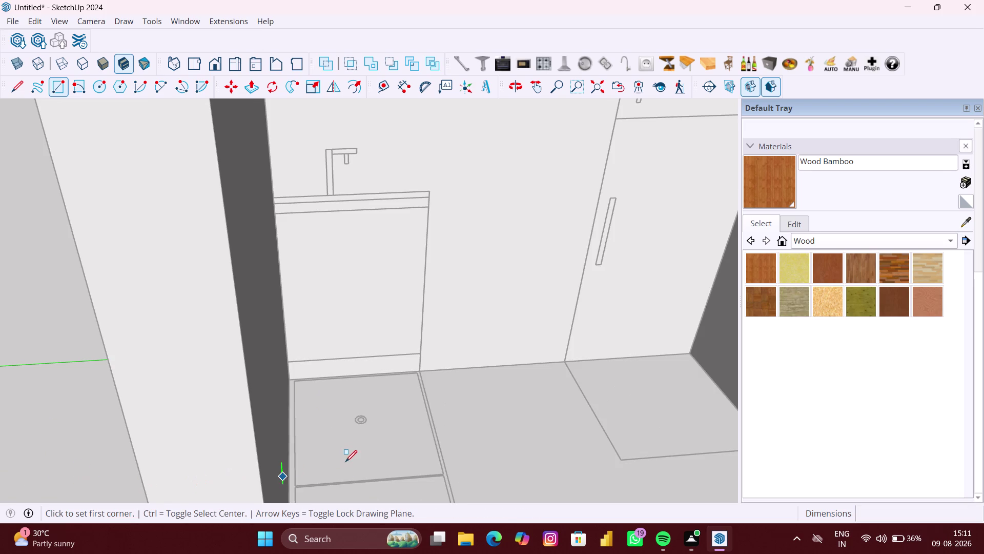
scroll(down, 3)
scroll(down, 3)
middle_drag(345, 452, 340, 346)
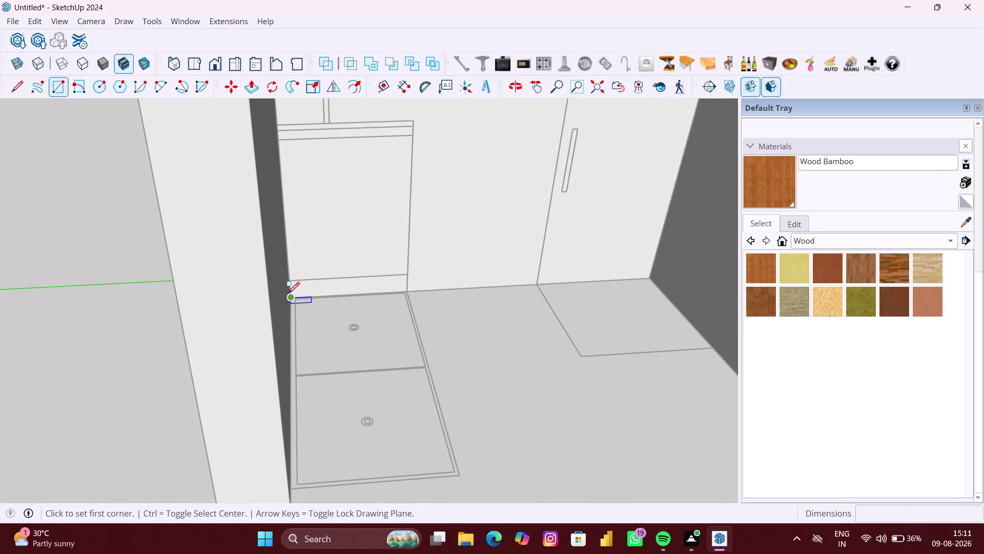
click(289, 296)
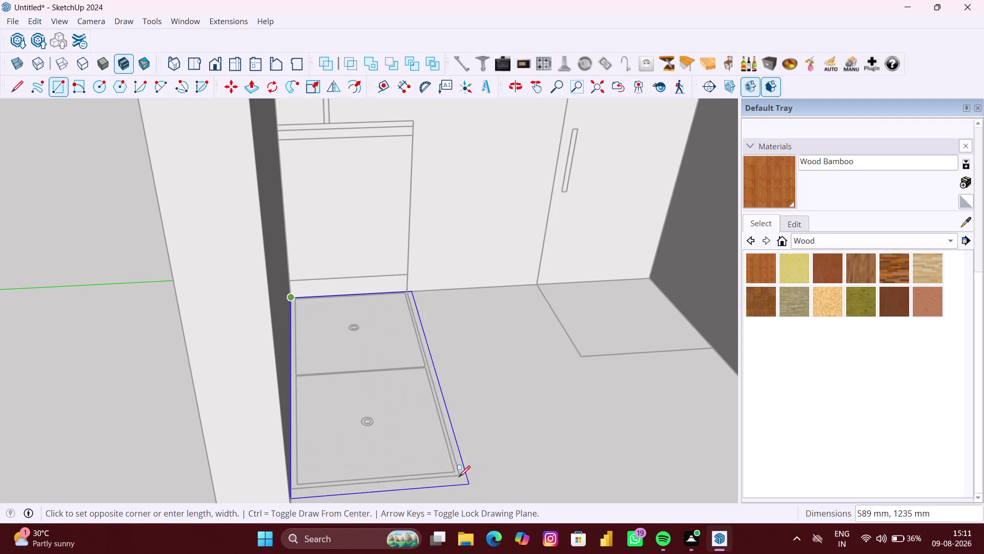
click(459, 477)
scroll(down, 3)
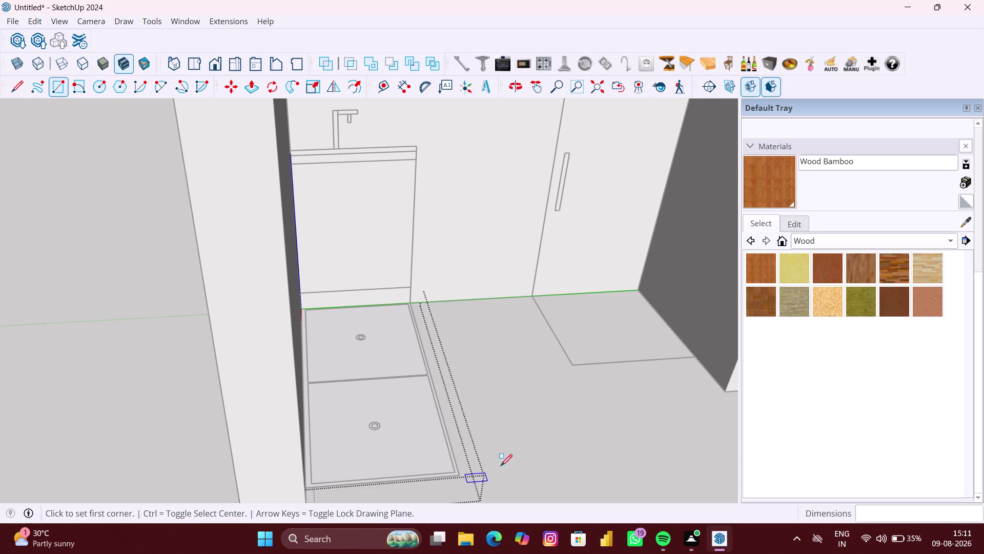
scroll(down, 3)
scroll(down, 3)
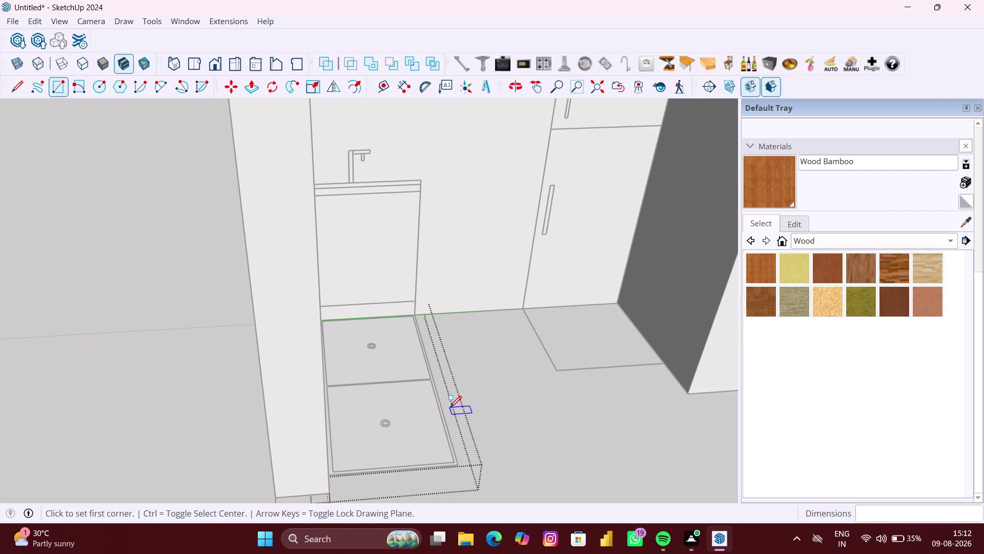
Push/pull the floor rectangle up 100 mm, then to a 700 mm cabinet height.
key(p)
click(396, 421)
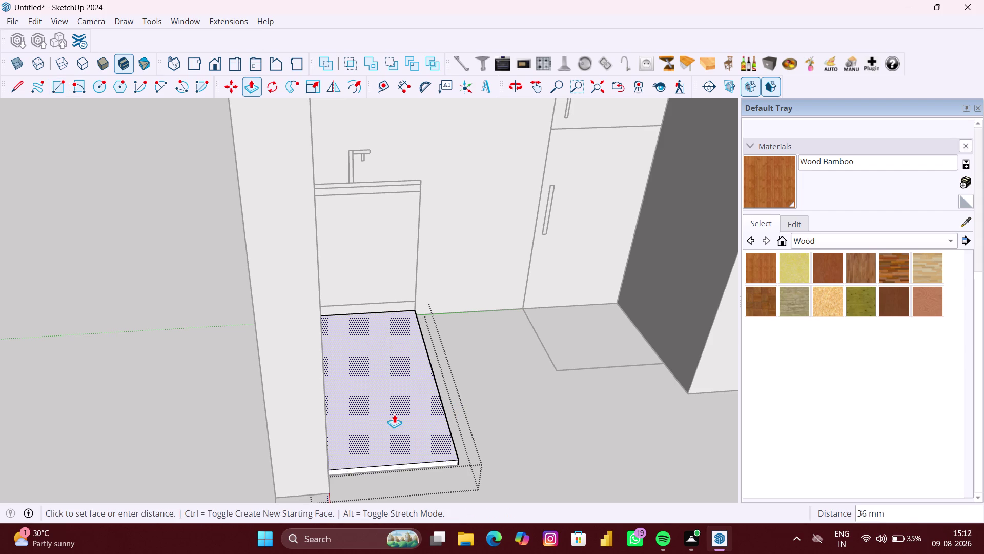
text(100)
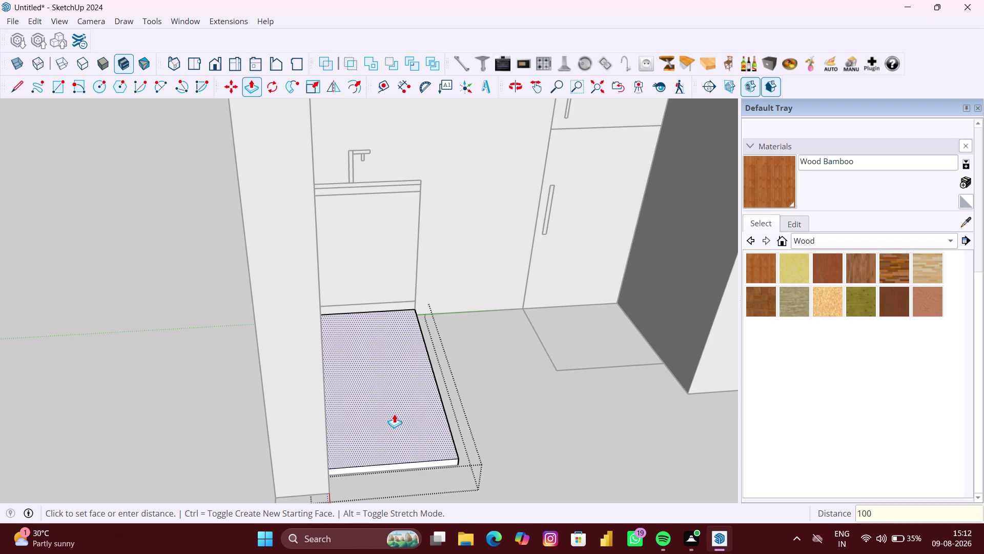
text(MM)
key(Return)
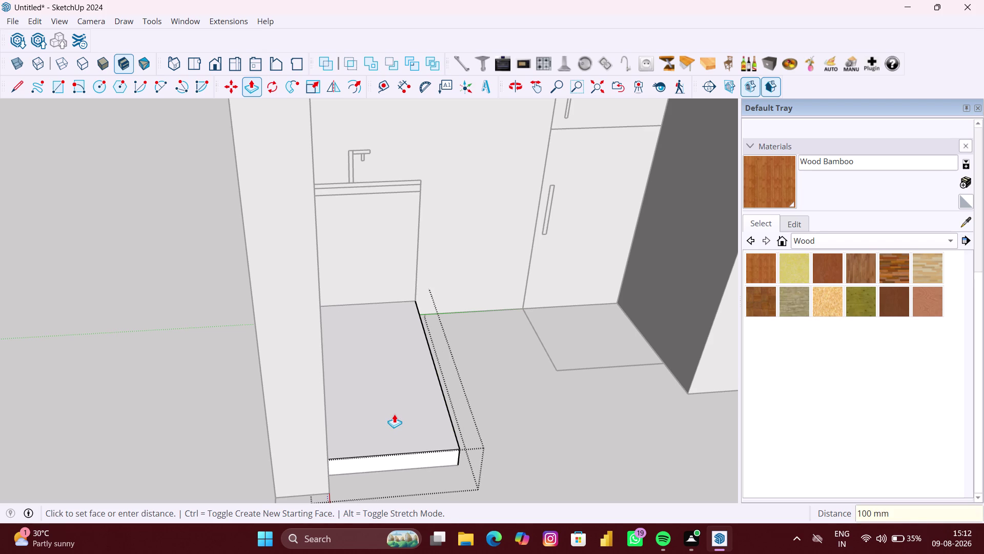
click(357, 425)
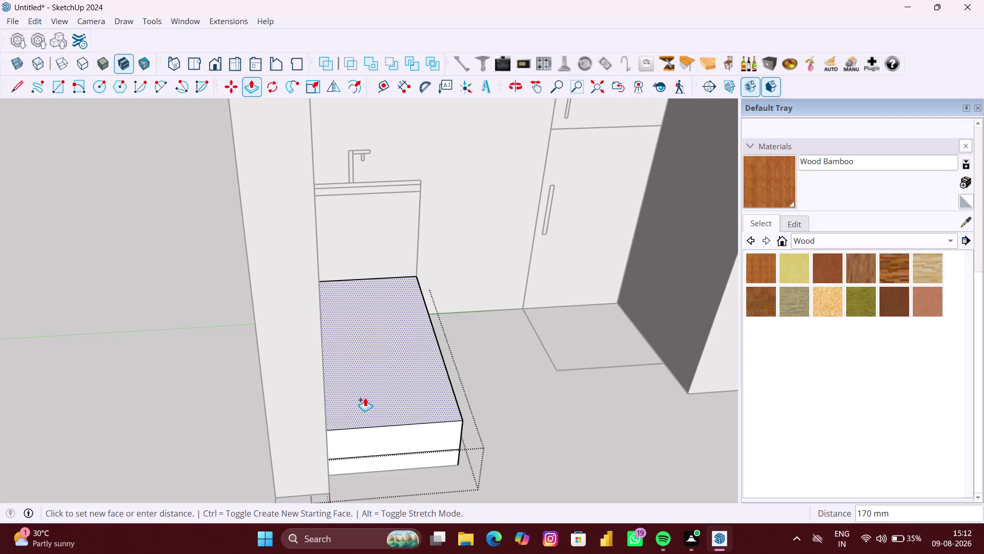
text(7)
text(00)
text(MM)
key(Return)
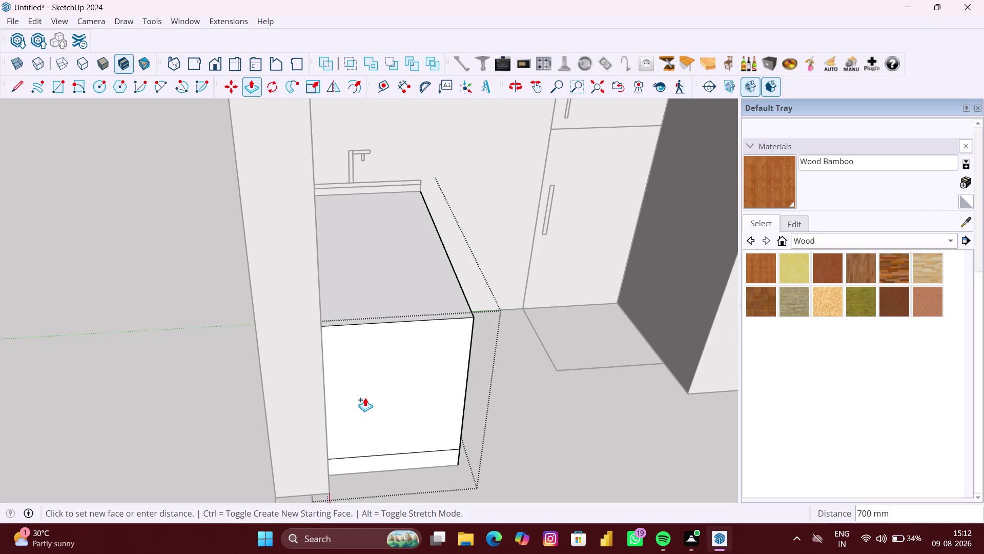
Pull the cabinet top up 40 mm as a countertop and orbit to check it.
click(401, 265)
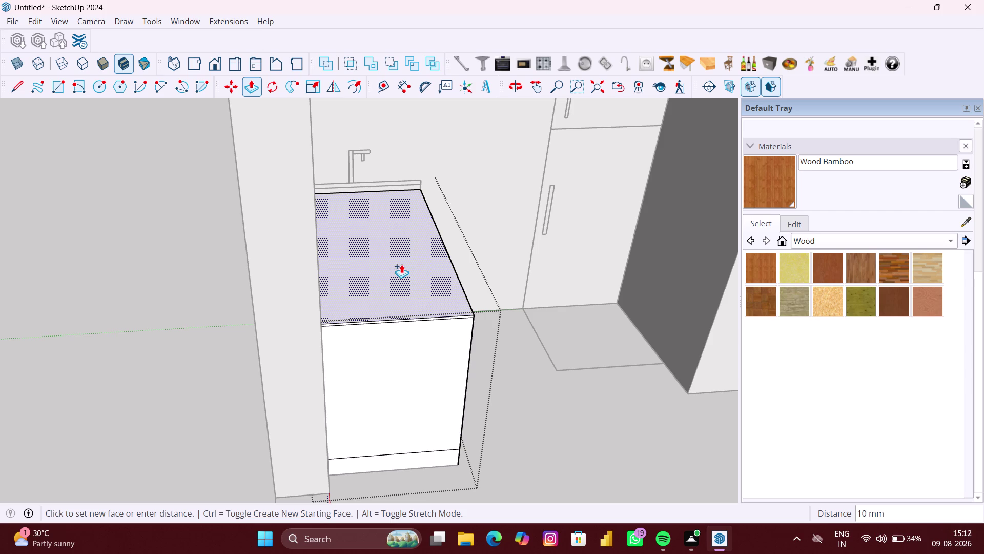
text(40)
text(M)
text(M)
key(Return)
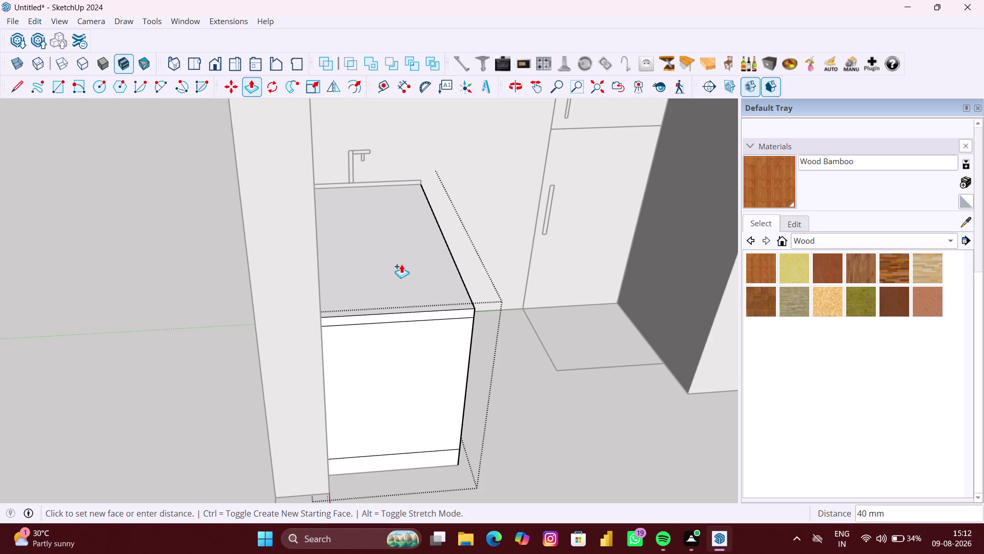
scroll(down, 3)
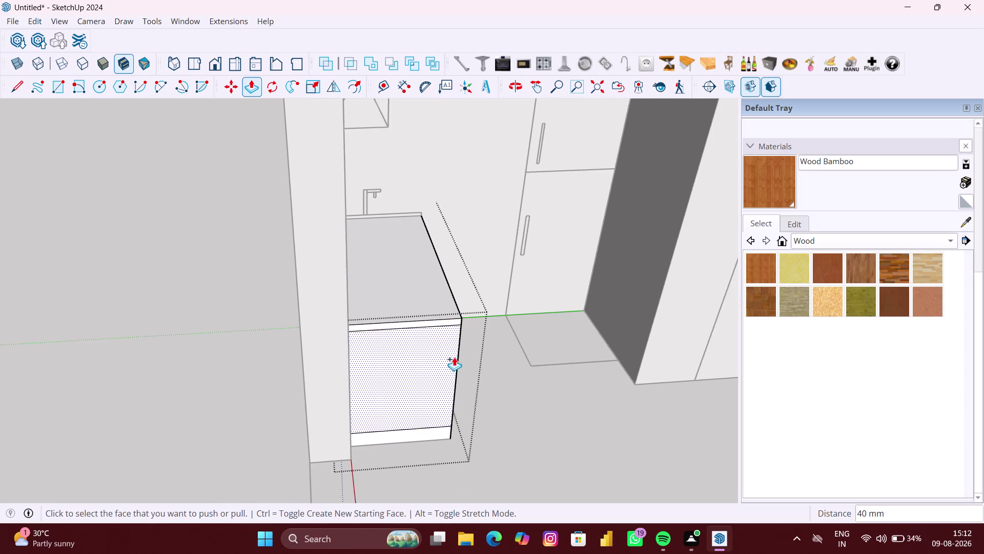
middle_drag(455, 355, 377, 309)
middle_drag(424, 308, 284, 330)
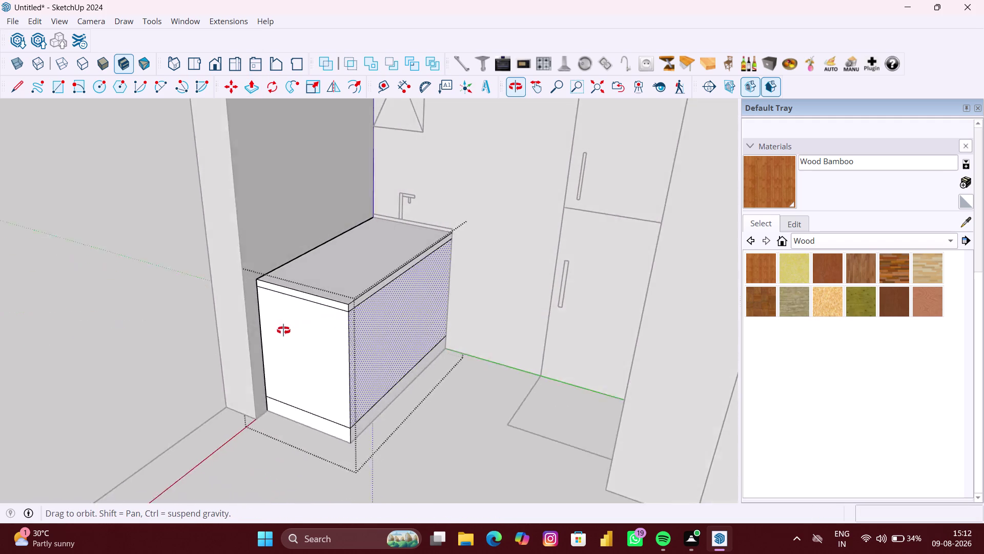
middle_drag(284, 330, 271, 333)
scroll(up, 3)
key(space)
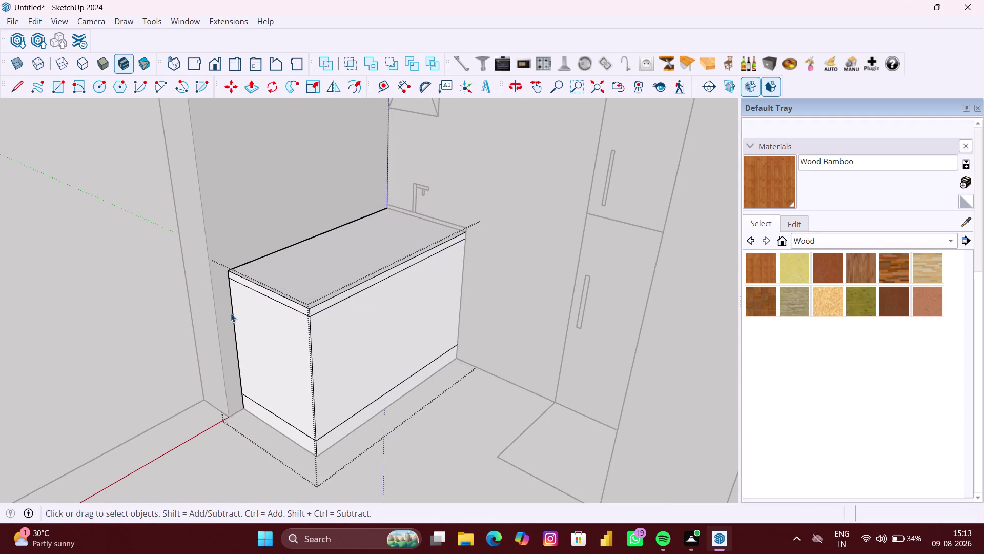
Zoom extents to bring the entire kitchen model into view.
click(140, 317)
scroll(down, 3)
scroll(down, 3)
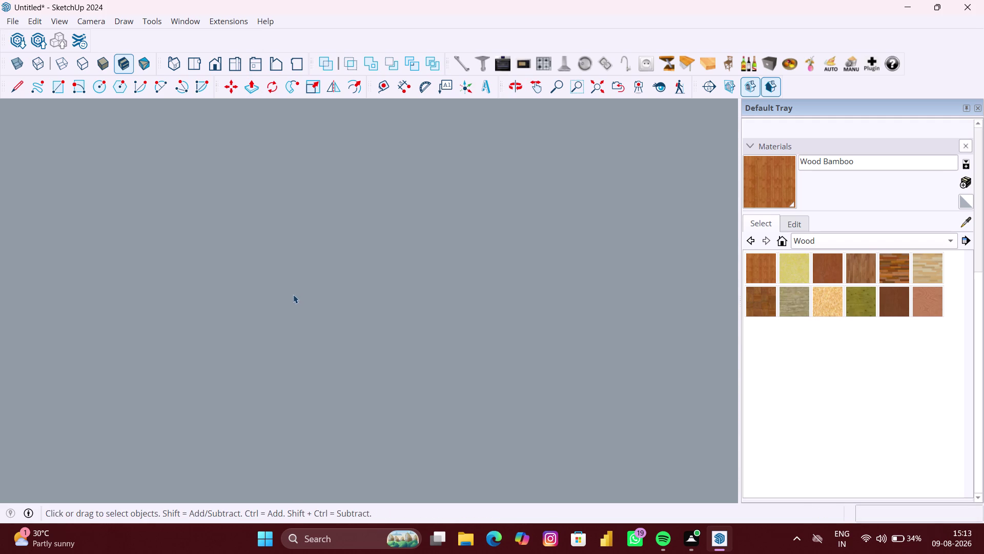
click(597, 92)
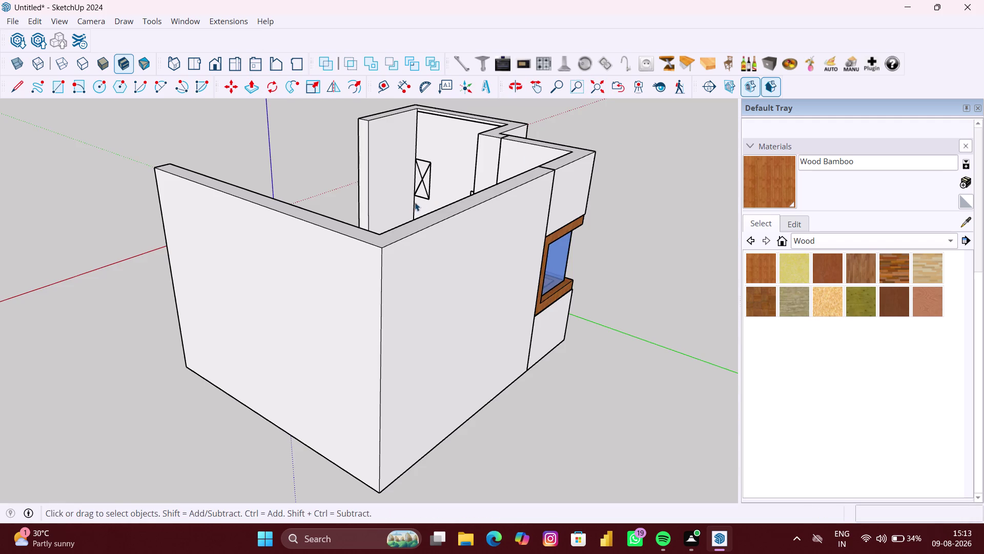
Orbit down over the sink wall and enter the group for editing.
middle_drag(415, 202, 458, 211)
scroll(up, 3)
middle_drag(414, 192, 472, 218)
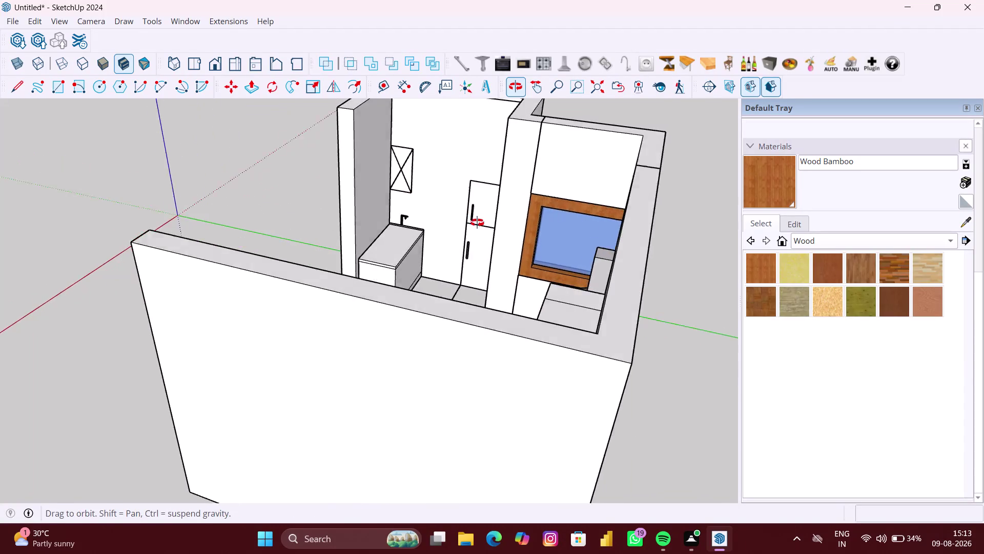
middle_drag(472, 218, 477, 223)
scroll(up, 3)
middle_drag(365, 212, 354, 230)
scroll(down, 3)
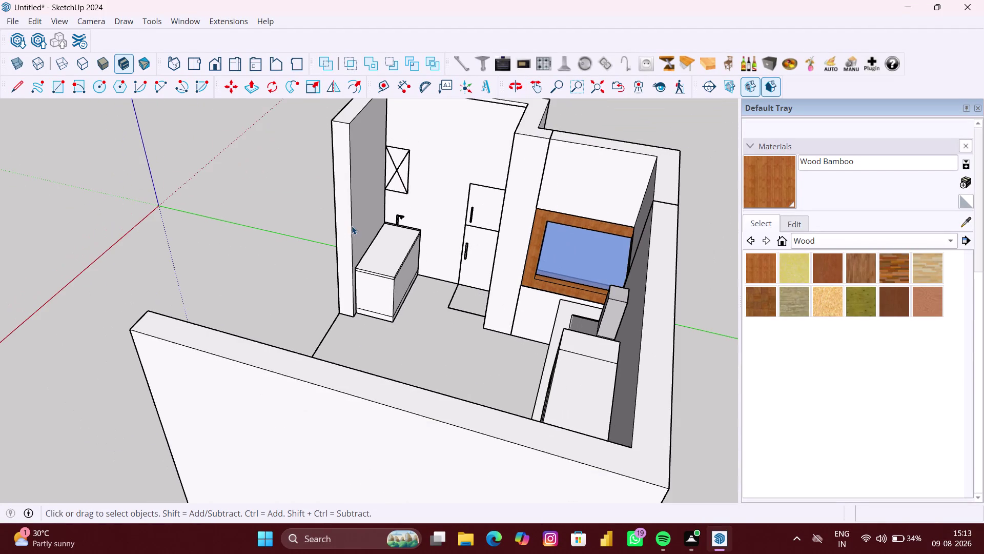
middle_drag(346, 228, 367, 226)
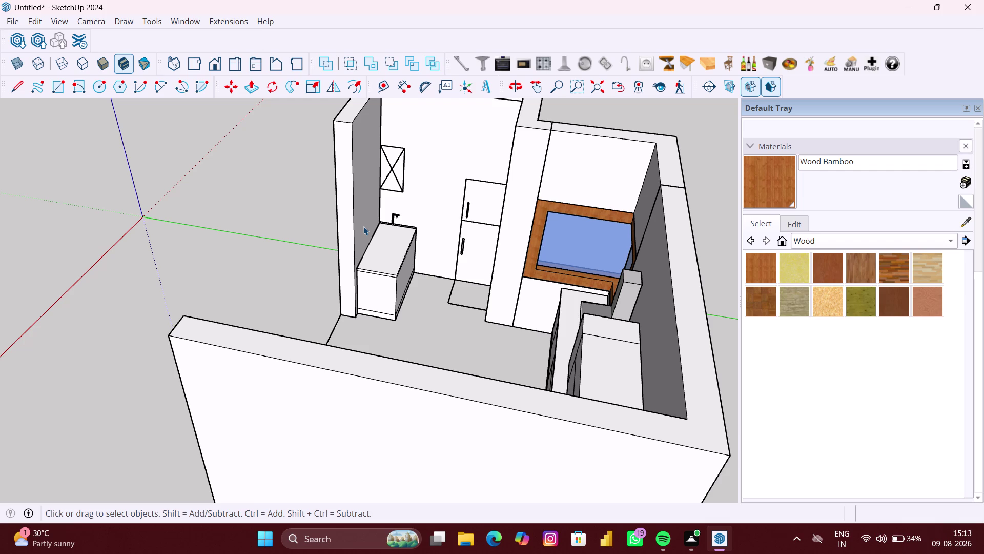
right_click(297, 228)
click(323, 274)
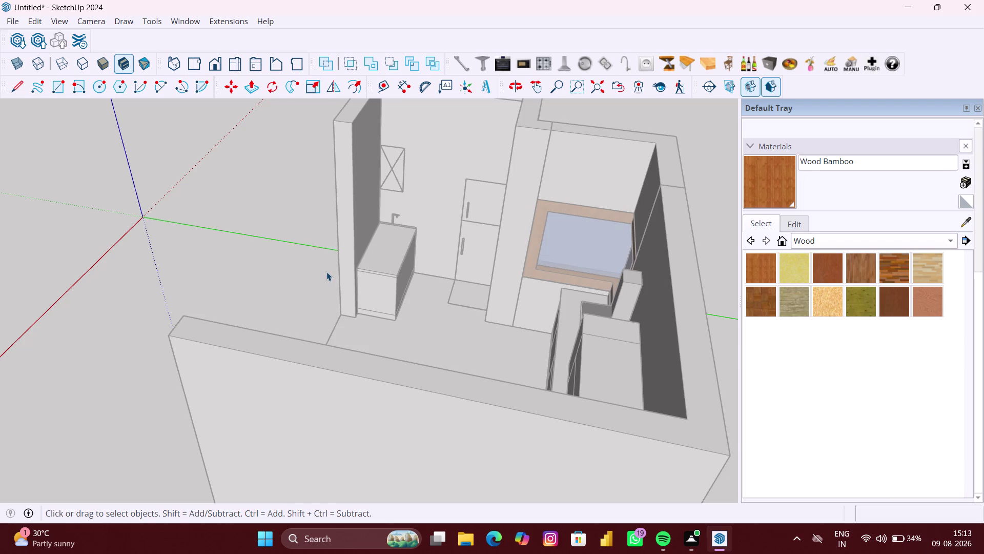
Draw a 350 × 700 mm rectangle on the wall above the sink cabinet.
key(r)
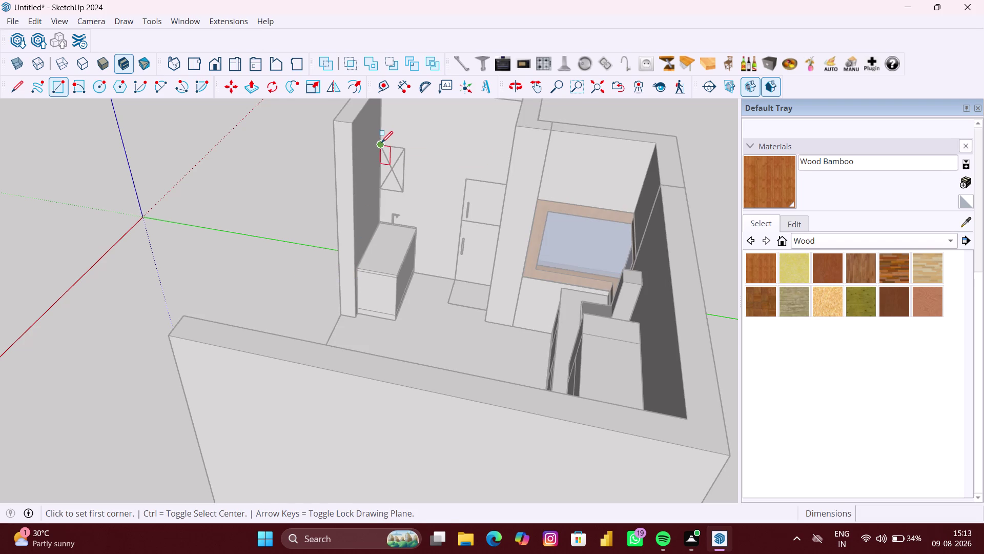
click(381, 142)
click(402, 190)
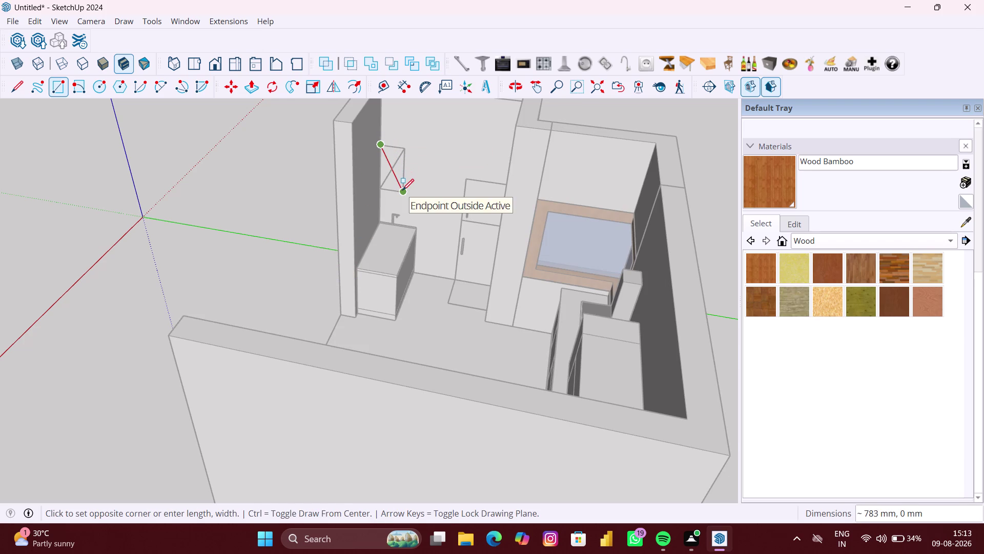
click(405, 194)
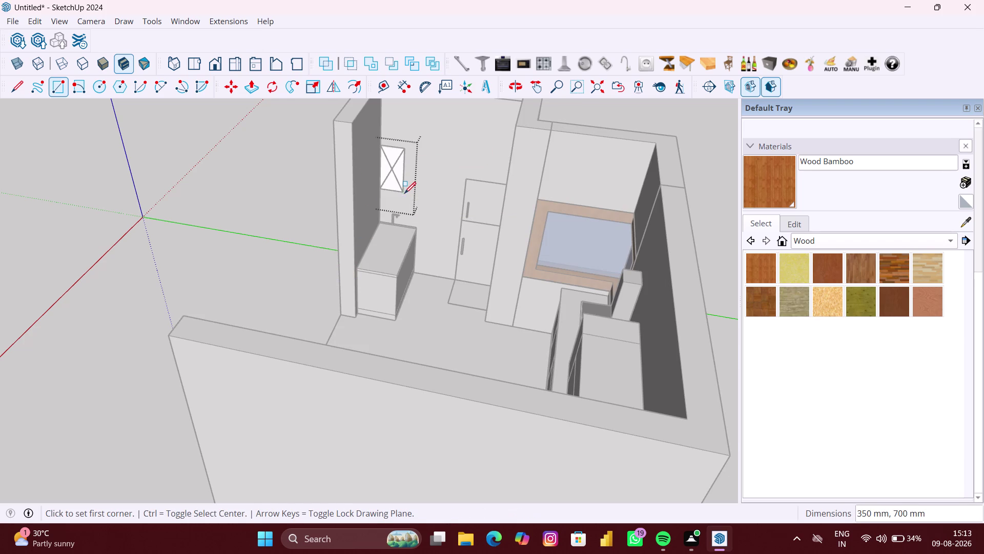
key(p)
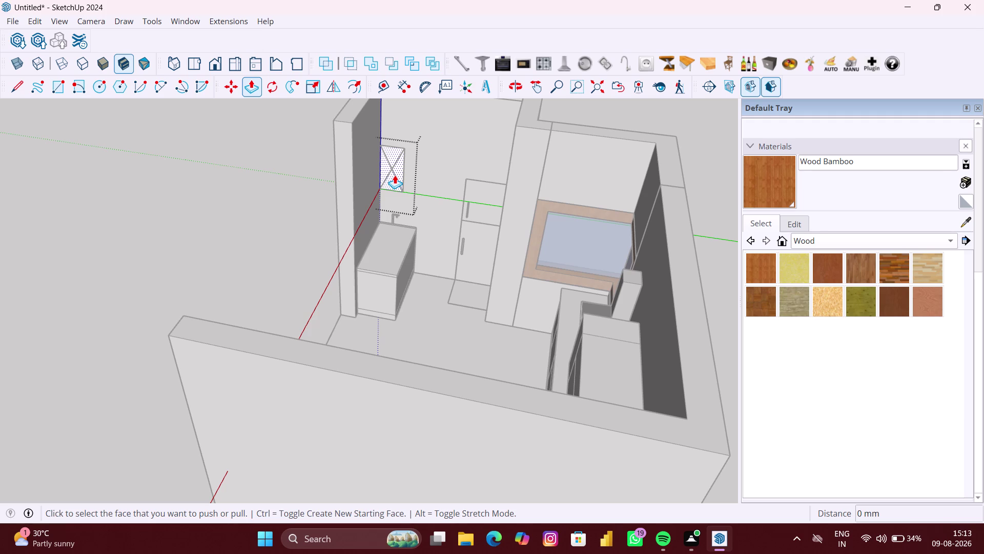
Push/pull the wall rectangle out 350 mm and exit the group.
click(395, 175)
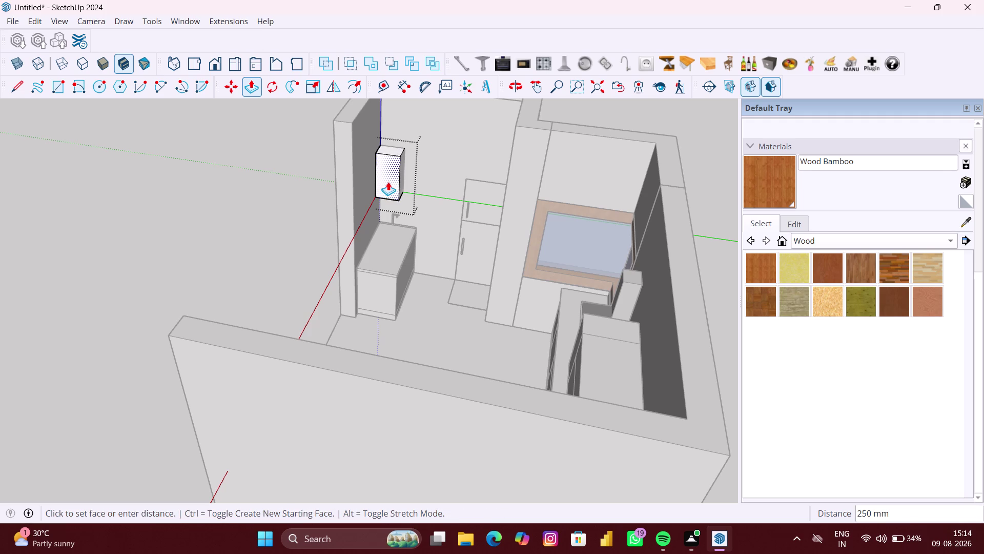
text(350)
text(MM)
key(Return)
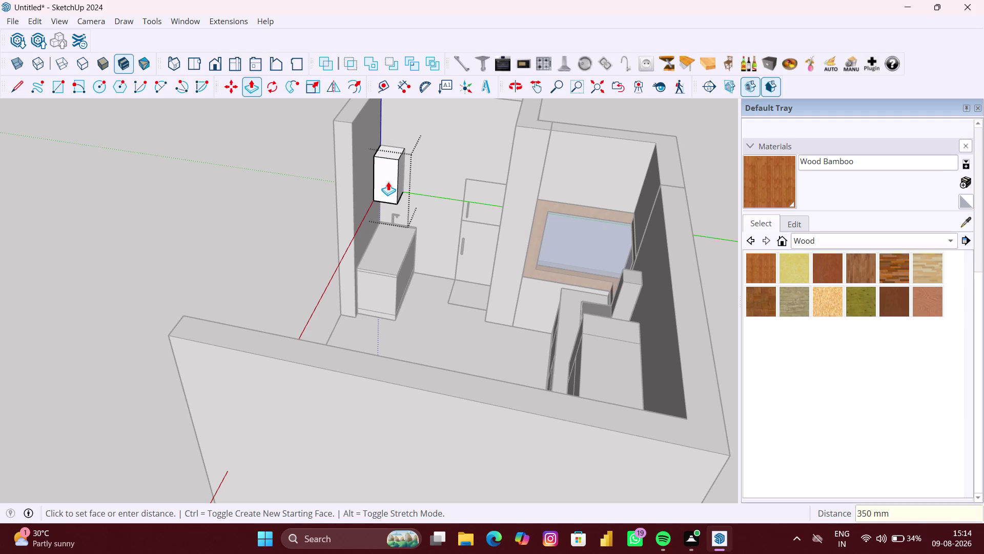
key(space)
click(273, 207)
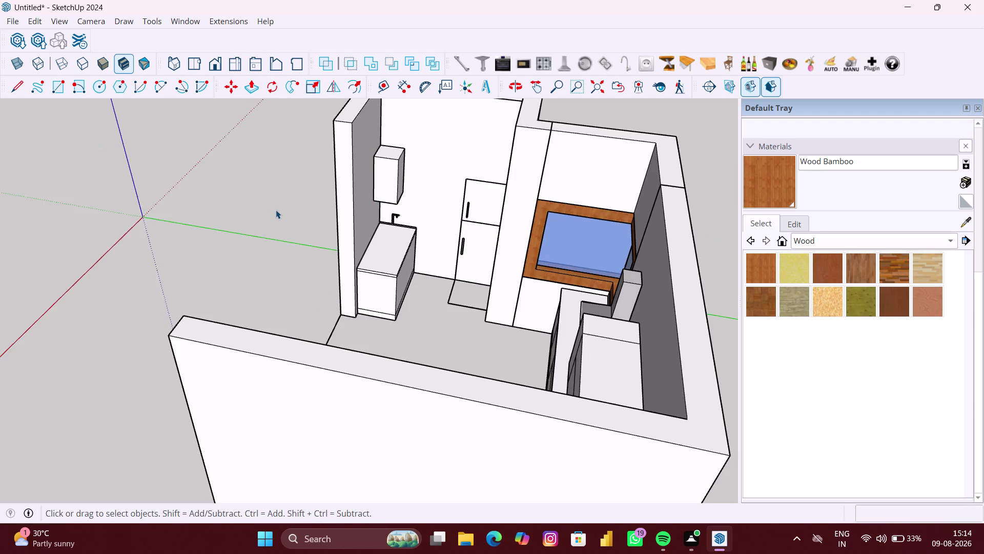
Orbit and zoom to view the kitchen from outside.
scroll(down, 3)
middle_drag(339, 219, 221, 221)
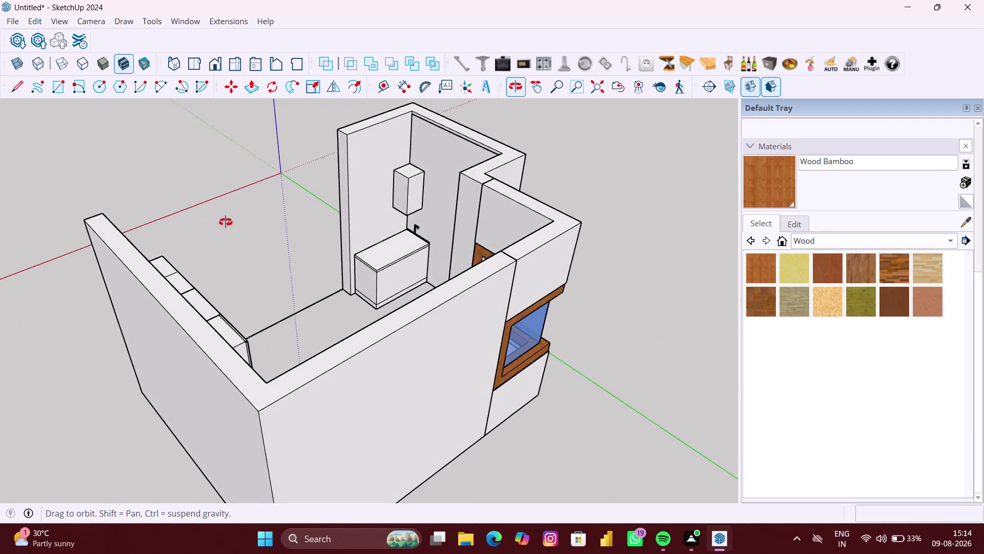
middle_drag(222, 222, 390, 213)
scroll(up, 3)
scroll(up, 3)
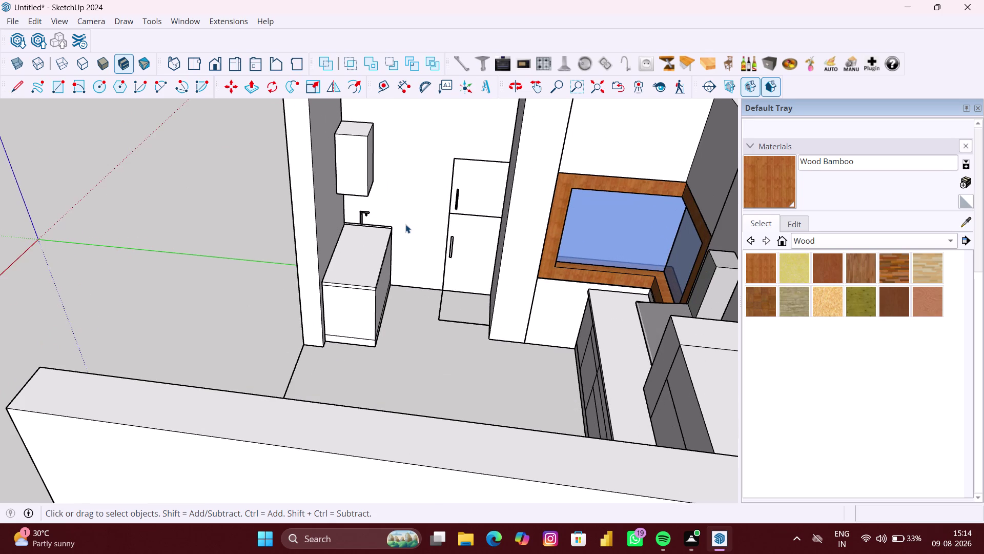
scroll(down, 3)
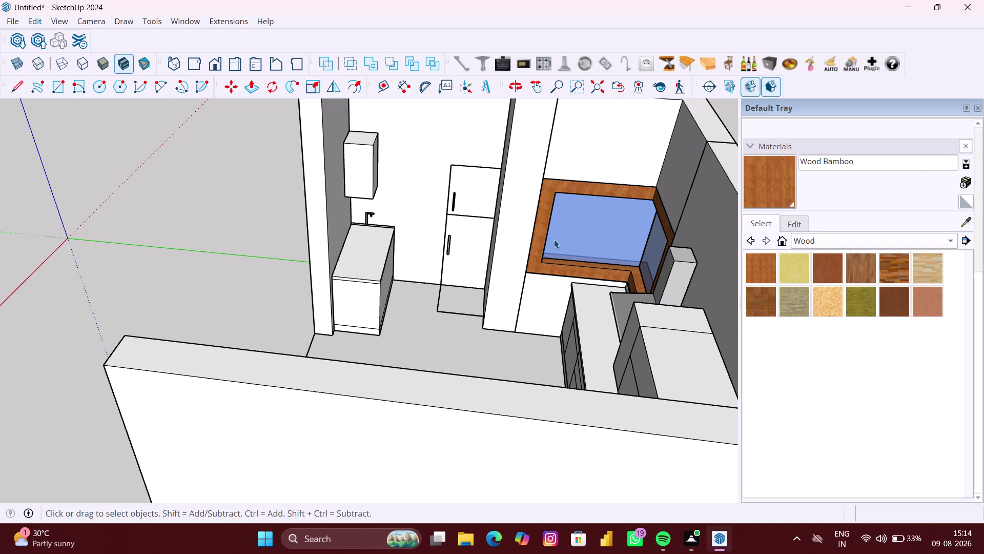
scroll(up, 3)
scroll(up, 3)
Zoom in on the cabinet countertop and import the sink-with-tall-faucet component.
middle_drag(469, 247, 319, 276)
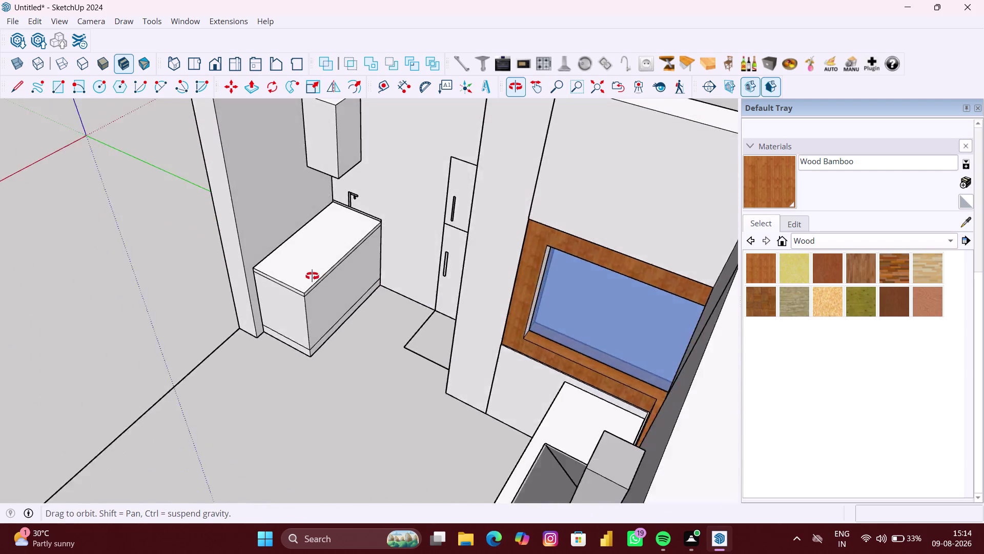
middle_drag(319, 276, 280, 275)
scroll(up, 3)
middle_drag(322, 256, 341, 269)
scroll(up, 3)
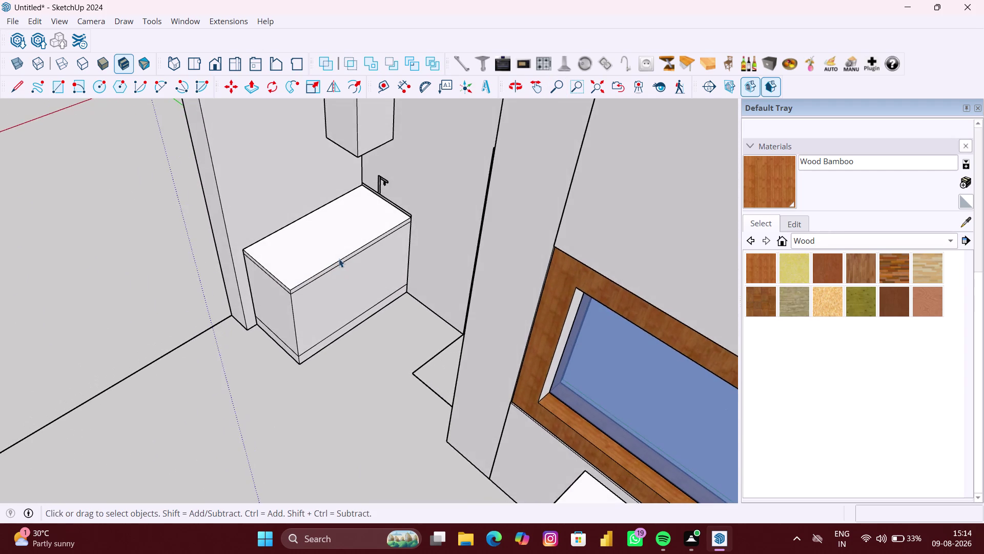
scroll(up, 3)
scroll(up, 3)
scroll(up, 3)
middle_drag(336, 252, 323, 228)
scroll(up, 3)
scroll(up, 3)
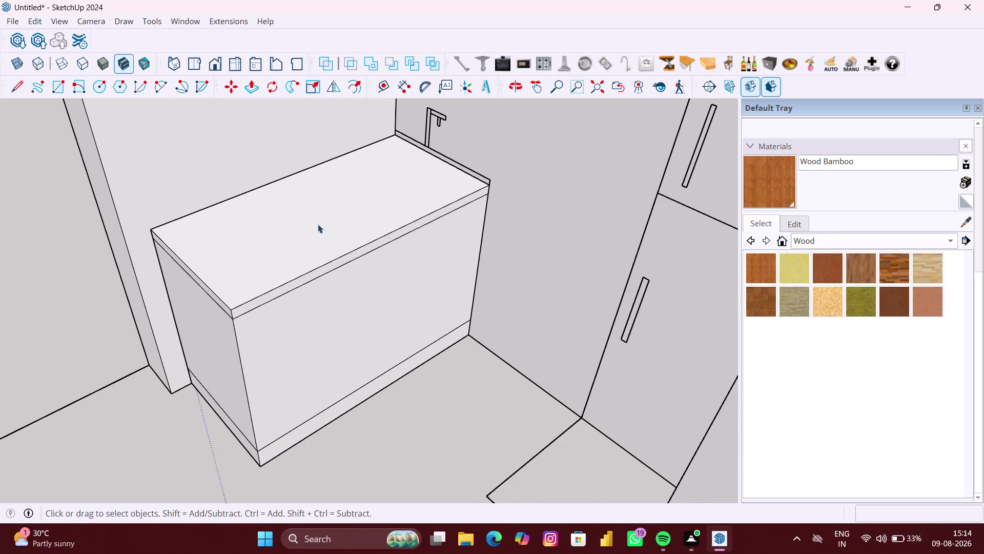
click(607, 61)
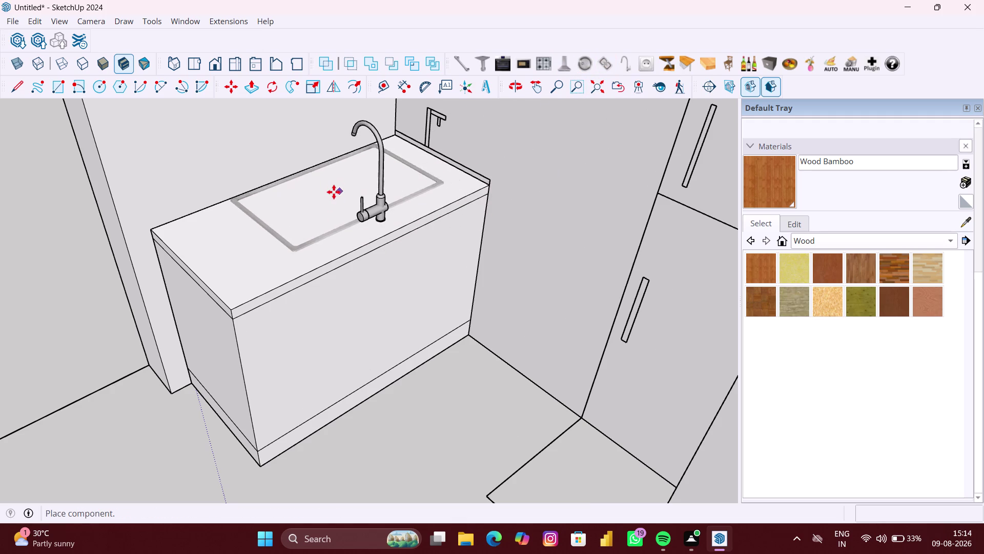
Drop the stainless-steel sink component onto the ground beside the kitchen.
scroll(down, 3)
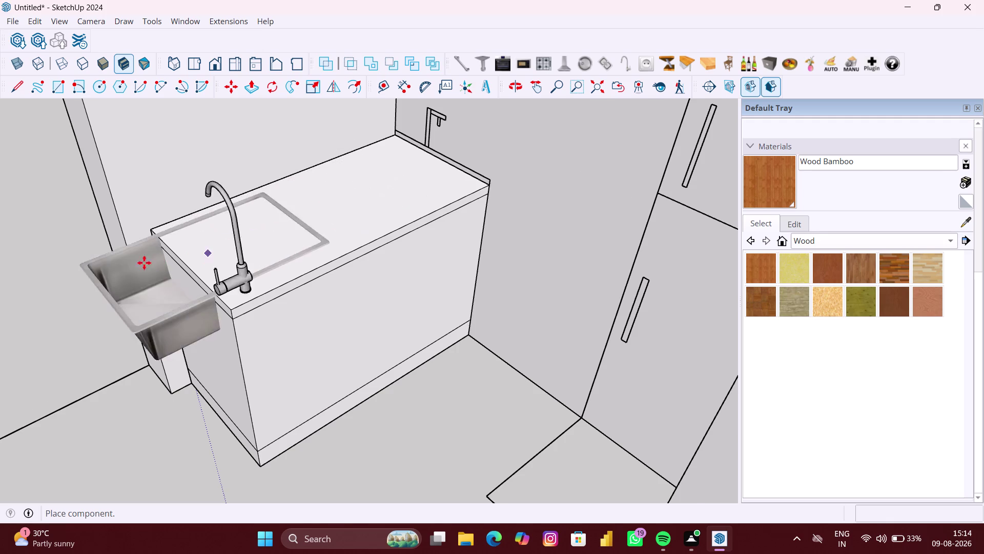
scroll(down, 3)
click(45, 251)
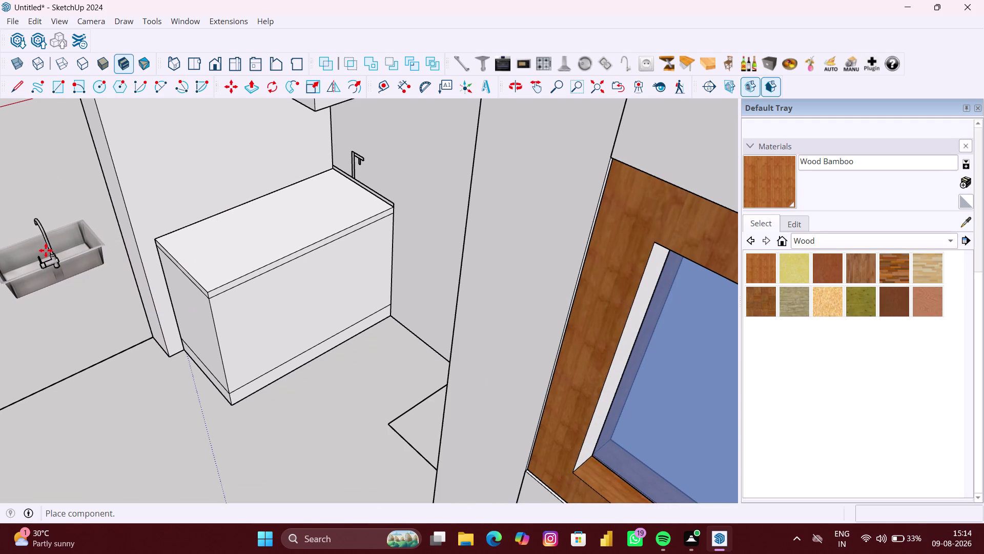
scroll(down, 3)
middle_drag(45, 250, 144, 241)
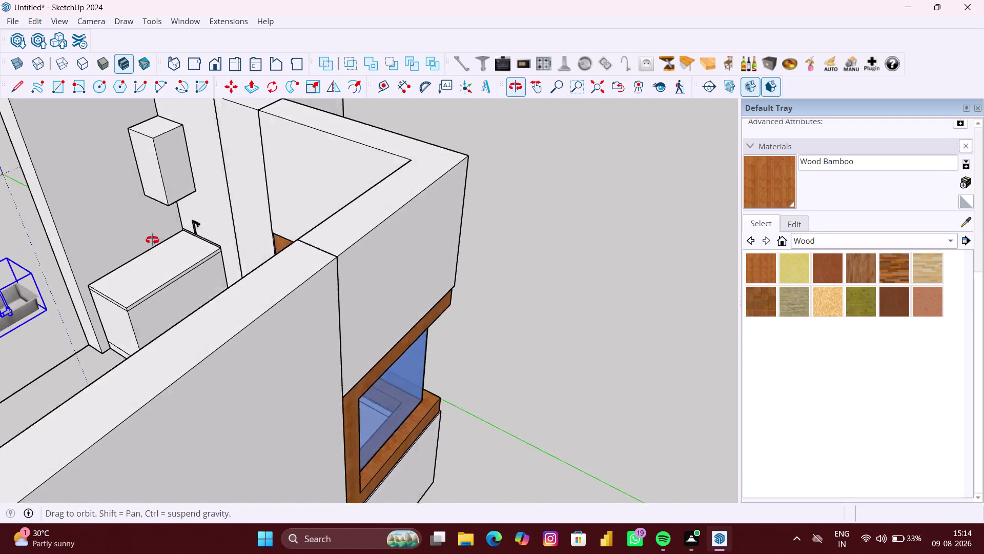
middle_drag(144, 241, 240, 238)
scroll(down, 3)
middle_drag(70, 386, 129, 375)
scroll(down, 3)
middle_drag(112, 401, 154, 384)
scroll(down, 3)
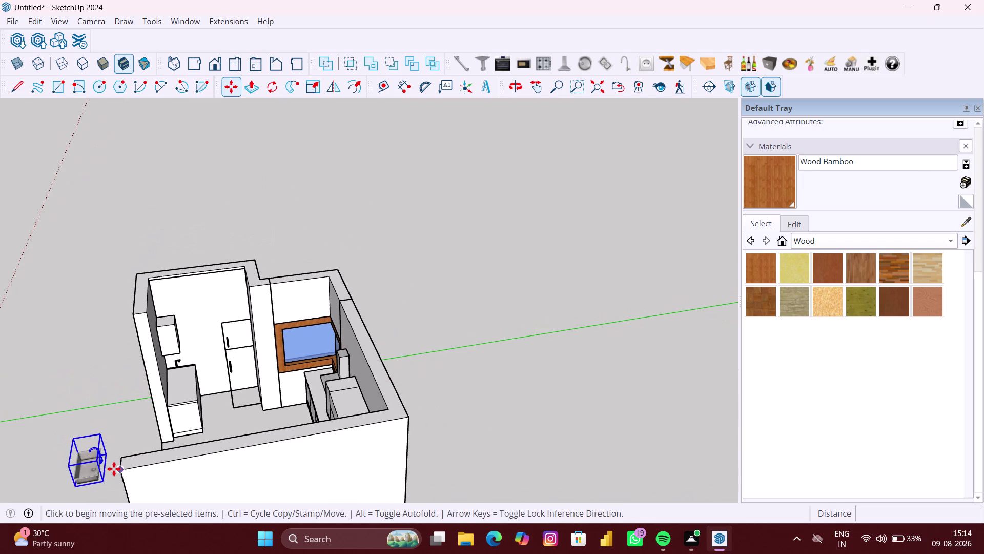
middle_drag(113, 466, 230, 430)
scroll(up, 3)
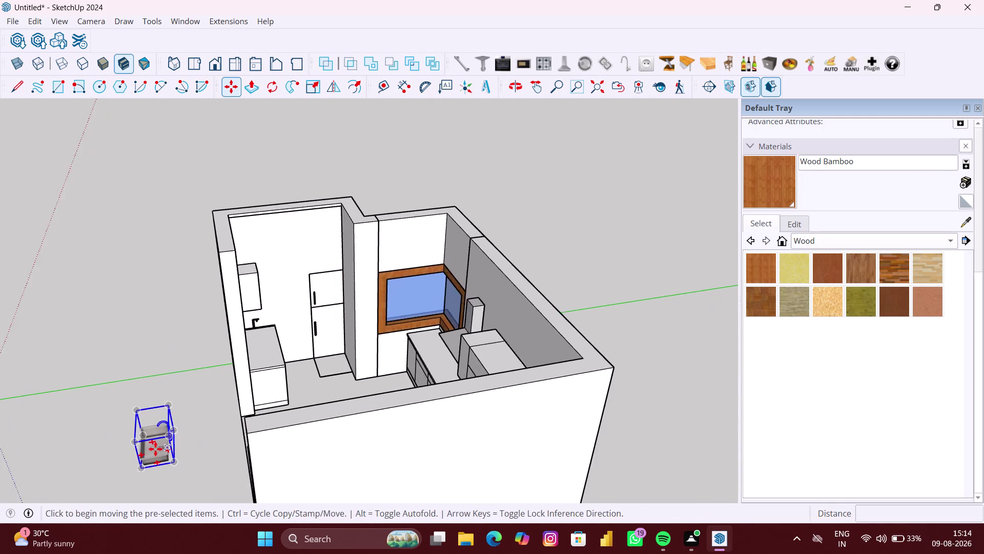
scroll(up, 3)
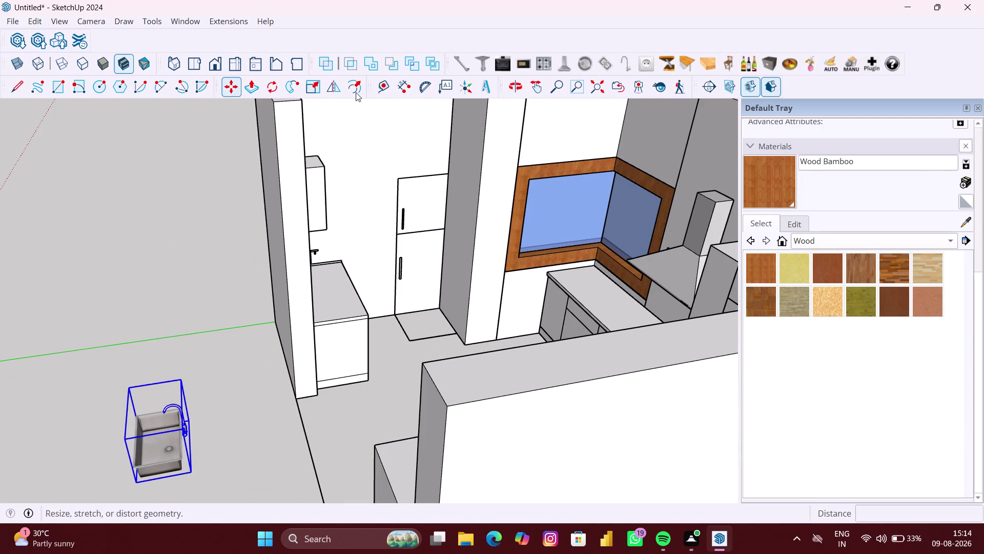
Flip the sink across a plane so its faucet switches sides, then inspect it.
click(330, 90)
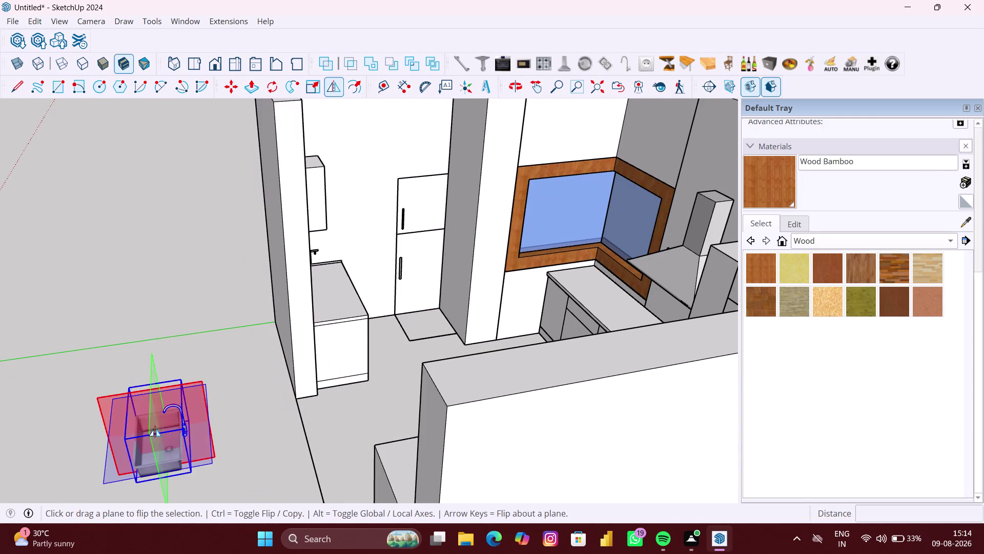
middle_drag(154, 429, 190, 421)
click(177, 444)
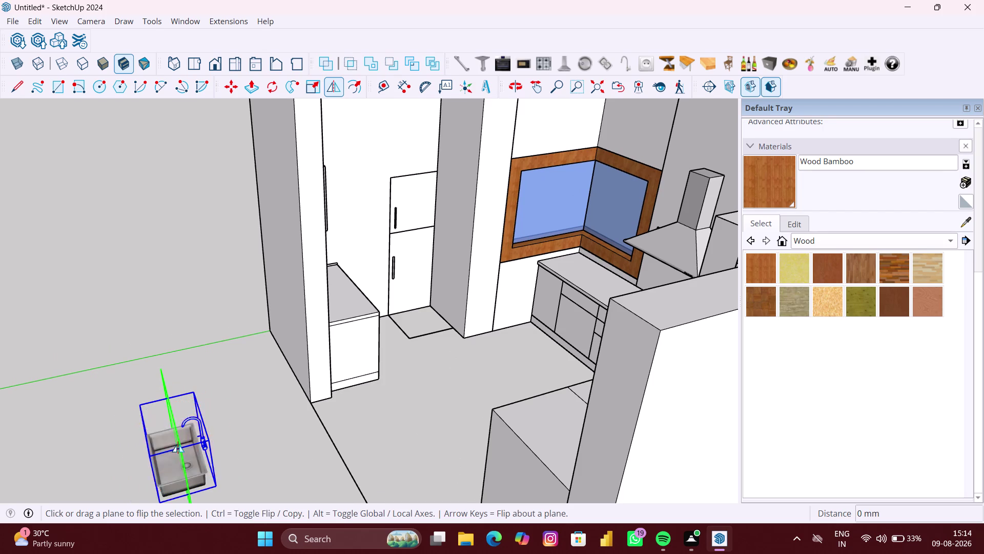
click(144, 446)
key(space)
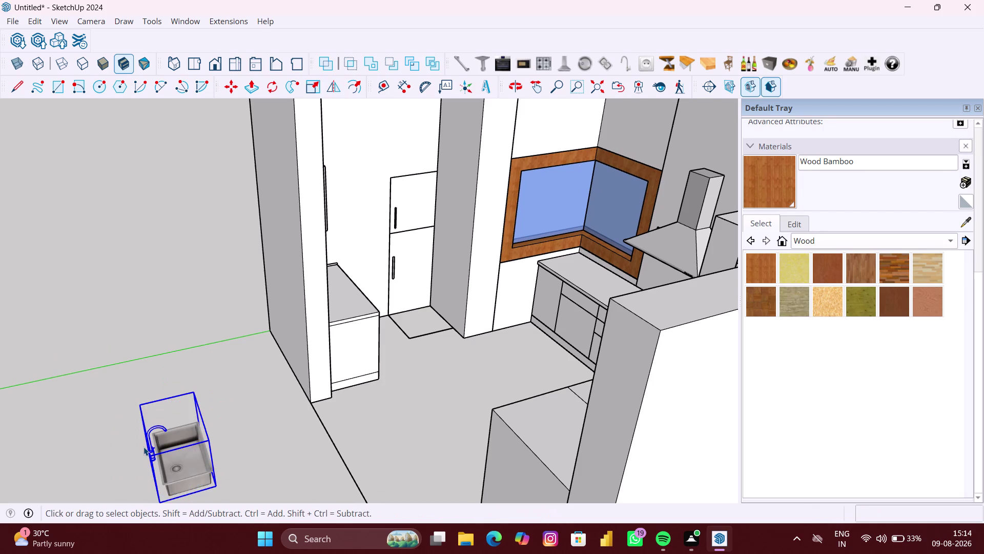
click(112, 446)
click(175, 453)
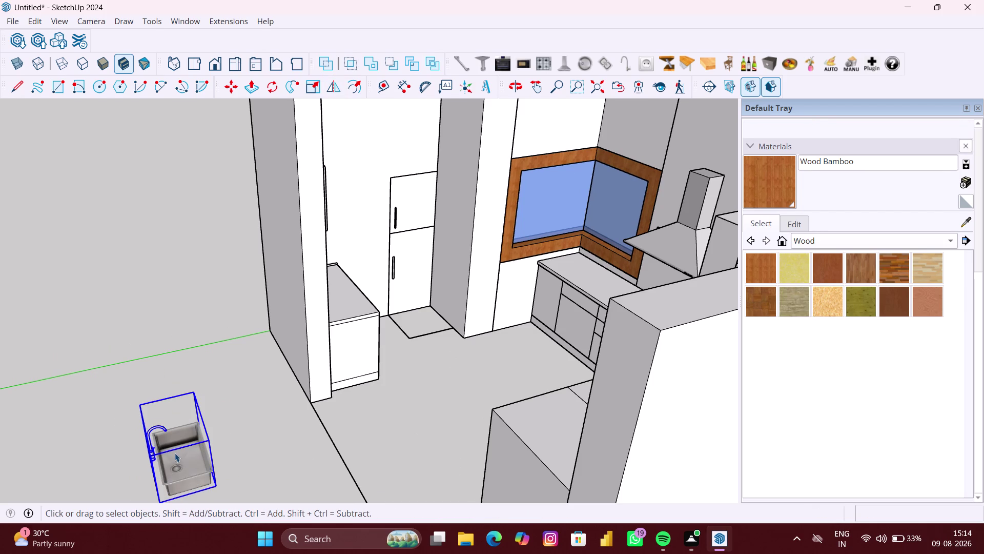
middle_drag(209, 434, 184, 402)
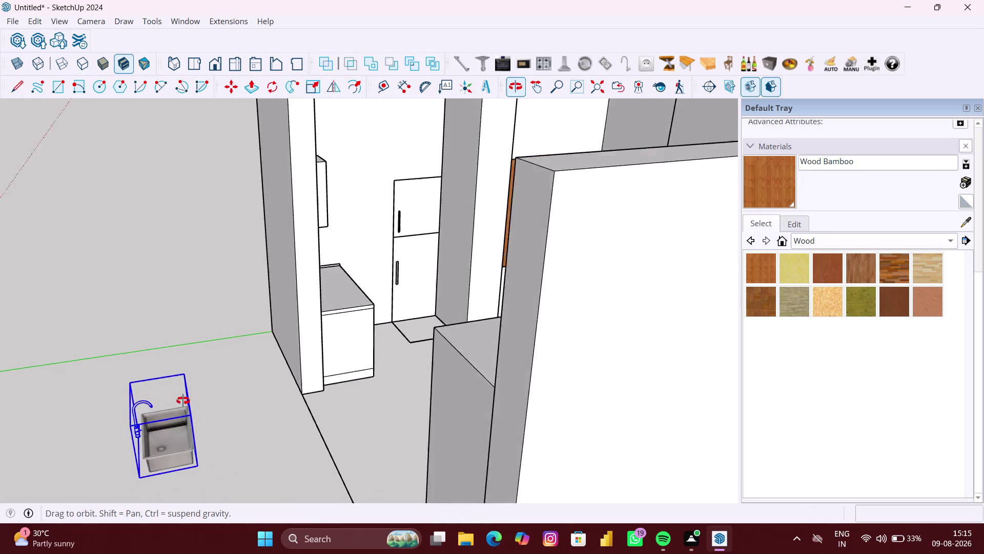
middle_drag(184, 401, 170, 388)
scroll(down, 3)
middle_drag(197, 420, 263, 408)
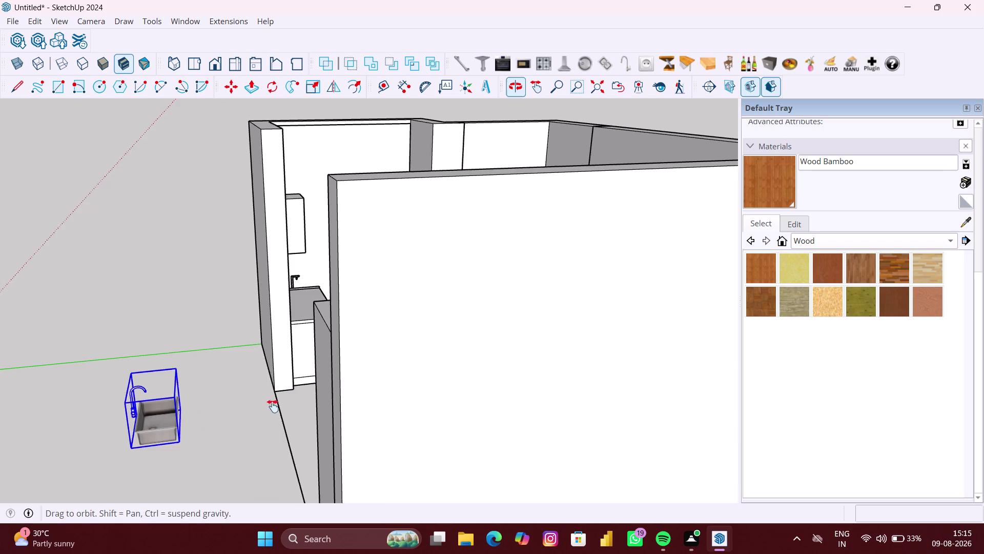
middle_drag(263, 408, 308, 399)
scroll(up, 3)
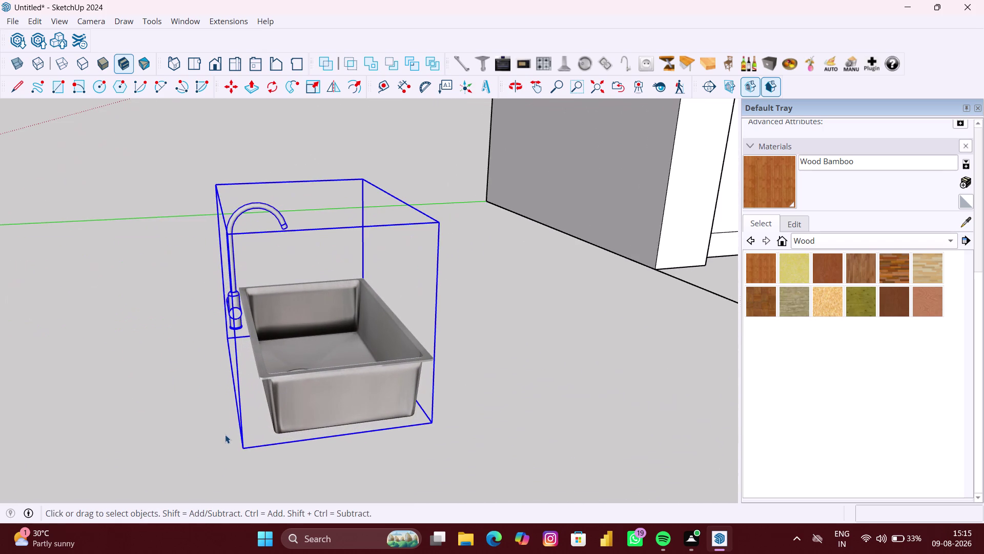
Move the sink by its bottom corner onto the base cabinet below the wall cabinet.
key(m)
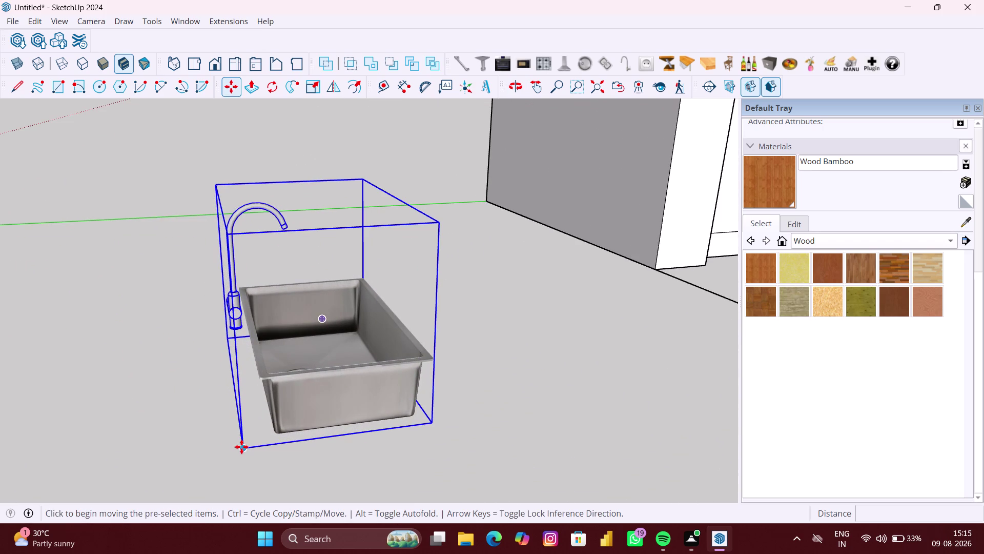
click(242, 447)
scroll(down, 3)
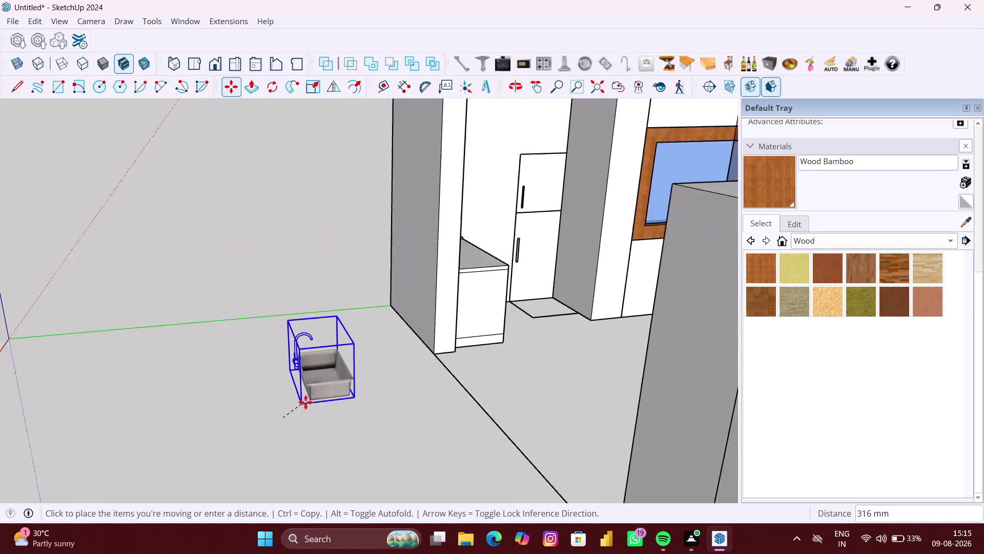
scroll(down, 3)
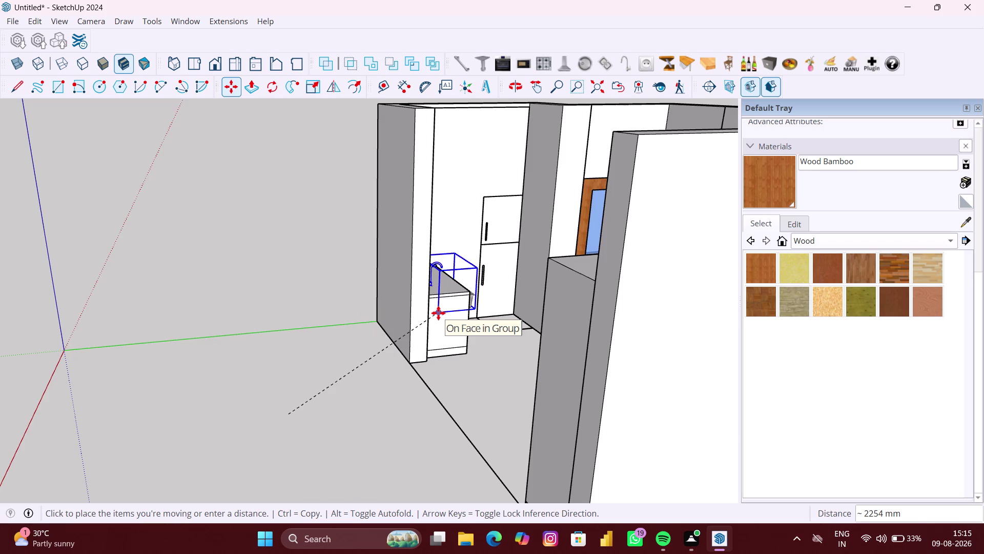
middle_drag(438, 311, 447, 344)
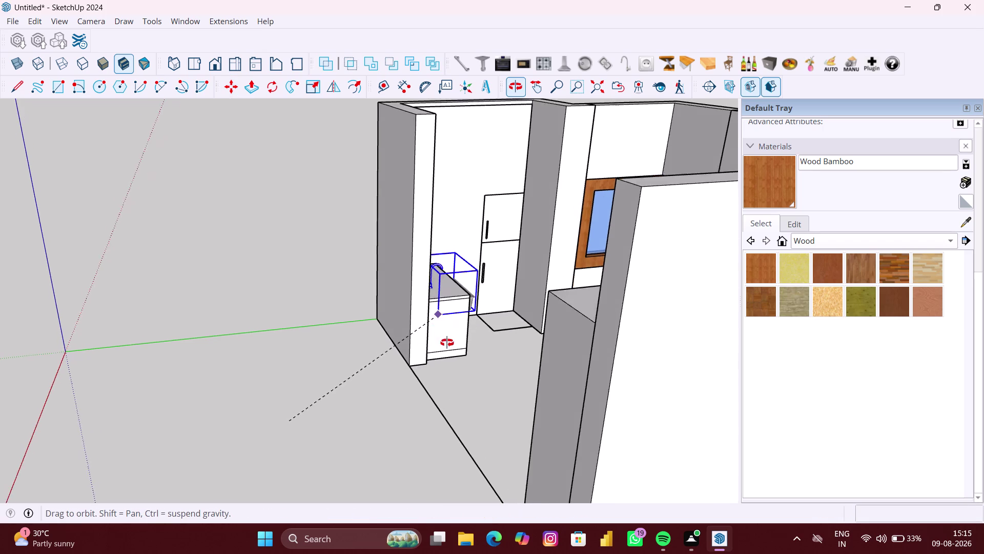
middle_drag(448, 344, 459, 372)
middle_drag(455, 331, 452, 355)
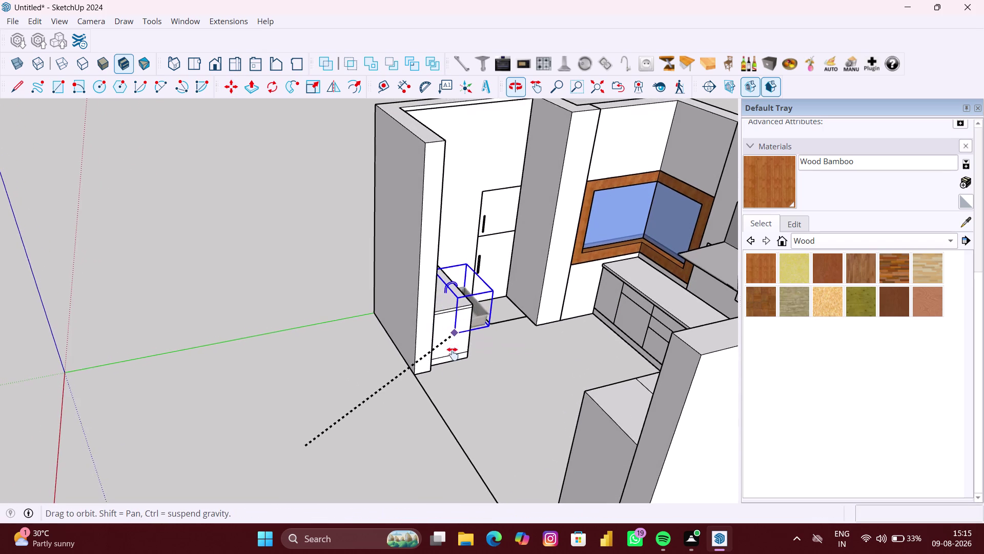
middle_drag(452, 355, 435, 443)
scroll(up, 3)
middle_drag(429, 416, 424, 414)
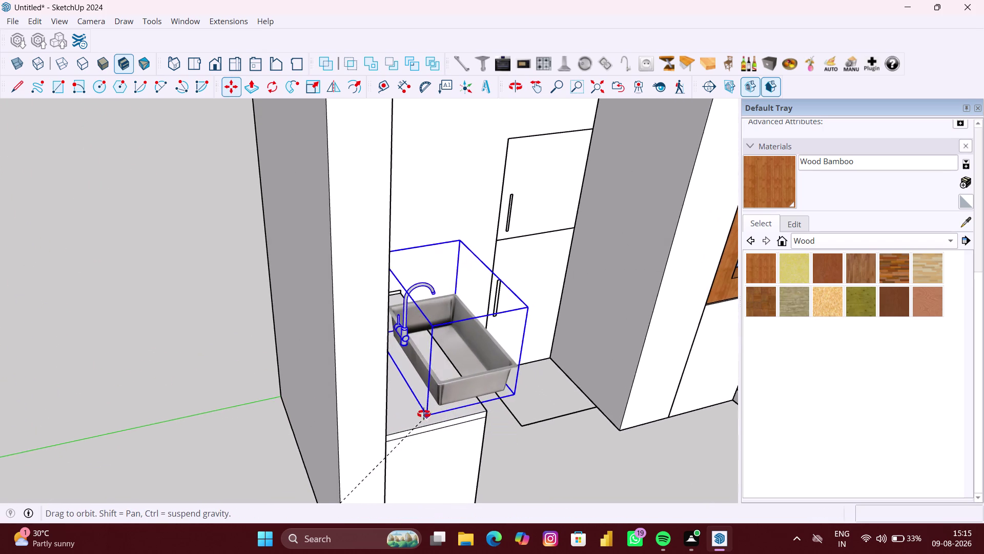
middle_drag(424, 414, 361, 413)
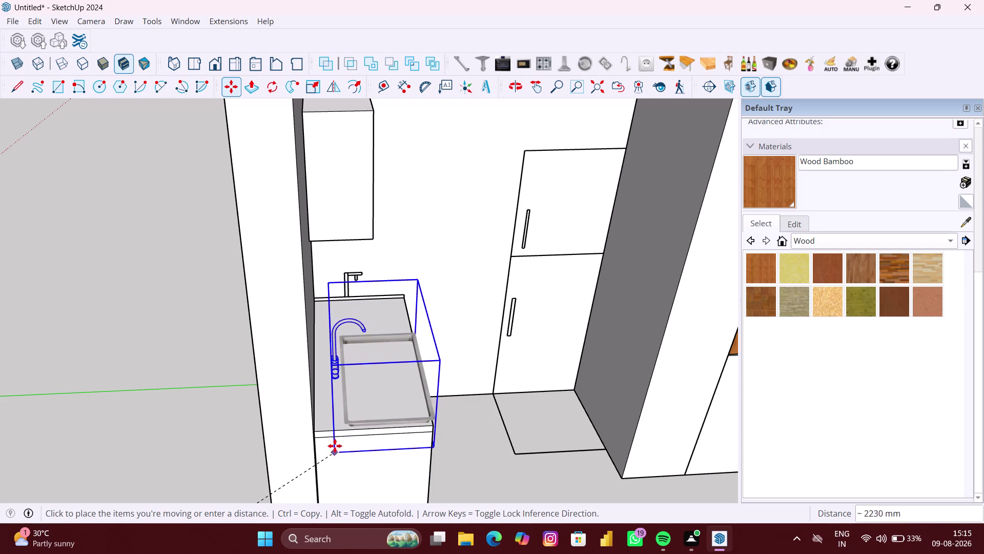
click(330, 430)
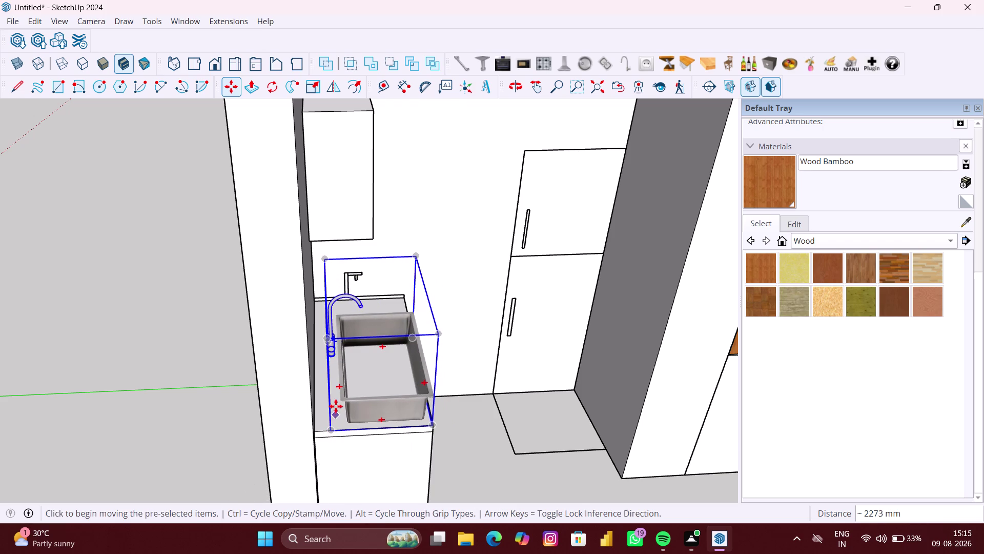
Reseat the sink at the countertop edge, check the view, and reselect it.
click(341, 401)
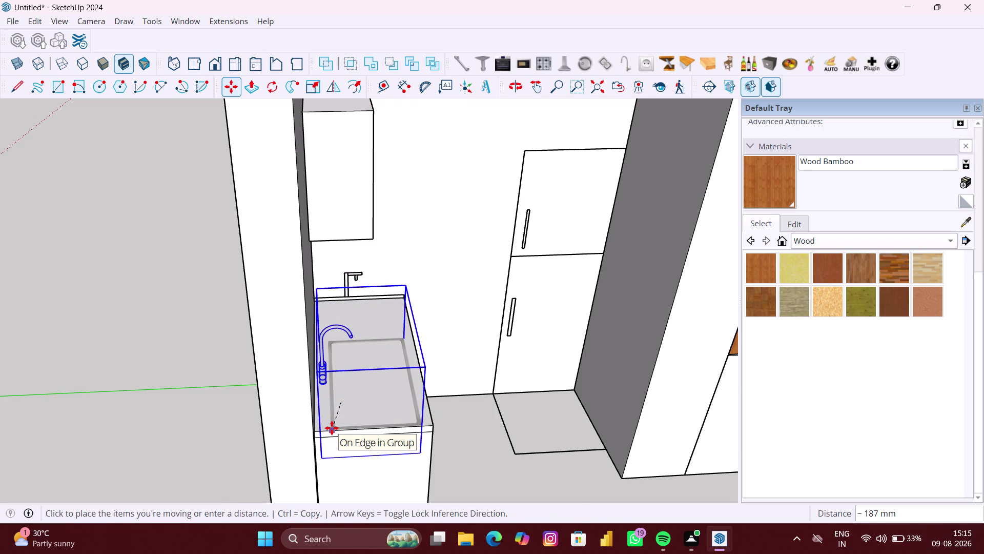
click(331, 427)
scroll(down, 3)
key(space)
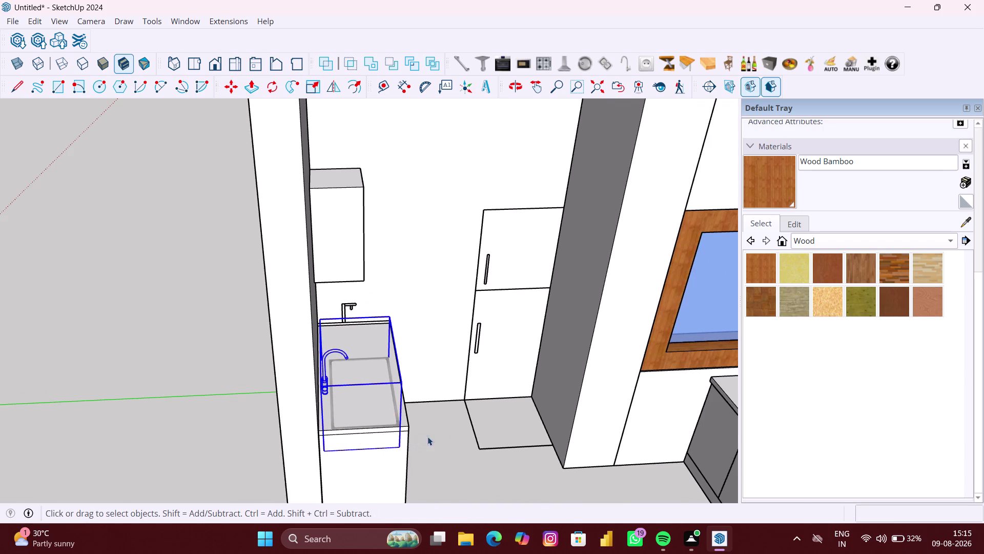
click(442, 434)
middle_drag(453, 420, 341, 429)
scroll(down, 3)
scroll(up, 3)
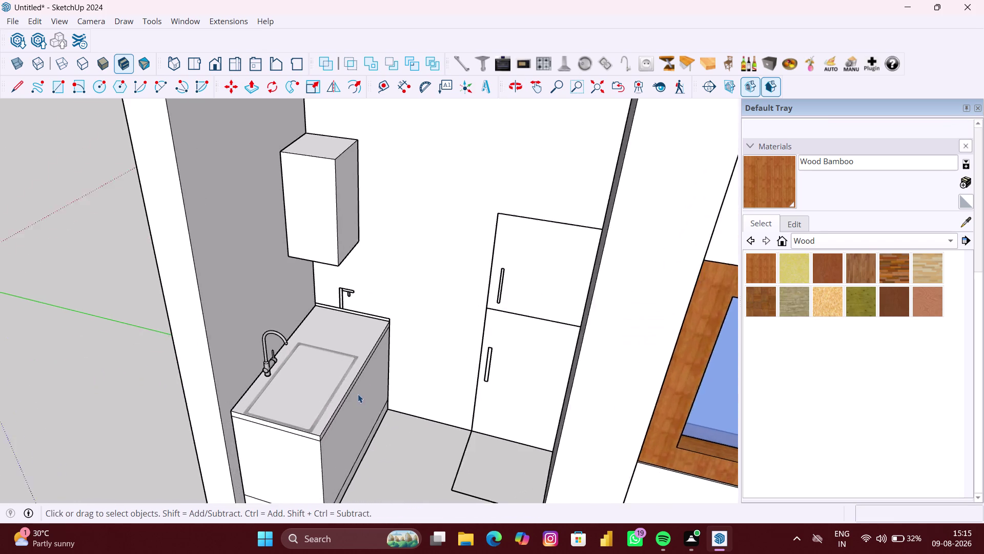
scroll(up, 3)
click(349, 364)
scroll(up, 3)
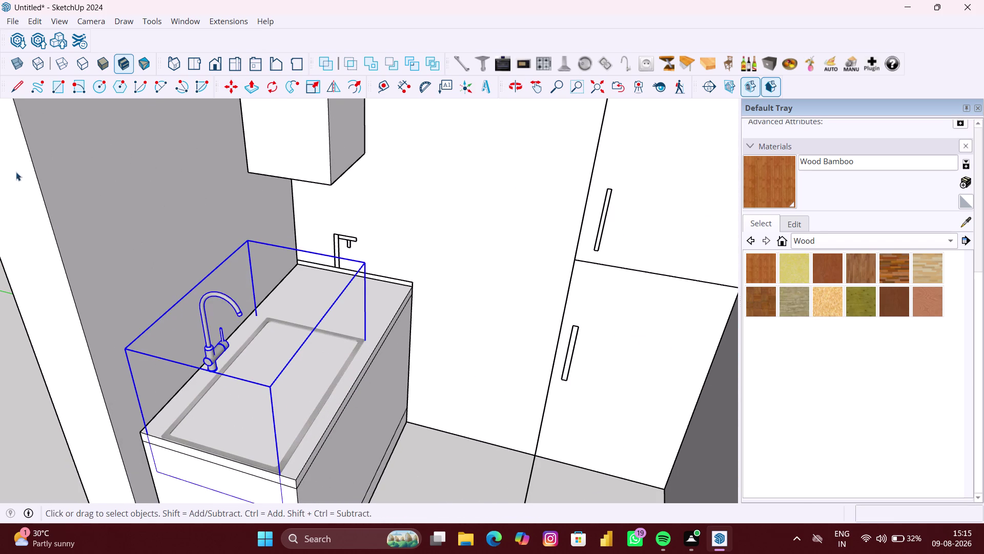
click(13, 58)
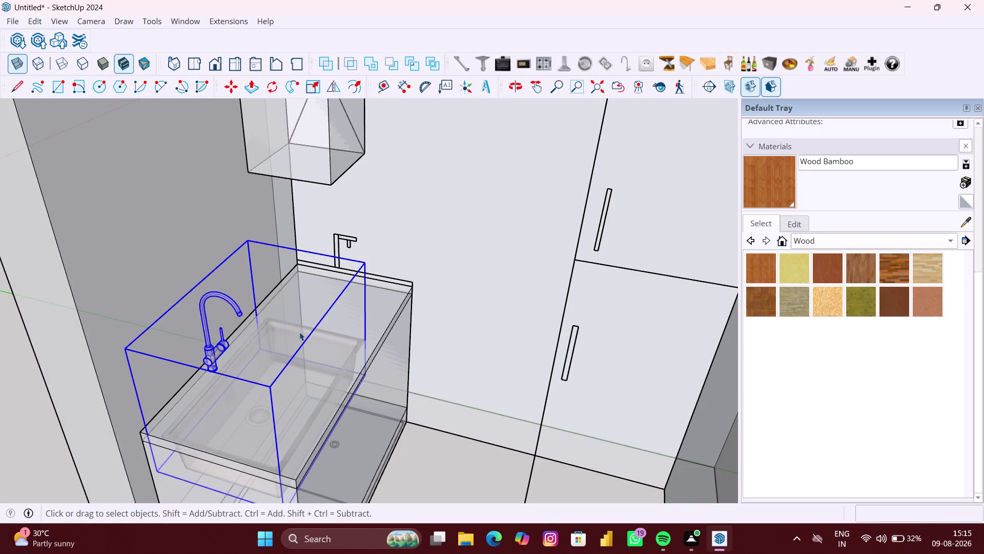
Move the sink to a new spot on the countertop.
key(m)
scroll(up, 3)
scroll(up, 3)
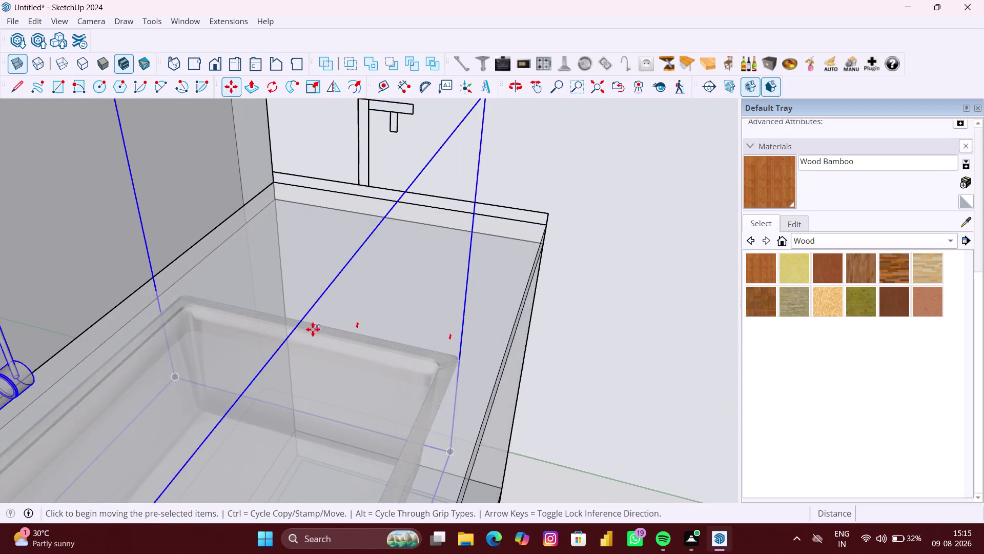
scroll(up, 3)
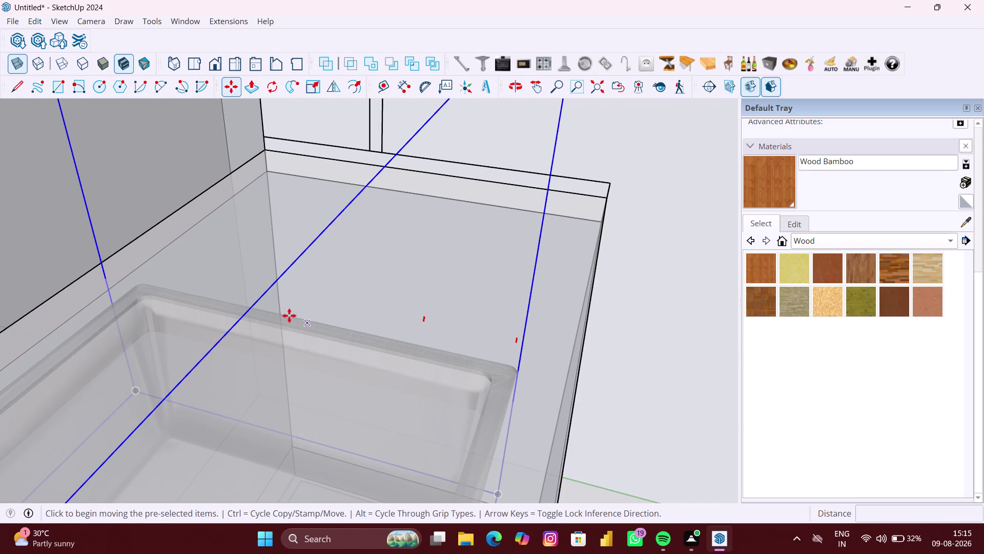
click(312, 321)
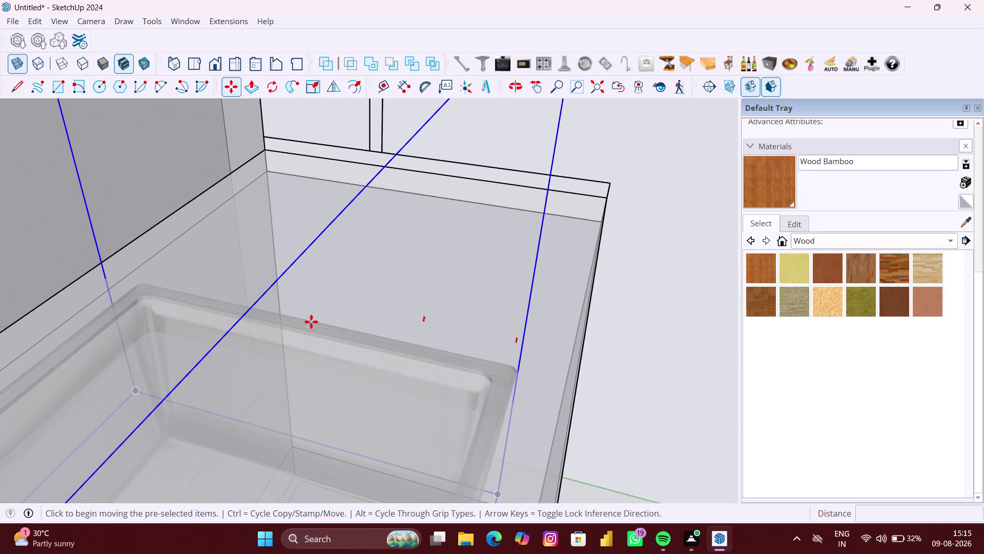
scroll(down, 3)
scroll(down, 3)
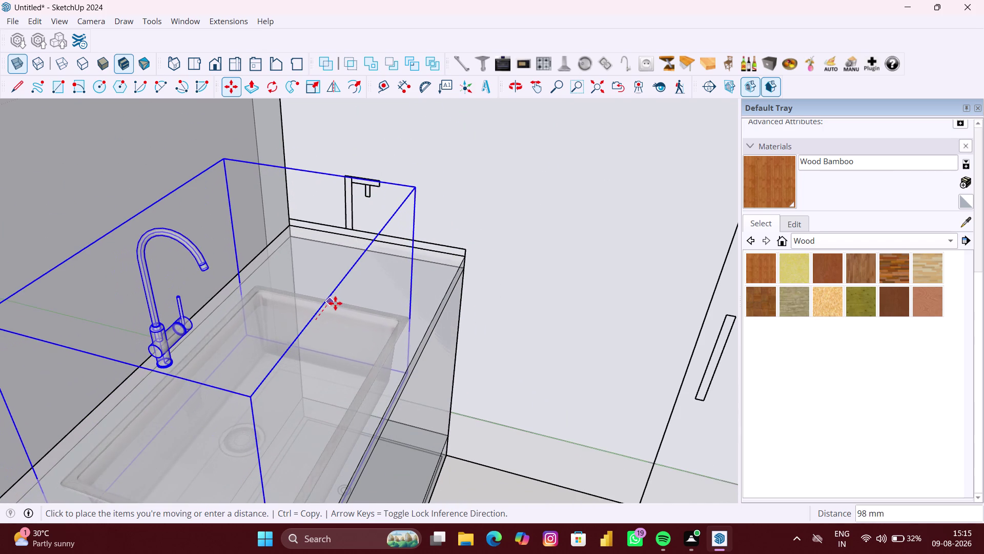
click(337, 299)
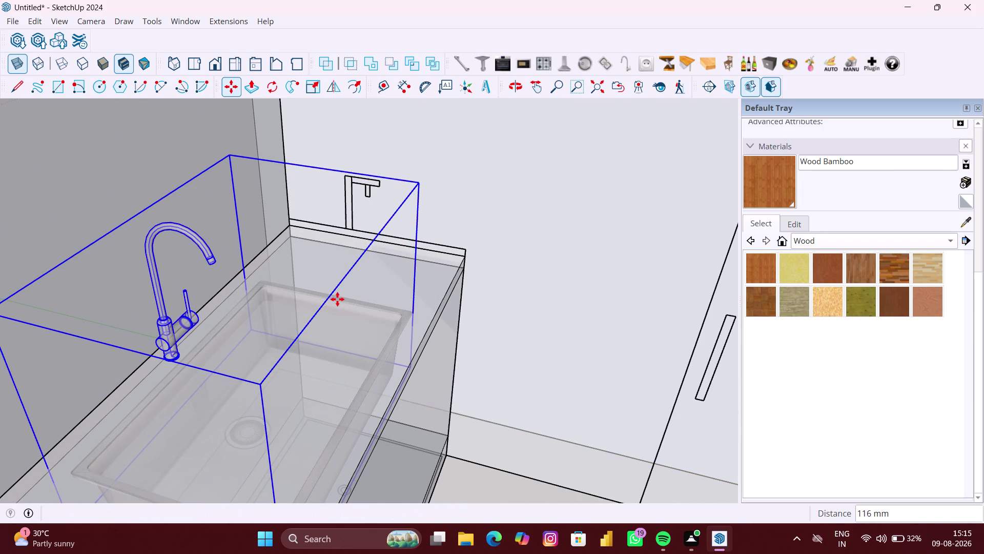
scroll(up, 3)
Move the sink and faucet from the faucet base, locked to one axis, into the counter.
middle_drag(168, 381, 200, 379)
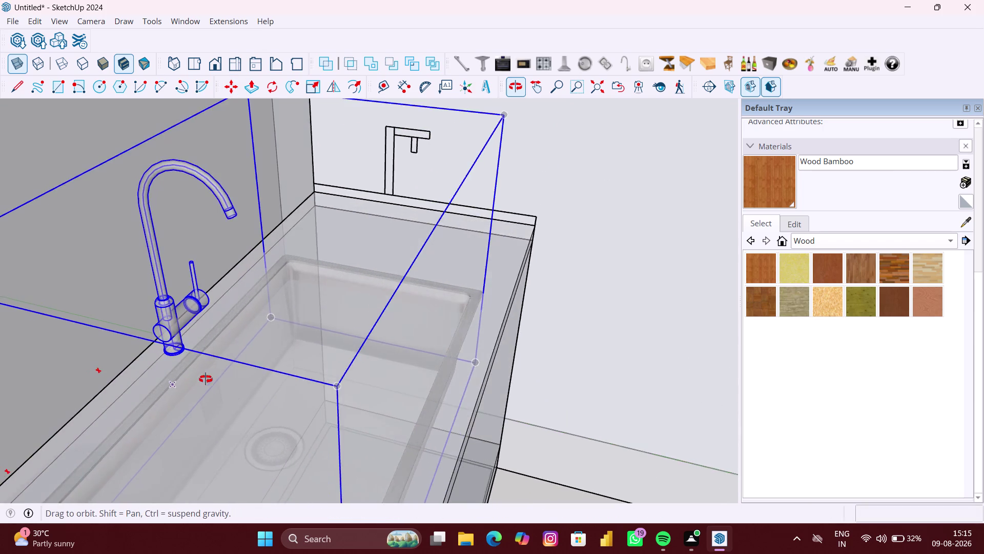
middle_drag(199, 378, 211, 379)
scroll(up, 3)
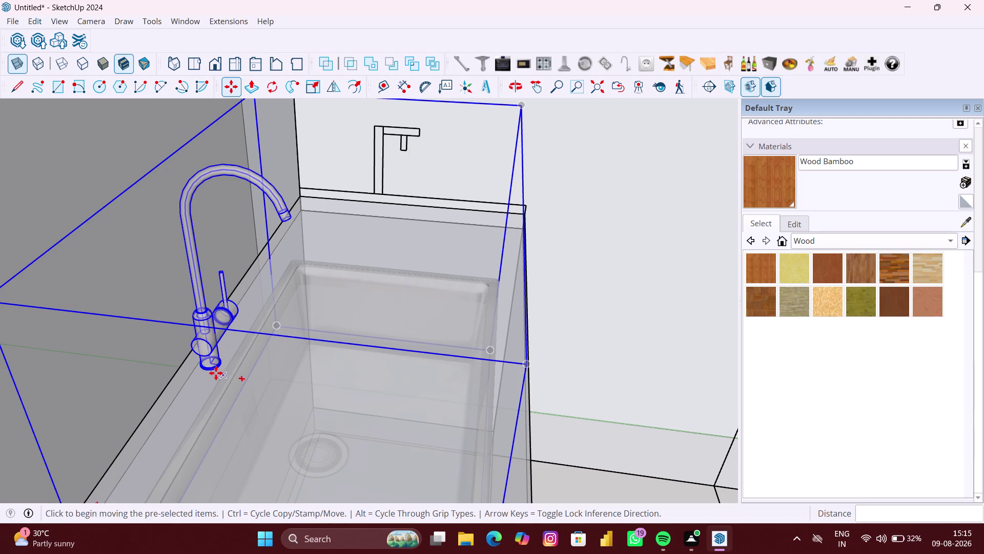
scroll(up, 3)
scroll(up, 3)
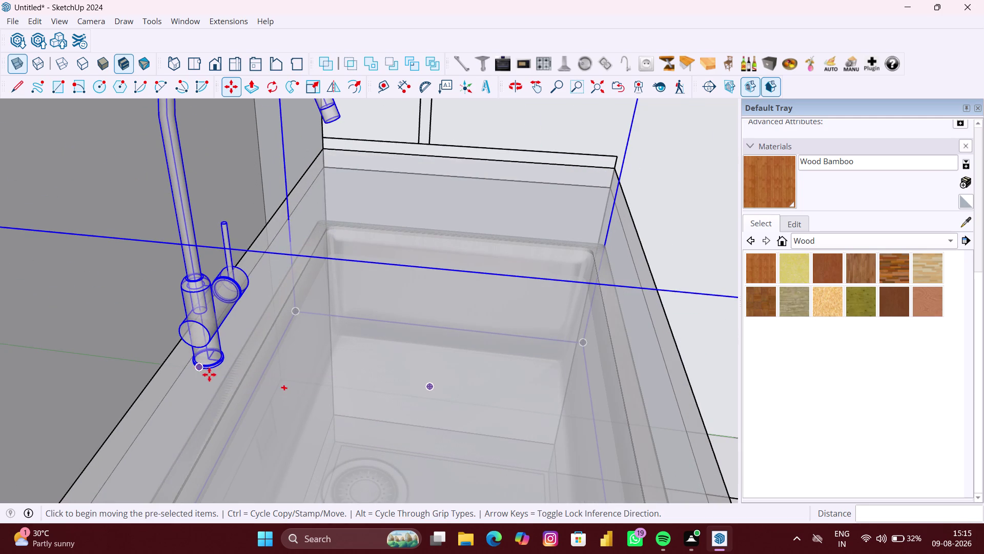
click(230, 403)
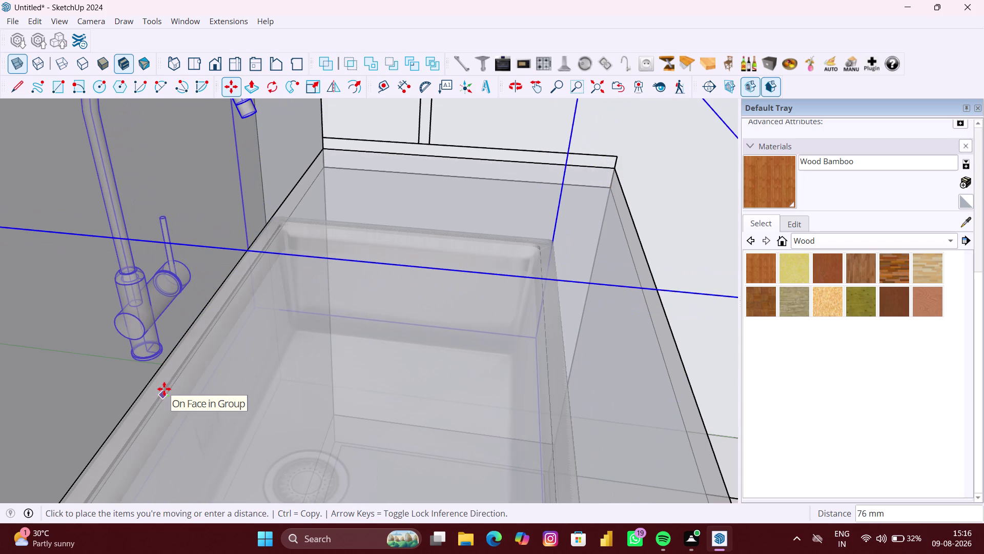
scroll(down, 3)
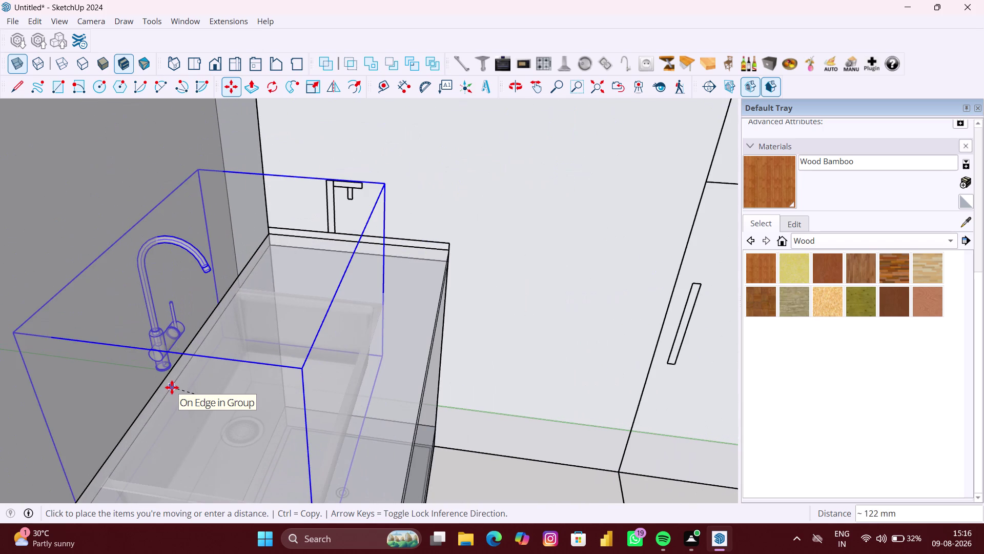
key(Left)
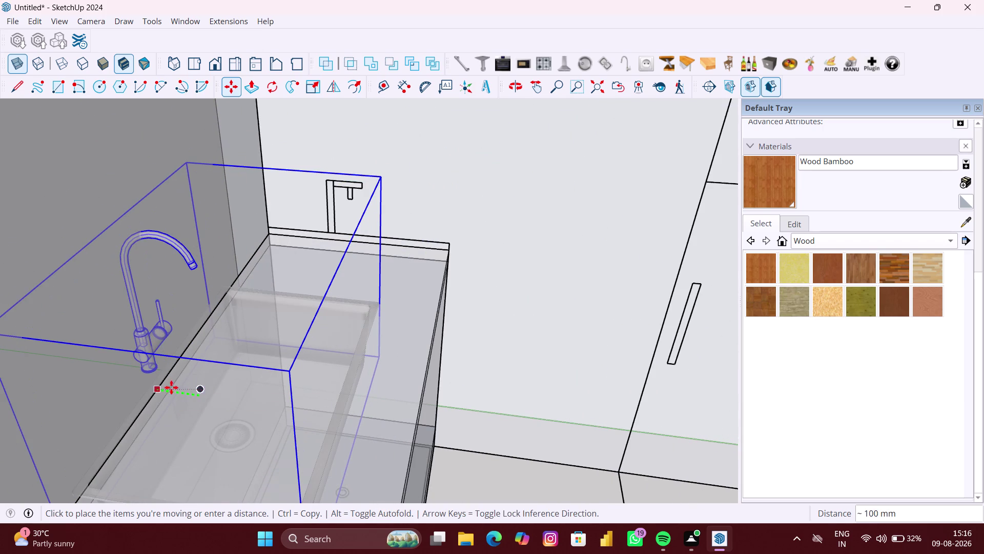
click(163, 387)
scroll(down, 3)
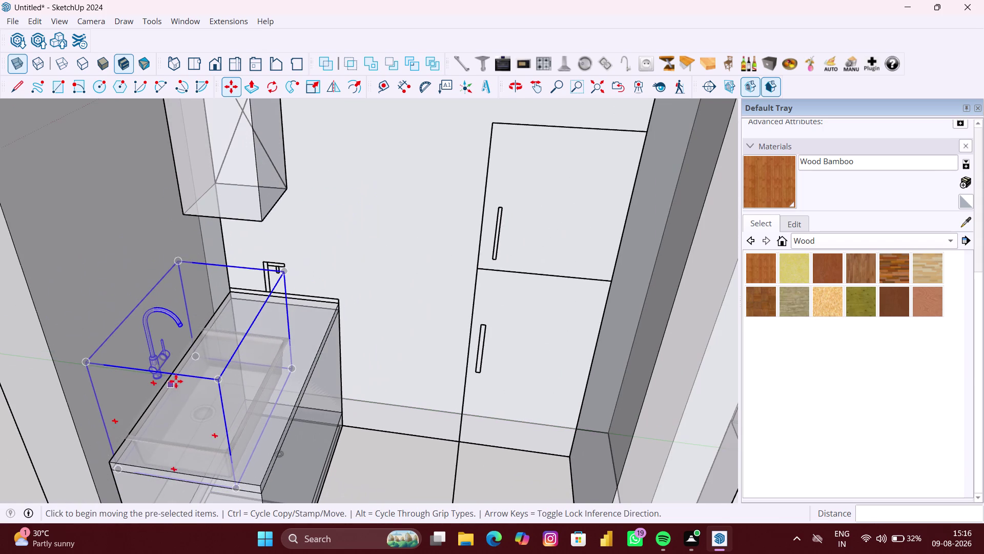
Turn off X-ray, undo the last move, and select the sink and faucet group.
click(17, 69)
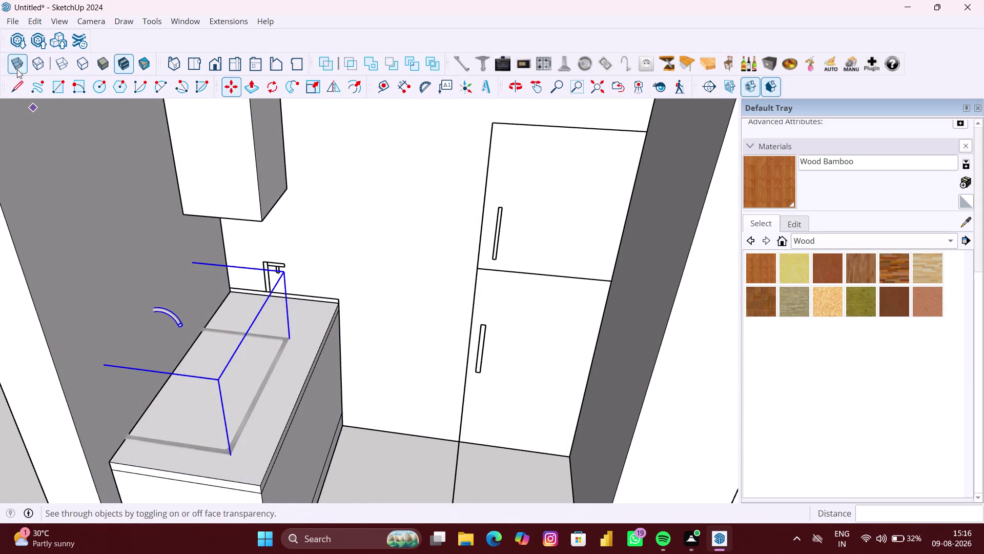
scroll(down, 3)
key(ctrl+z)
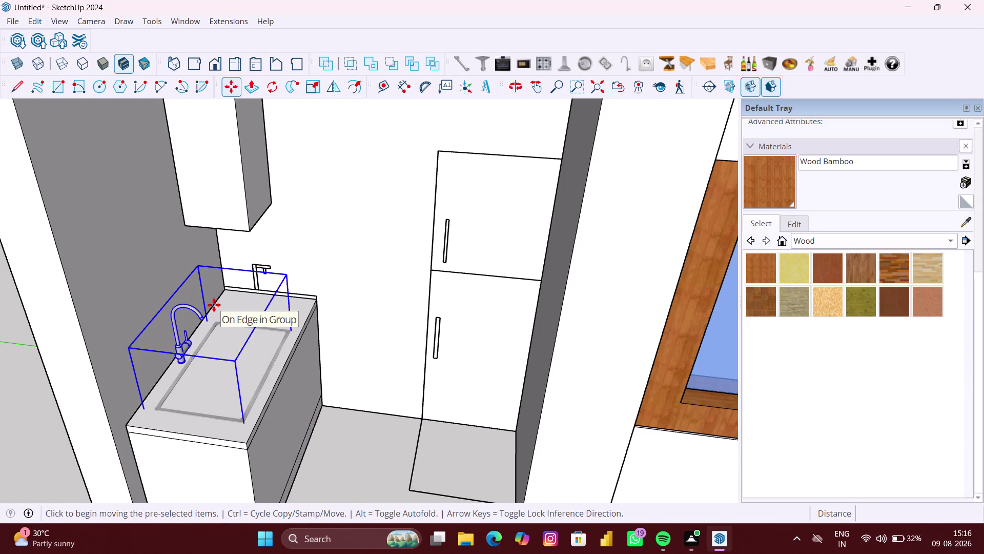
middle_drag(235, 359, 161, 337)
scroll(up, 3)
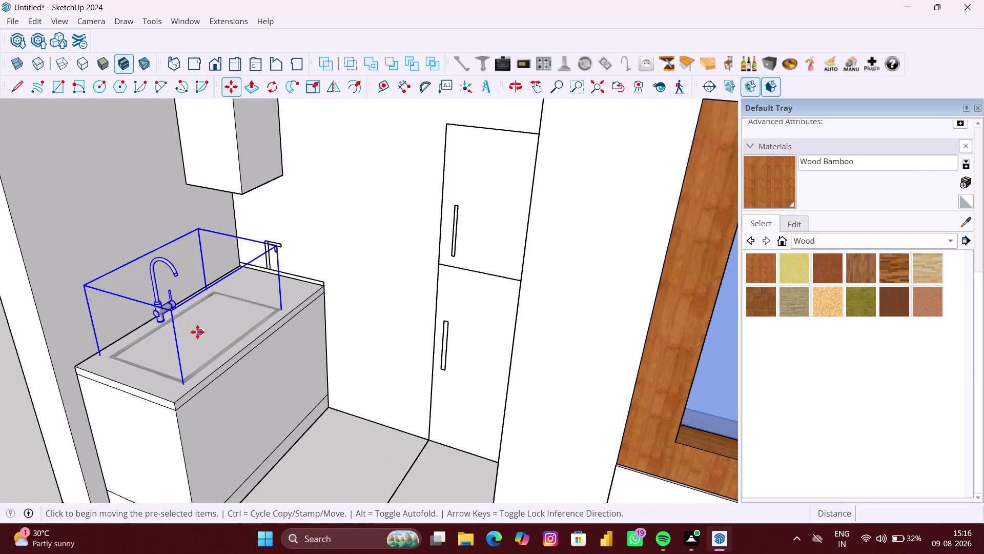
key(space)
click(222, 341)
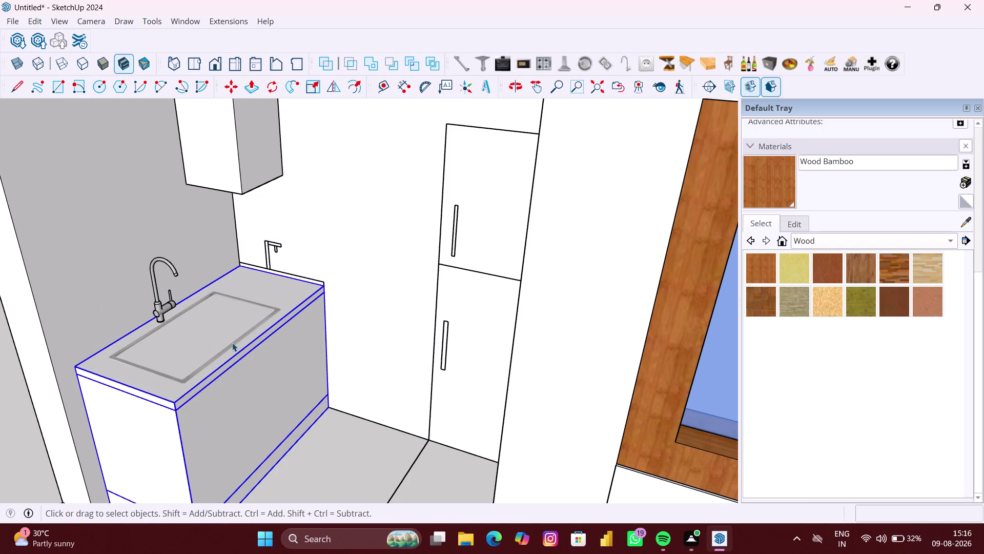
middle_drag(233, 342, 221, 360)
scroll(up, 3)
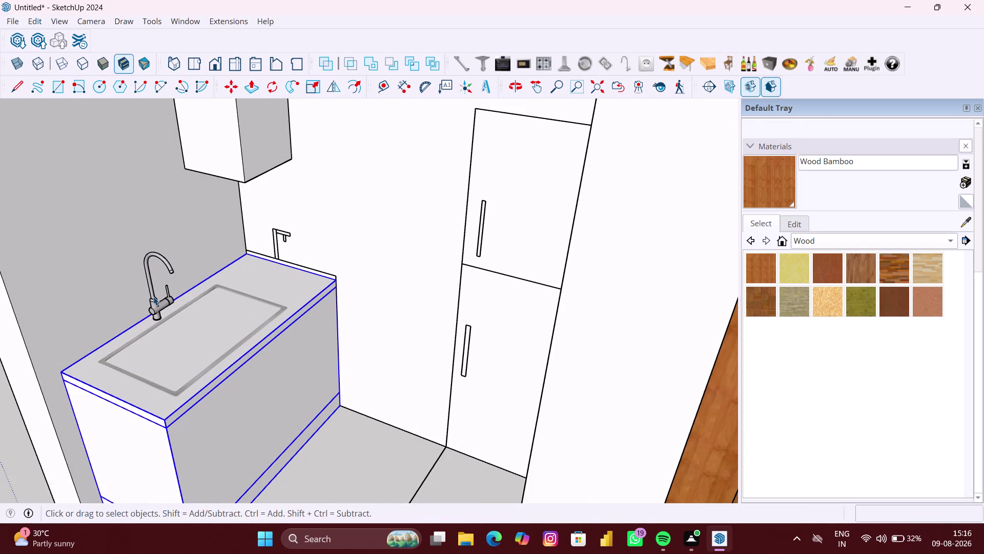
click(153, 296)
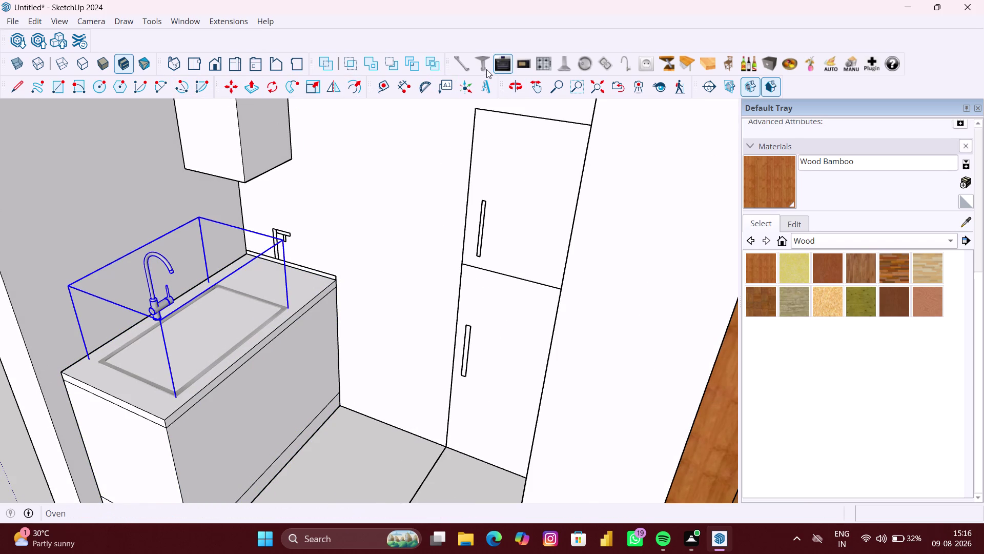
click(607, 65)
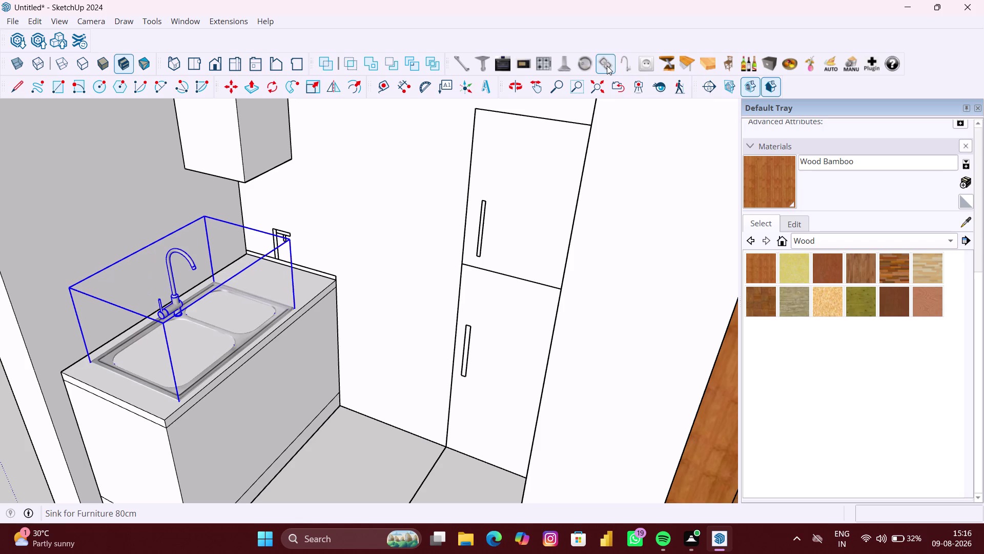
Insert the 80 cm double-bowl sink into the counter.
click(607, 66)
click(607, 65)
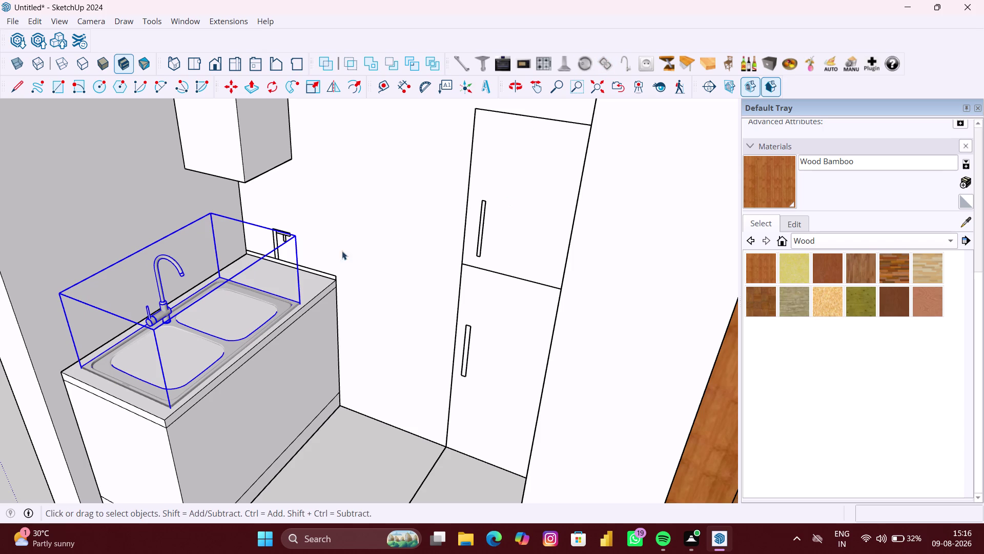
key(space)
click(256, 301)
drag(249, 309, 258, 310)
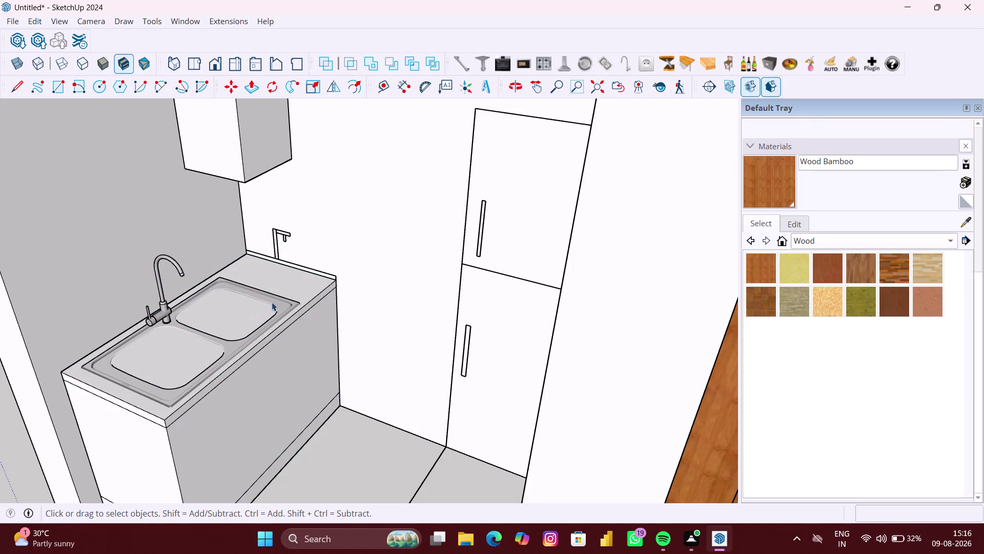
Inside the counter group, delete the countertop faces covering both bowls.
click(298, 276)
double_click(297, 276)
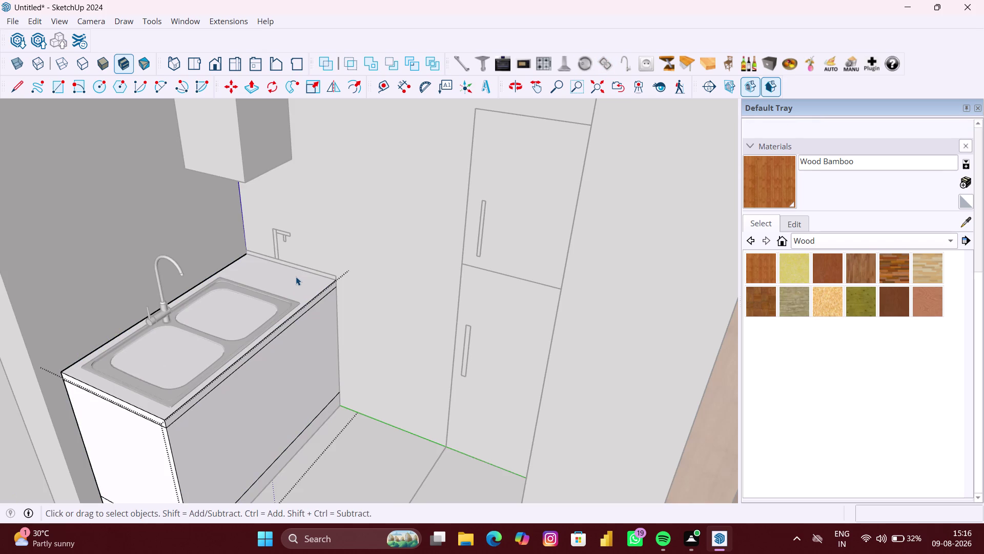
click(296, 276)
right_click(289, 279)
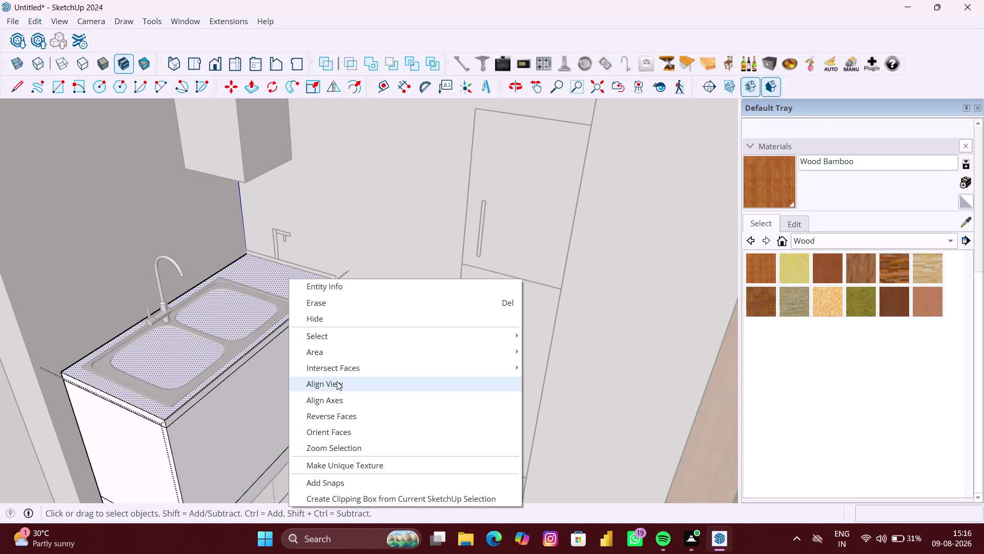
click(545, 372)
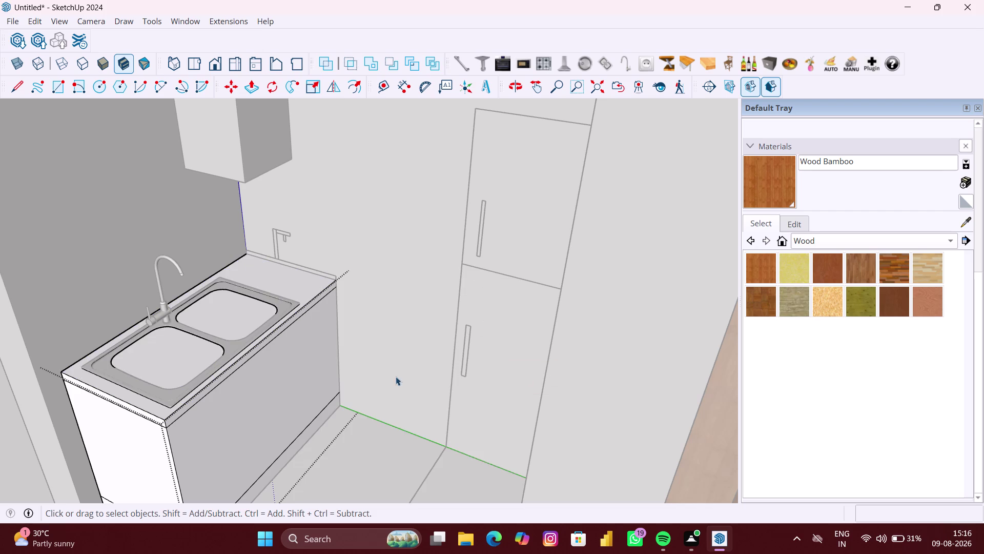
click(173, 352)
scroll(up, 3)
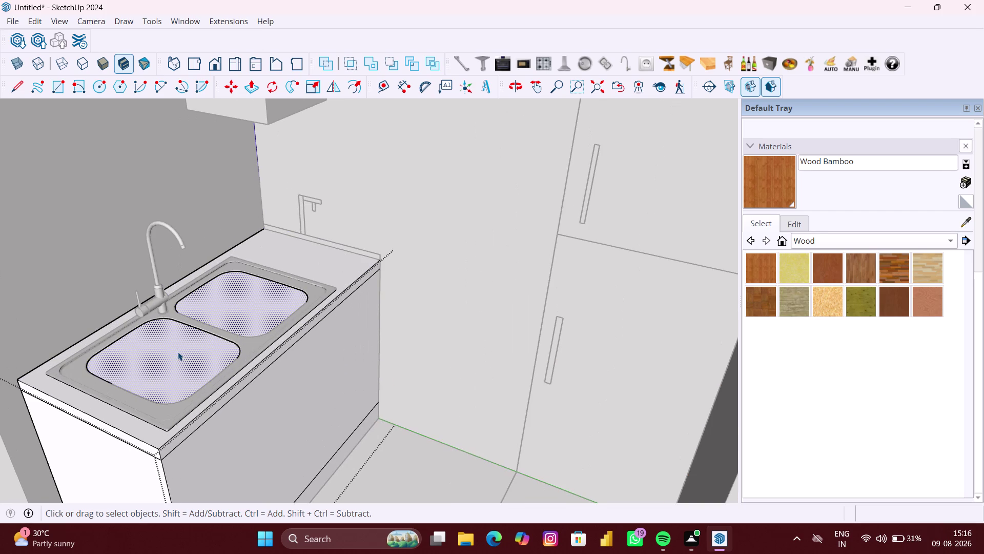
key(Delete)
click(170, 365)
key(Delete)
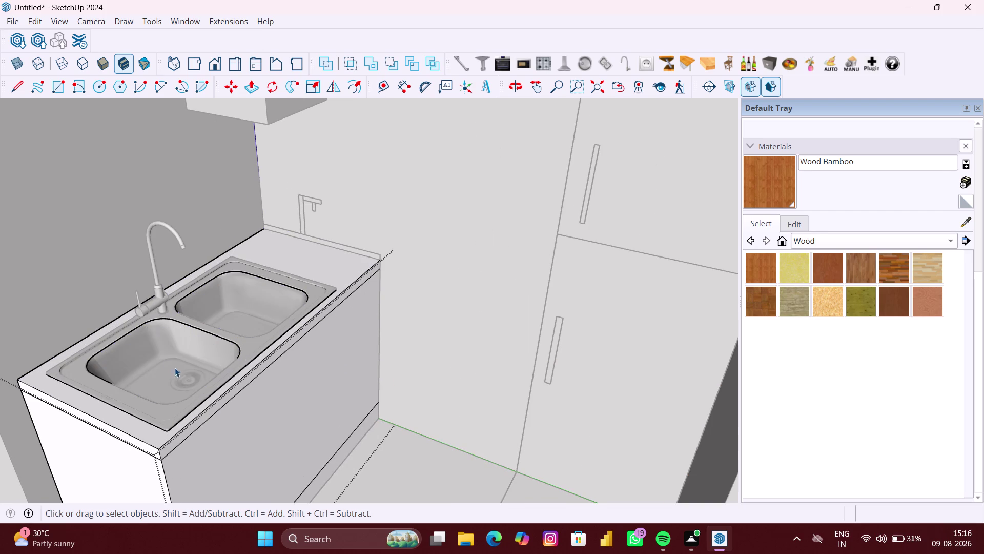
Inspect the opened countertop and select the double-bowl sink group.
scroll(down, 3)
middle_drag(194, 366, 182, 367)
click(67, 428)
scroll(down, 3)
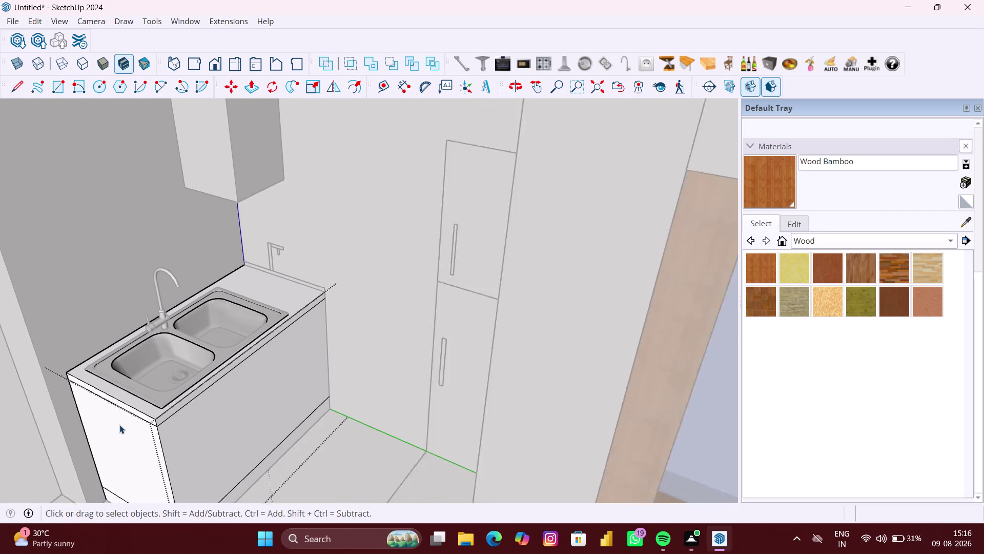
scroll(down, 3)
scroll(down, 3)
click(32, 428)
scroll(down, 3)
middle_drag(150, 410, 132, 413)
scroll(up, 3)
click(190, 371)
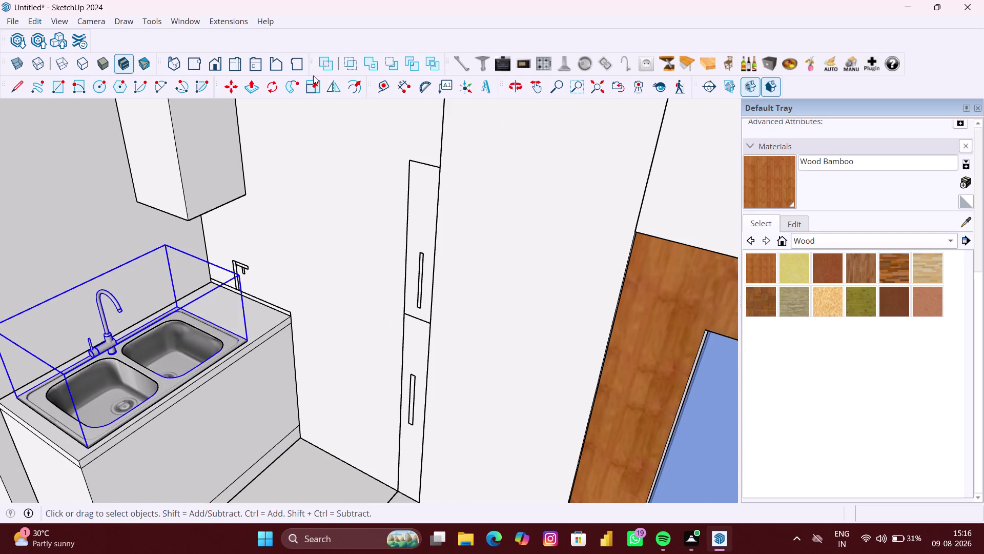
Scale the double sink about 13% longer along red to fill the countertop.
click(315, 88)
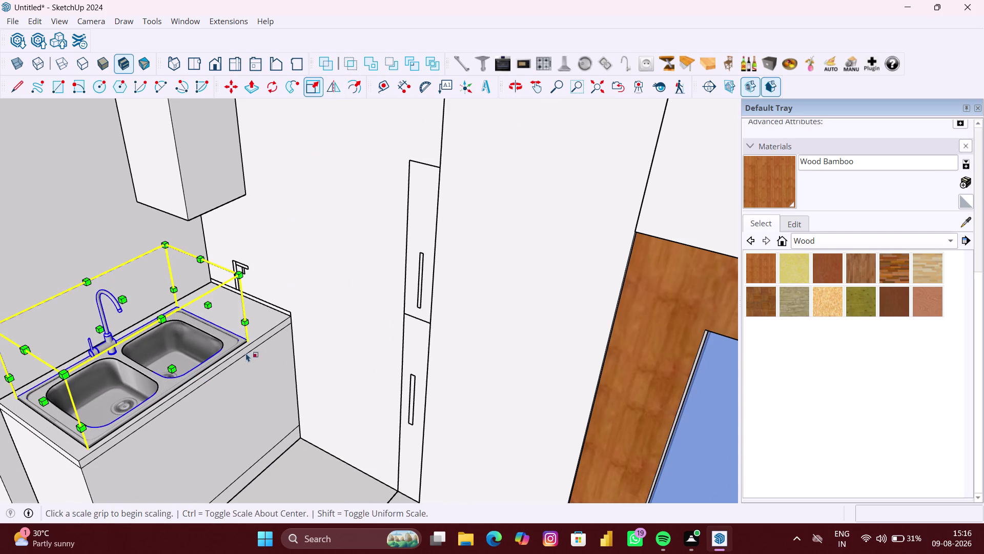
scroll(up, 3)
middle_drag(253, 334, 207, 355)
scroll(down, 3)
scroll(down, 3)
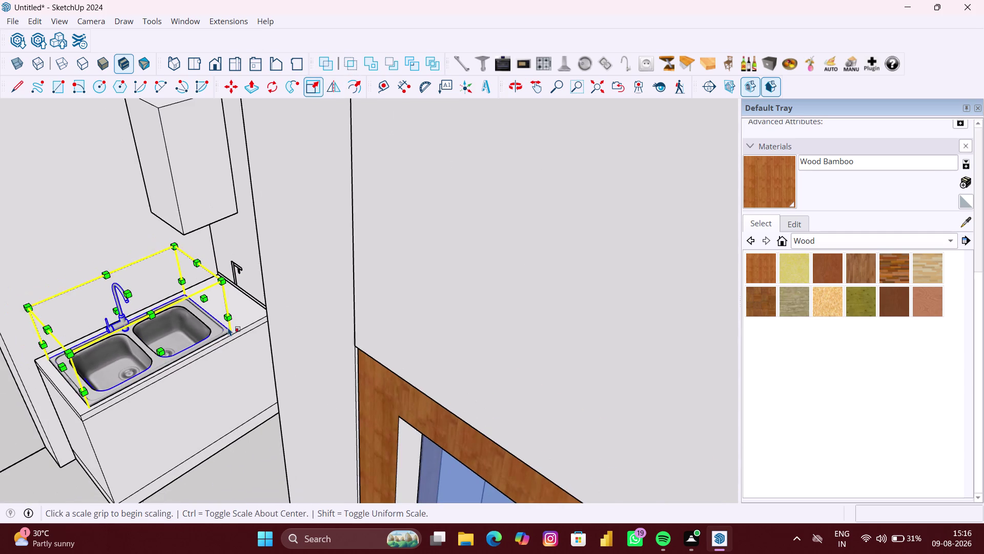
middle_drag(235, 324, 243, 321)
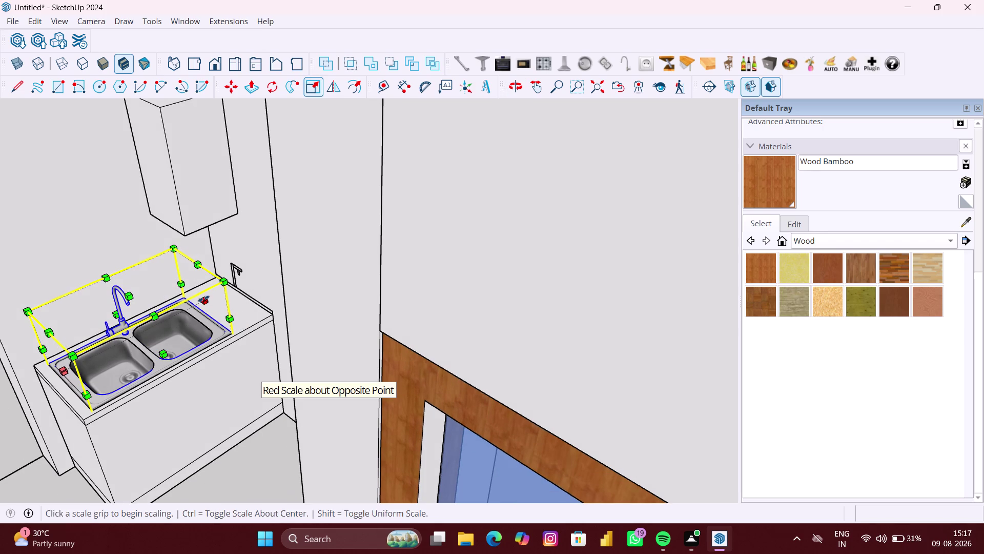
click(204, 298)
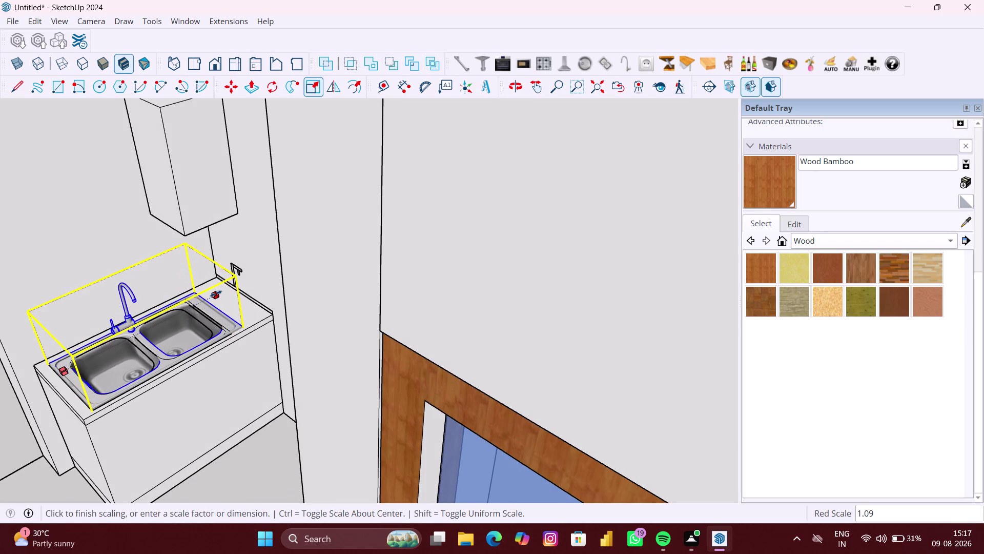
click(219, 290)
scroll(down, 3)
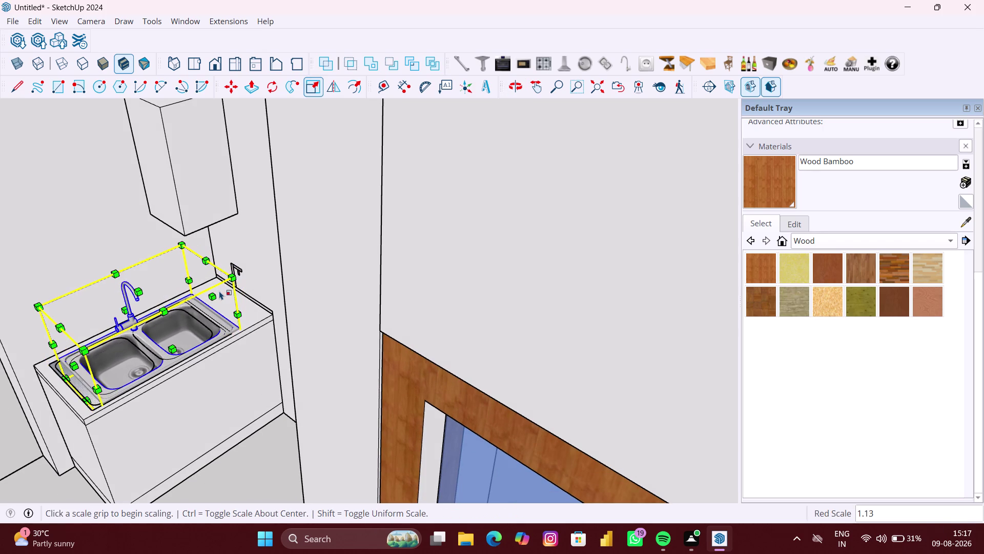
scroll(down, 3)
key(space)
click(14, 337)
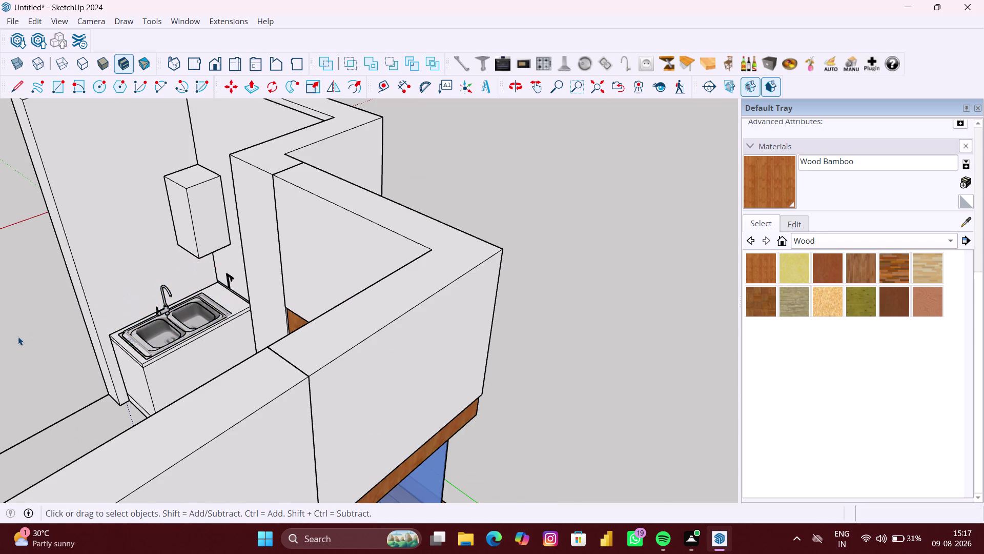
Orbit around the whole kitchen, viewing the window wall and the sink wall from above.
scroll(down, 3)
middle_drag(113, 328, 233, 302)
scroll(up, 3)
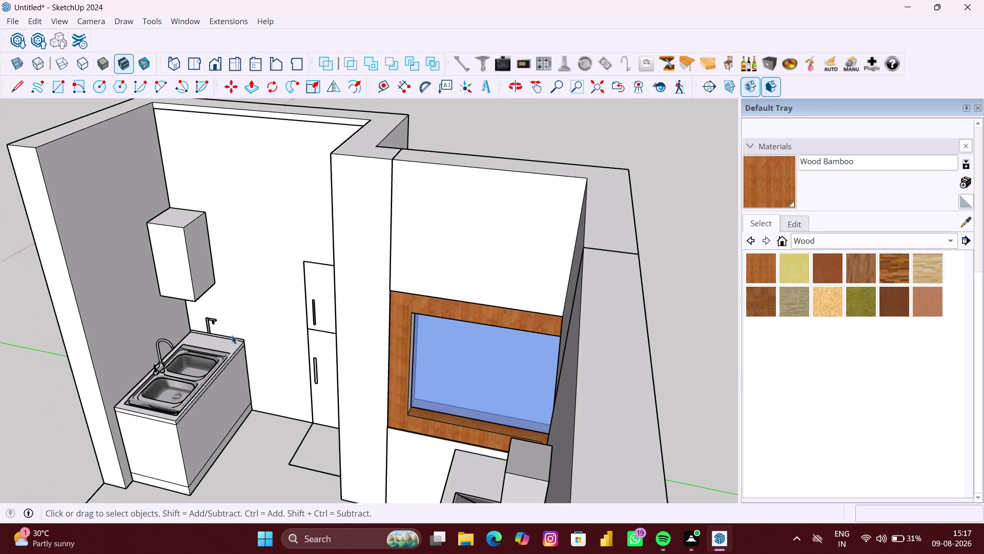
middle_drag(229, 334, 255, 314)
scroll(down, 3)
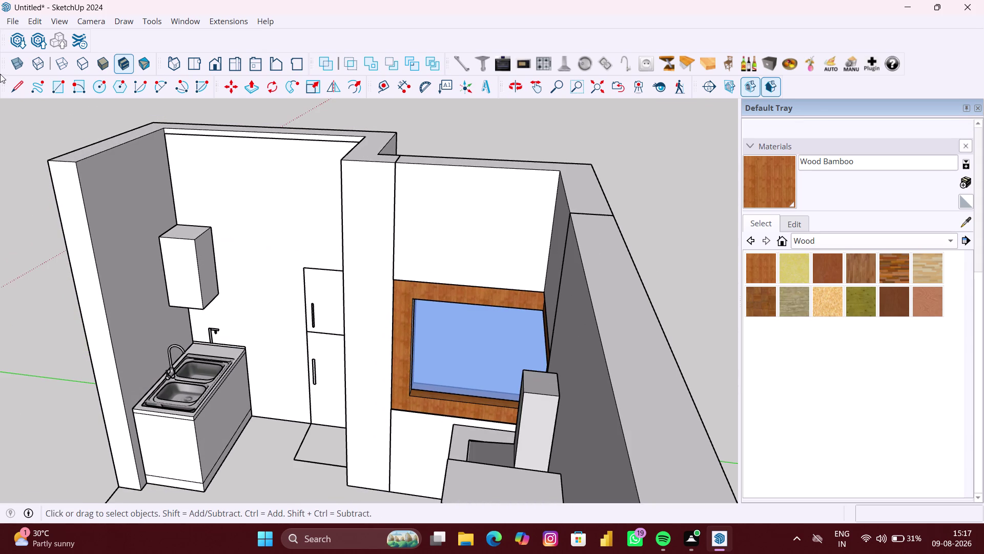
scroll(down, 3)
middle_drag(196, 237, 148, 238)
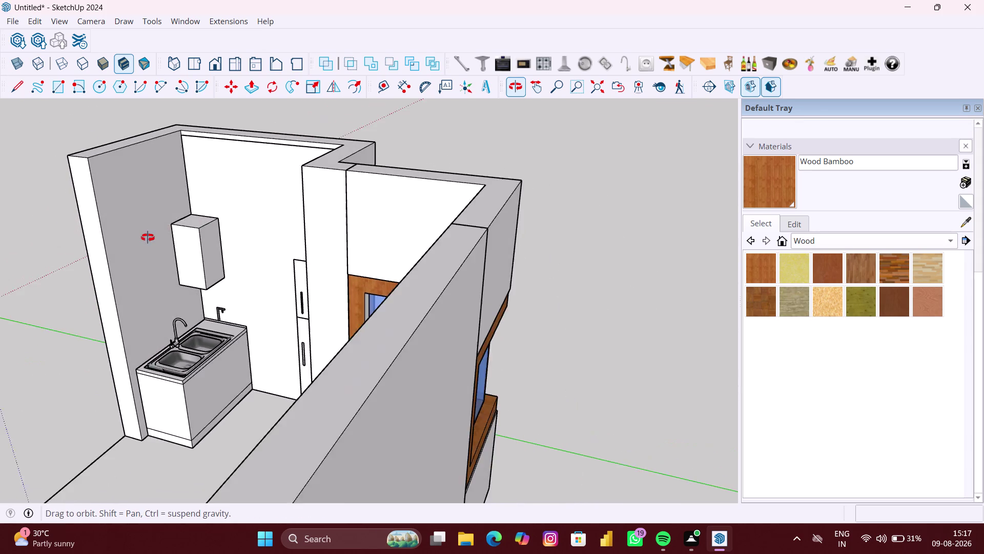
middle_drag(148, 237, 190, 241)
scroll(up, 3)
middle_drag(222, 256, 209, 254)
Open 3D Warehouse and clear the previous rolling shutter search.
scroll(down, 3)
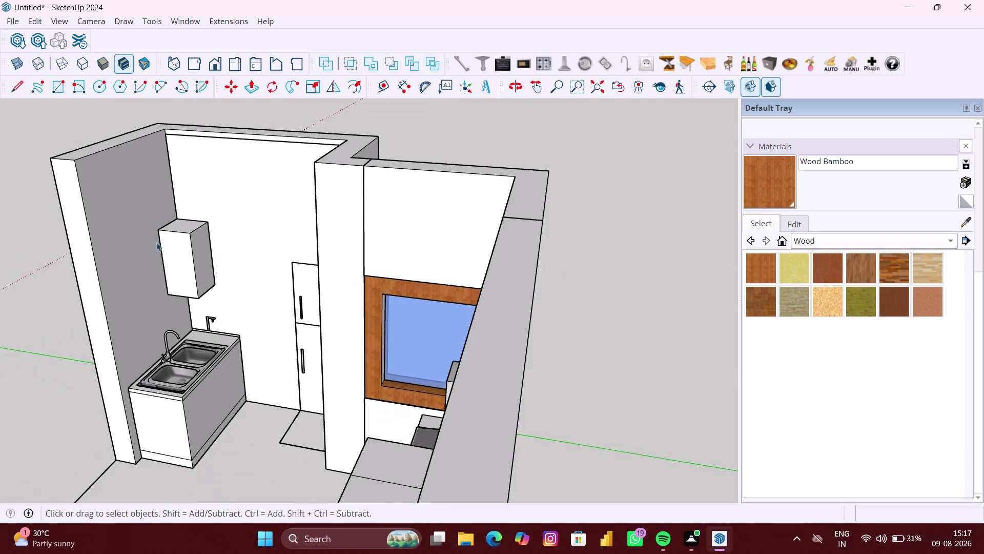
scroll(down, 3)
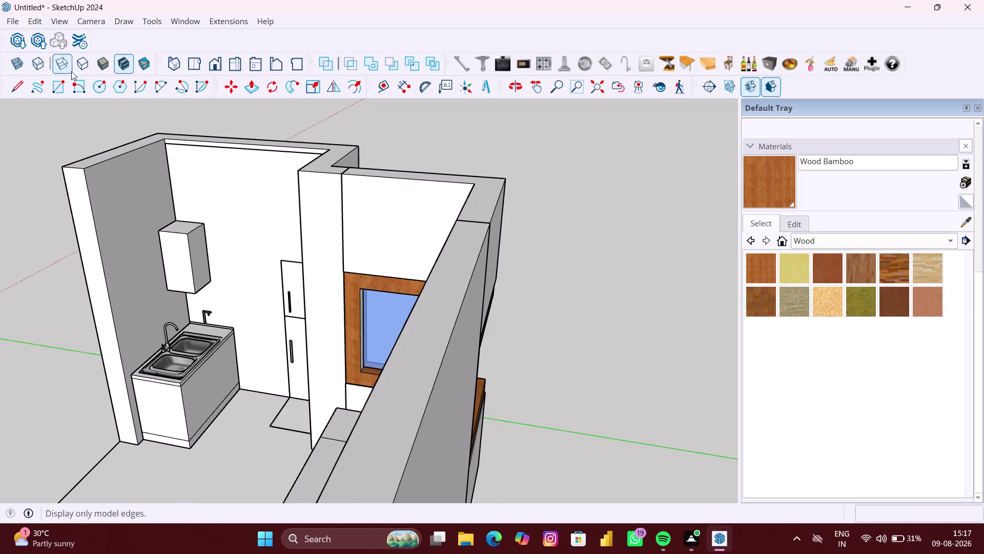
click(20, 48)
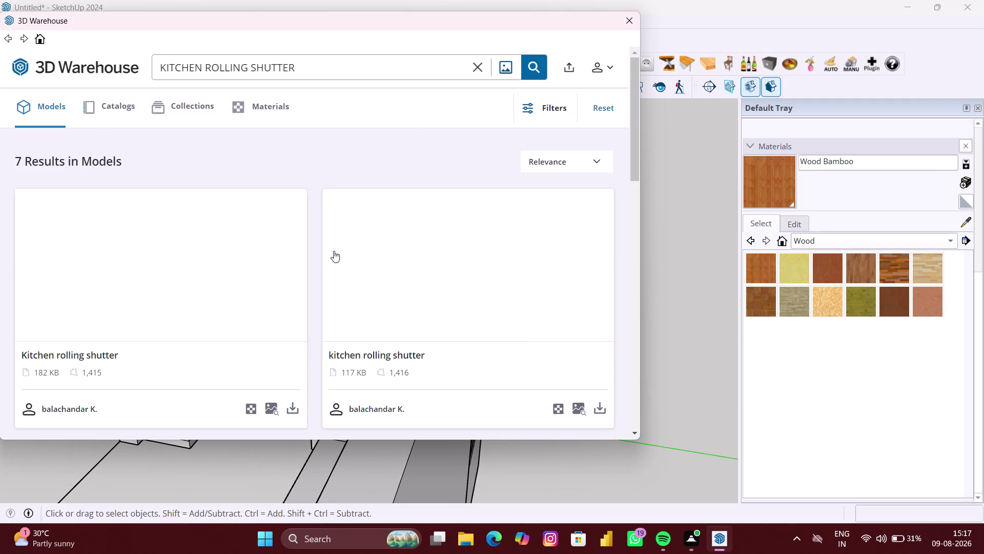
click(482, 76)
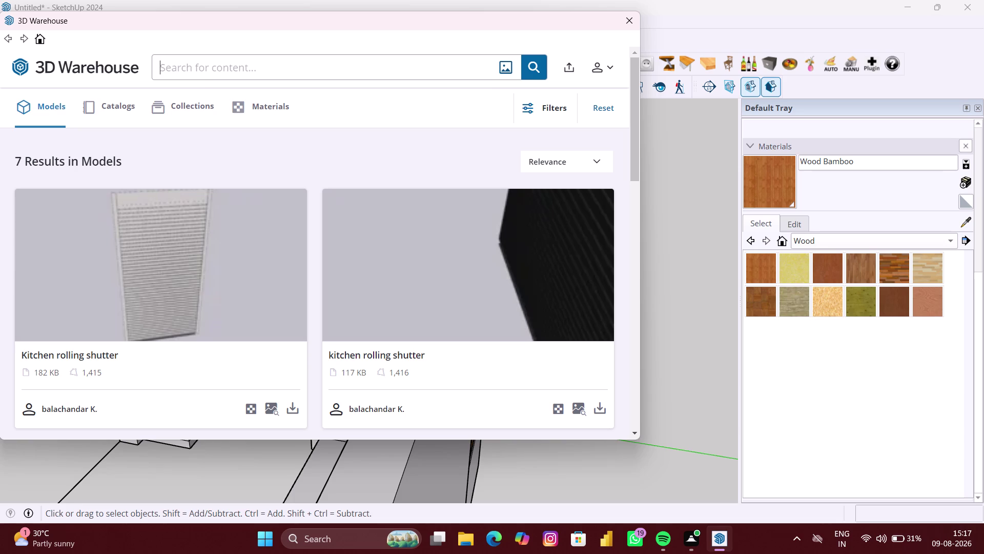
Search 3D Warehouse for 'REFRIDG'.
text(REFR)
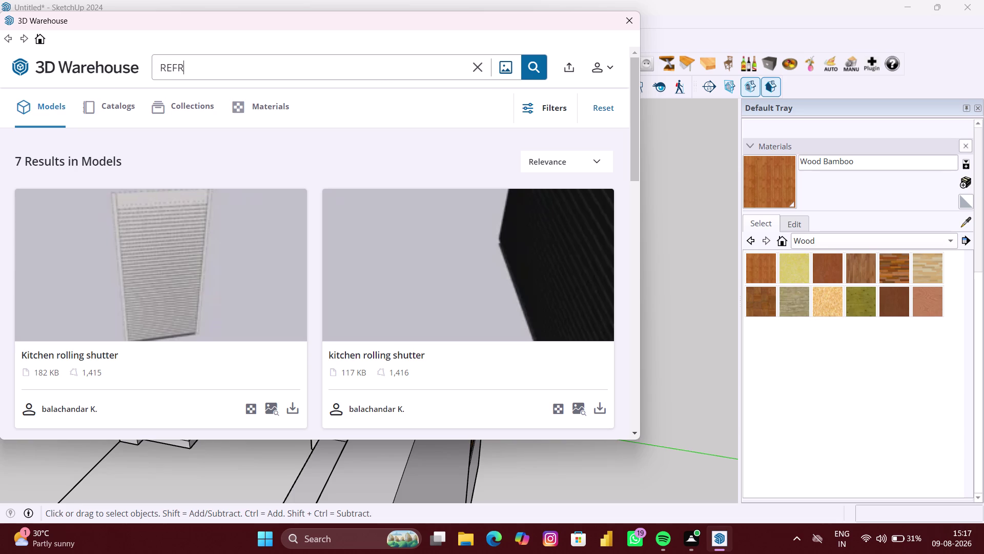
key(i)
text(D)
text(G)
click(533, 66)
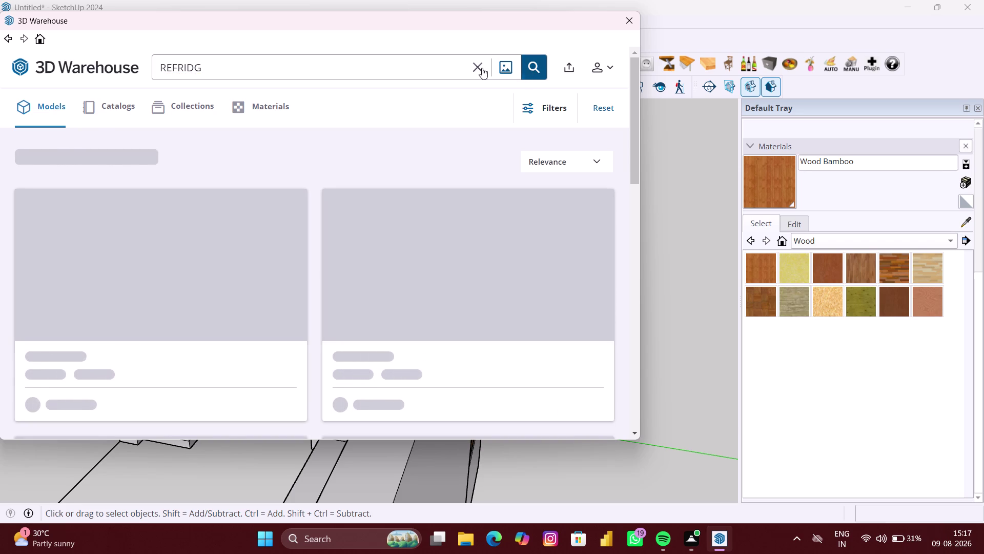
Scroll through the REFRIDG search results.
scroll(down, 3)
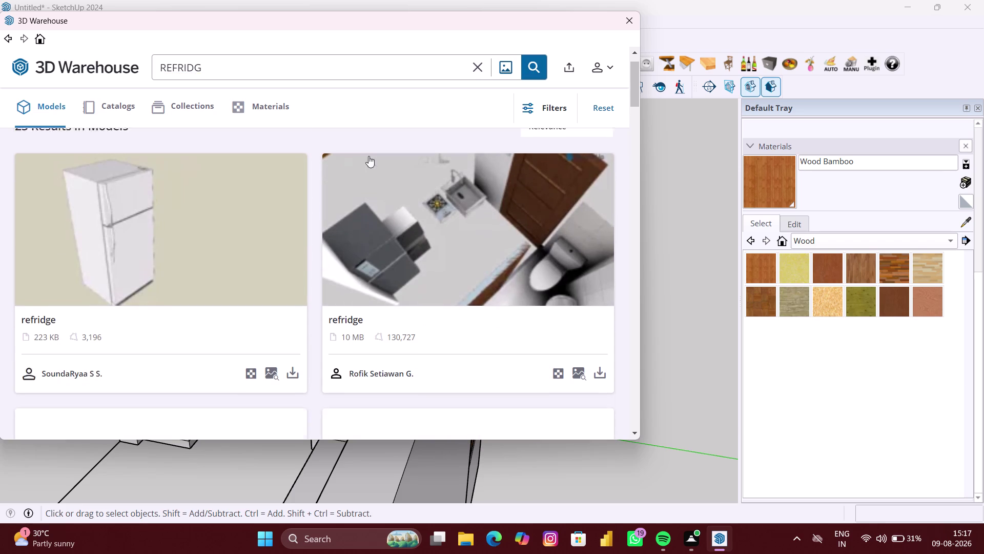
scroll(down, 3)
scroll(down, 3)
scroll(down, 3)
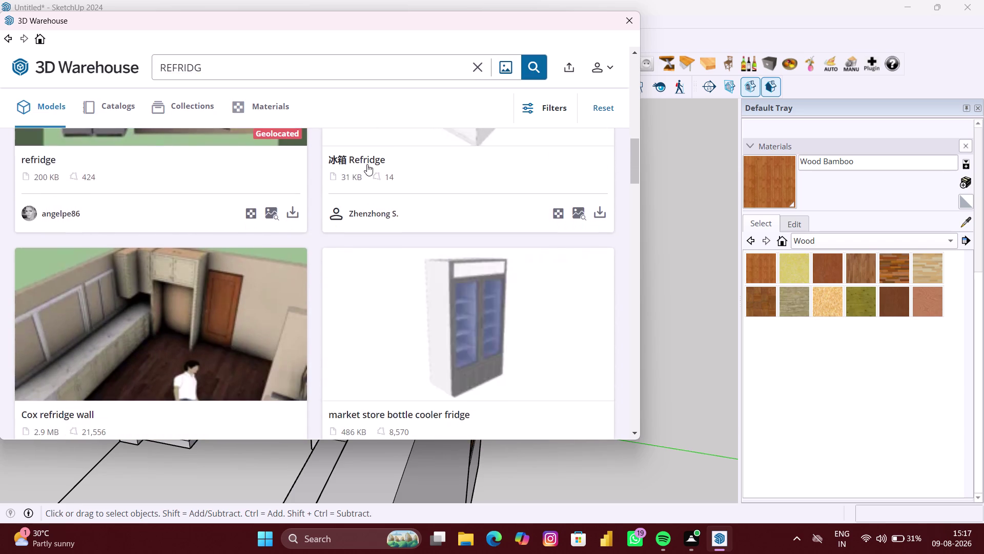
scroll(down, 3)
scroll(down, 3)
scroll(down, 3)
scroll(down, 3)
scroll(down, 3)
scroll(down, 3)
scroll(down, 3)
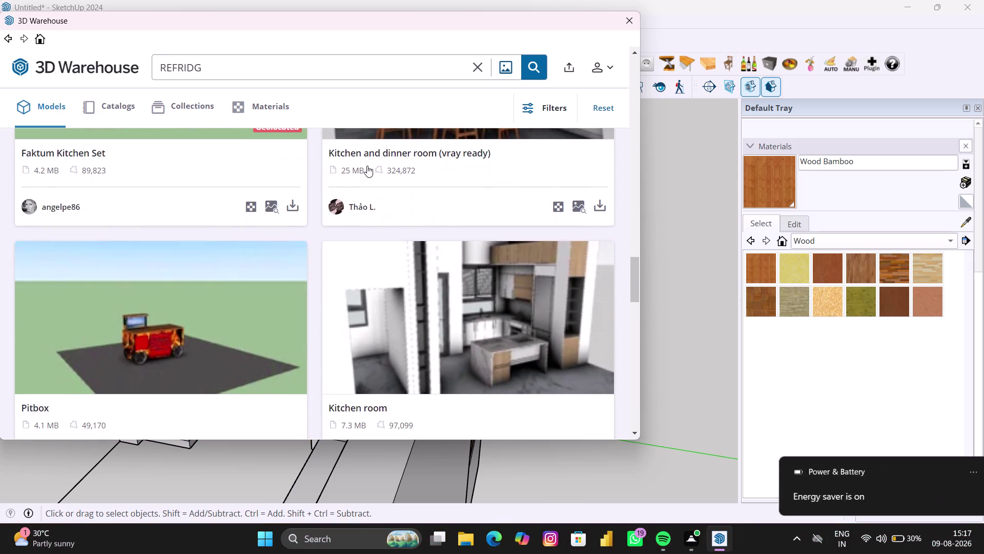
scroll(down, 3)
scroll(down, 3)
scroll(down, 3)
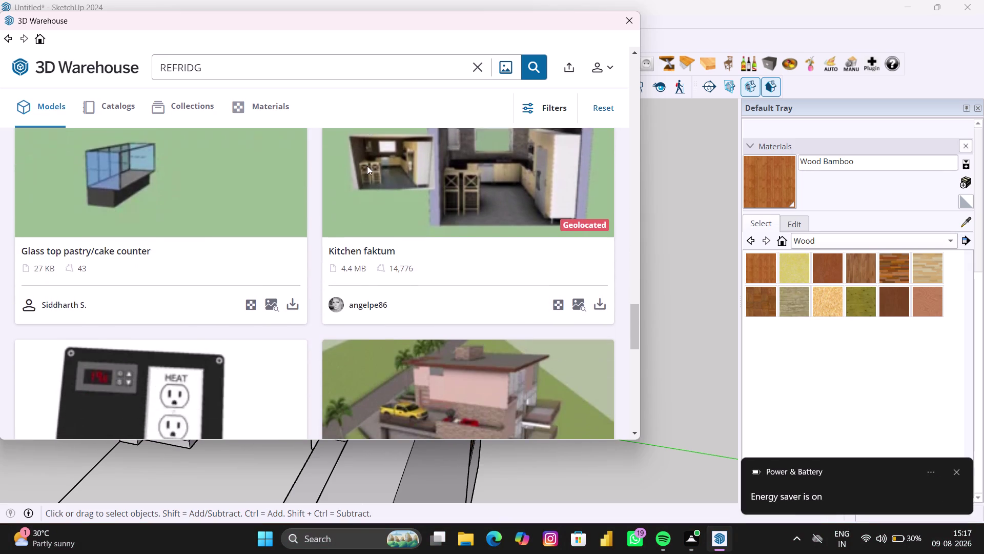
scroll(up, 3)
scroll(up, 3)
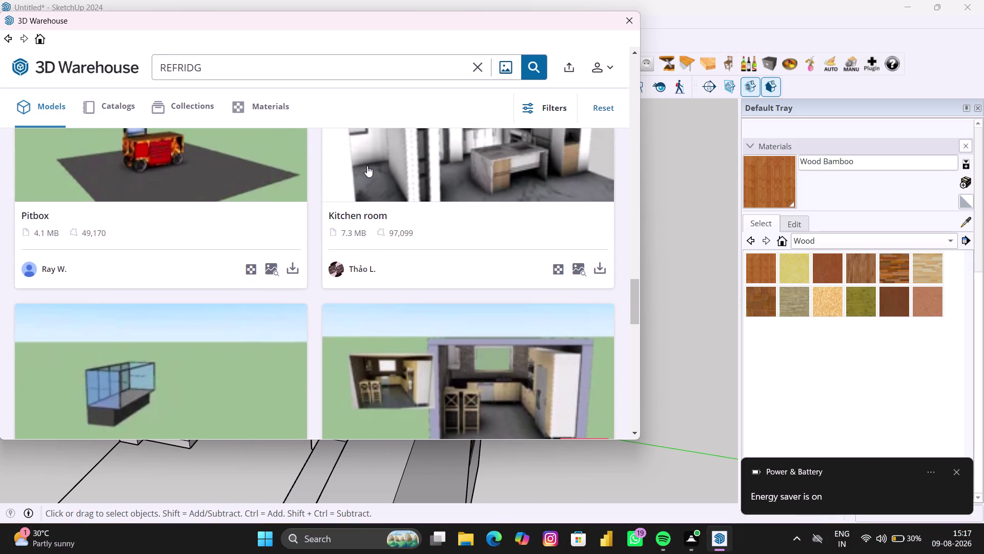
scroll(down, 3)
scroll(down, 3)
scroll(down, 3)
scroll(down, 3)
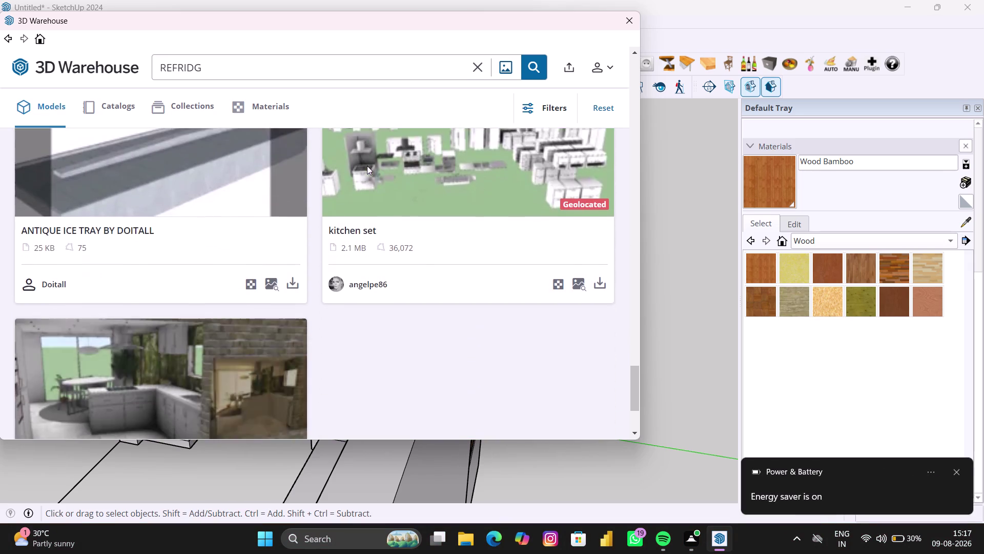
scroll(down, 3)
scroll(down, 3)
scroll(up, 3)
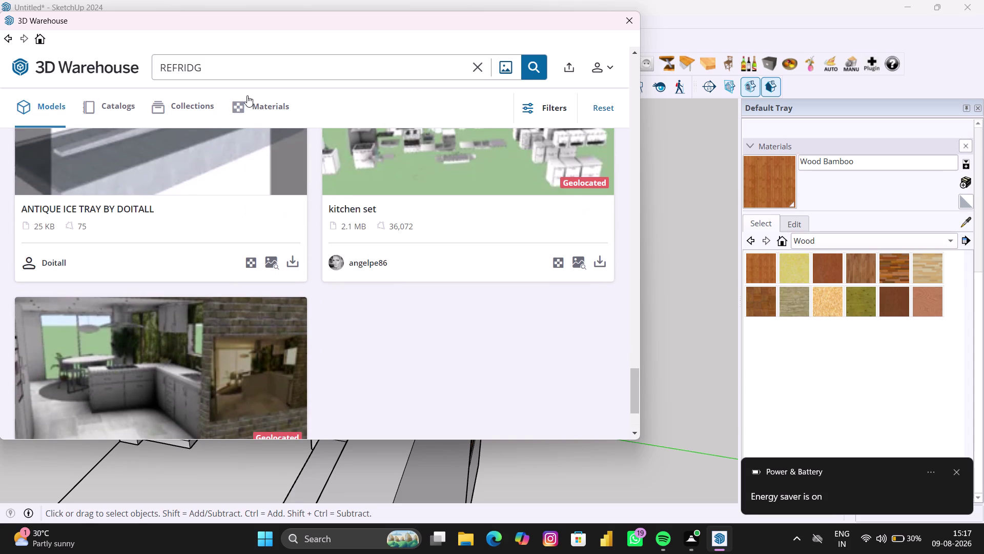
Extend the term to REFRIDGINATOR and search, which returns no models.
click(250, 73)
text(IN)
text(ATOR)
key(Return)
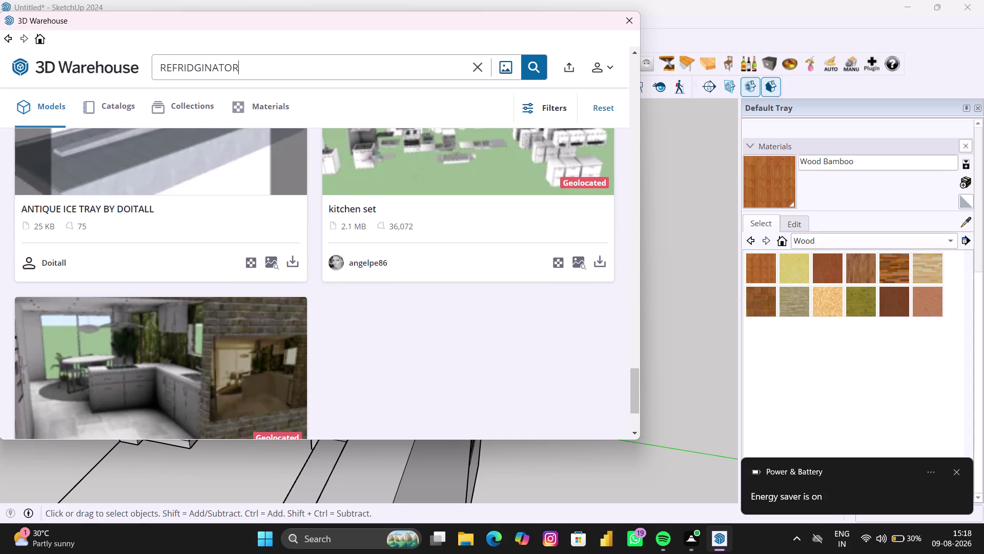
click(252, 73)
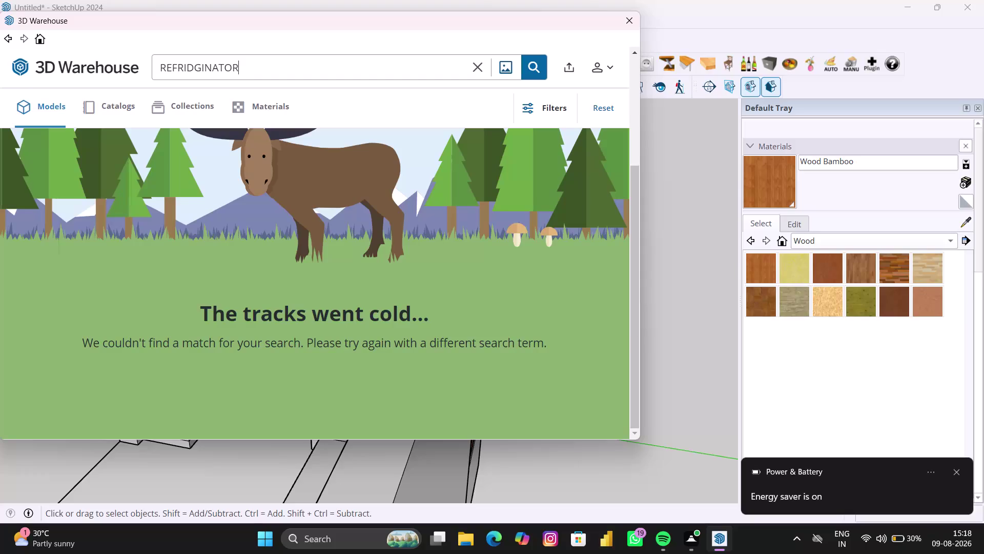
Rewrite the end of the search term and resubmit the search.
key(BackSpace)
key(BackSpace)
key(BackSpace)
key(BackSpace)
key(BackSpace)
key(BackSpace)
key(n)
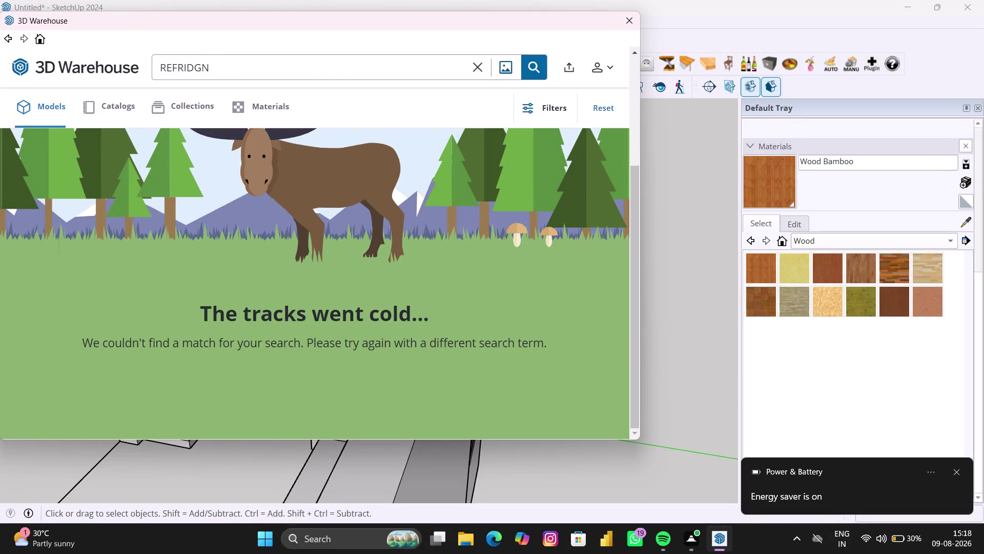
text(AYOR)
key(Return)
Correct the term to REFRIDGNATOR and search again.
key(BackSpace)
key(BackSpace)
key(BackSpace)
key(BackSpace)
key(BackSpace)
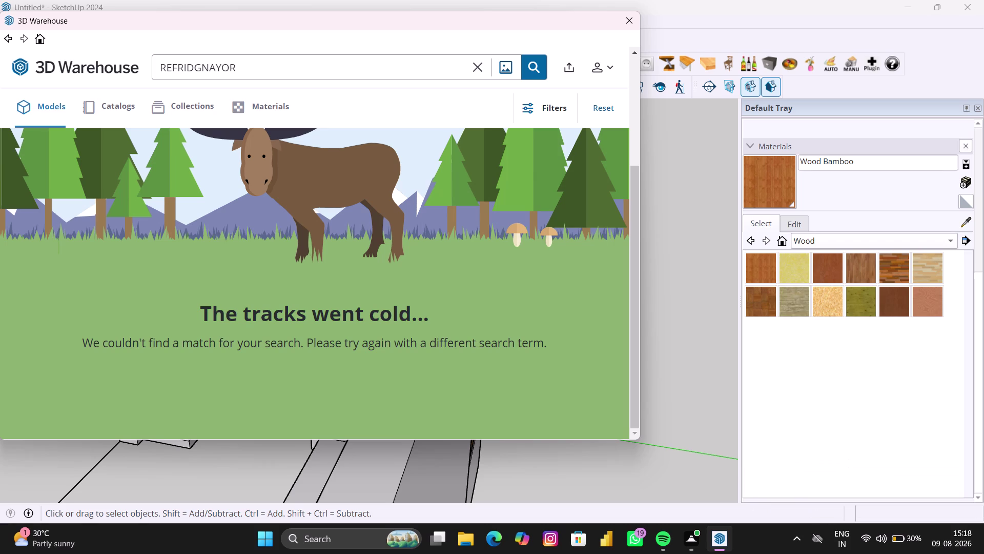
click(252, 72)
key(BackSpace)
key(BackSpace)
key(BackSpace)
text(TOR)
key(Return)
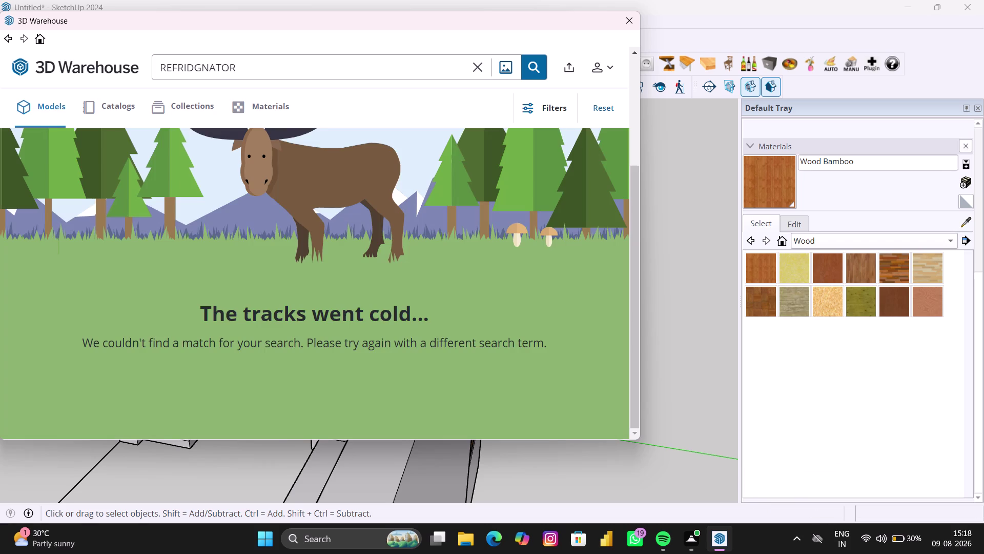
Replace the whole search term with a retyped refrigerator spelling and submit it.
double_click(256, 70)
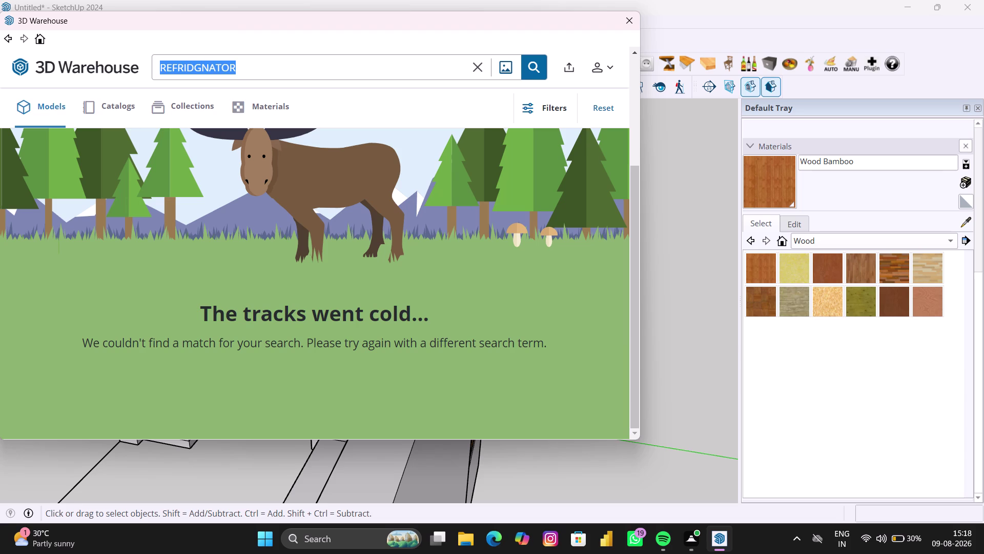
key(BackSpace)
text(FRI)
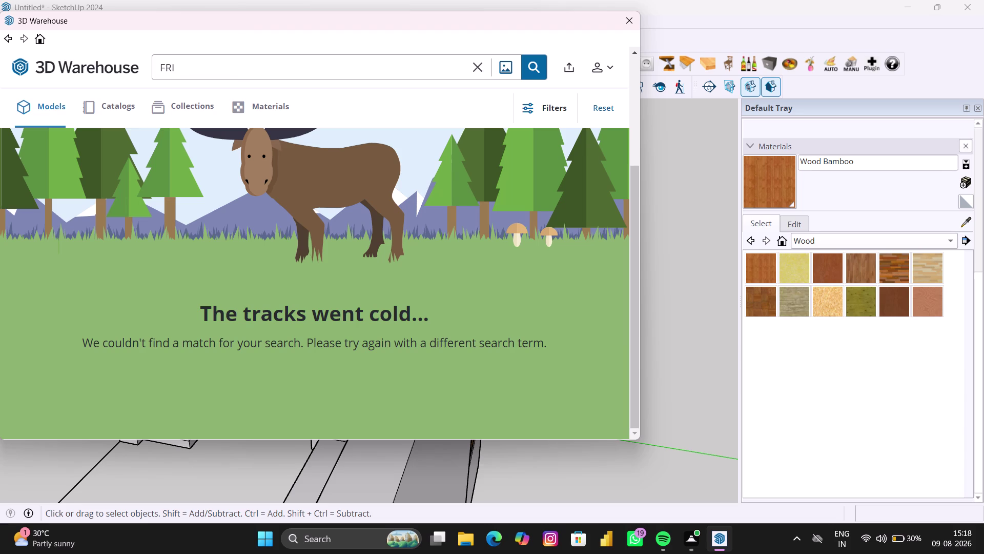
text(DE)
key(BackSpace)
key(BackSpace)
key(BackSpace)
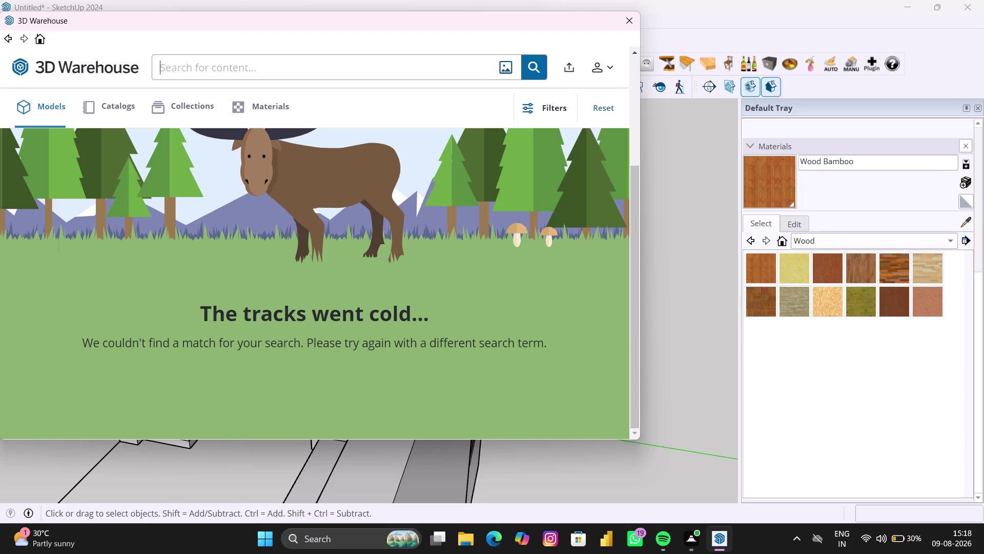
text(F)
text(RE)
key(BackSpace)
key(BackSpace)
text(REI)
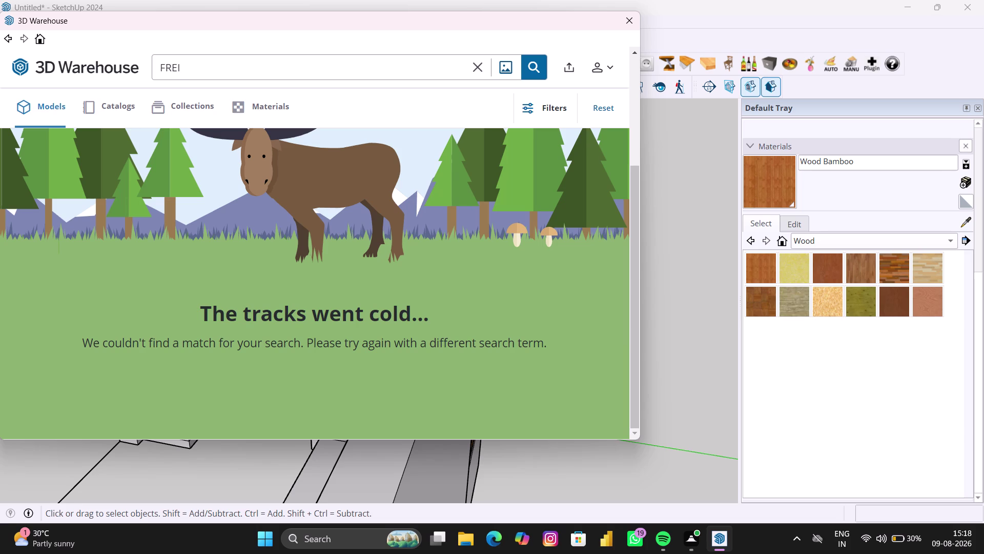
text(DGE)
key(Return)
Clear the search box and search for REFRIGERATOR.
click(481, 72)
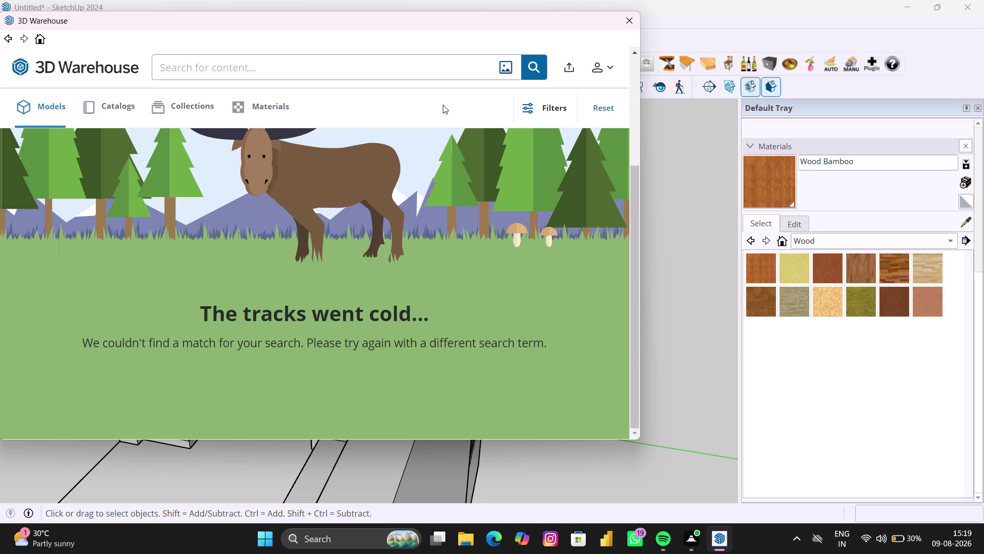
text(R)
text(EFR)
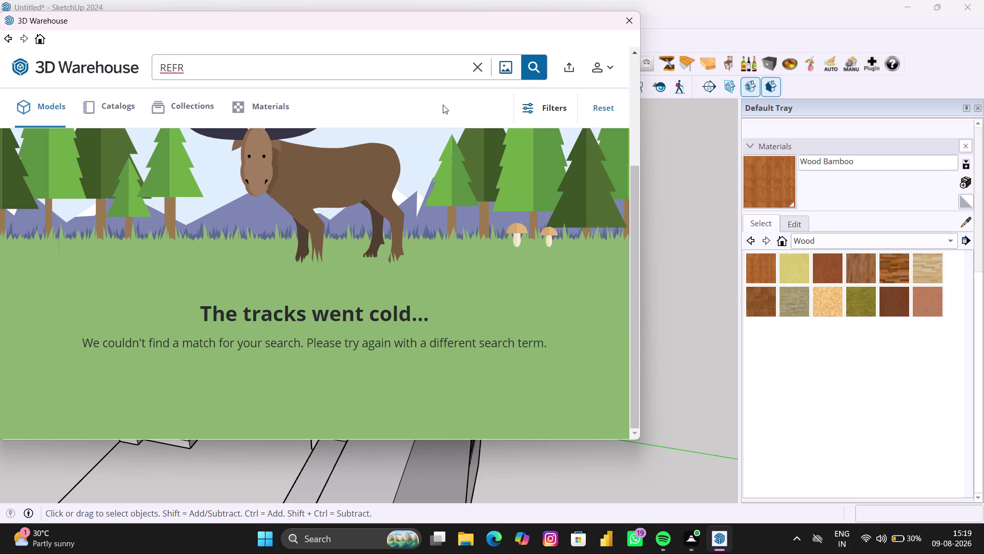
text(IGE)
text(R)
text(AT)
text(OR)
key(Return)
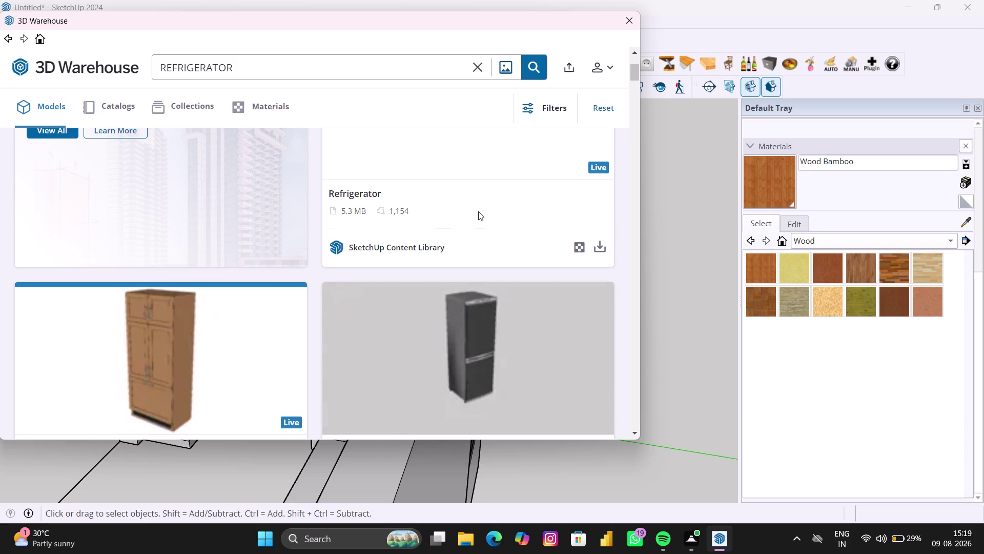
Browse the REFRIGERATOR results and download the Brizo Quality Designs refrigerator.
scroll(up, 3)
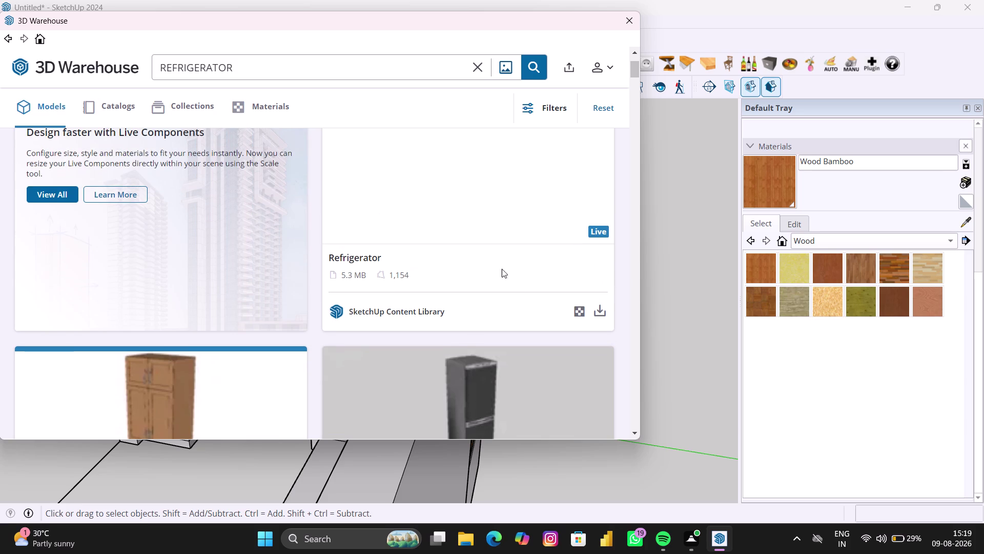
scroll(down, 3)
scroll(down, 3)
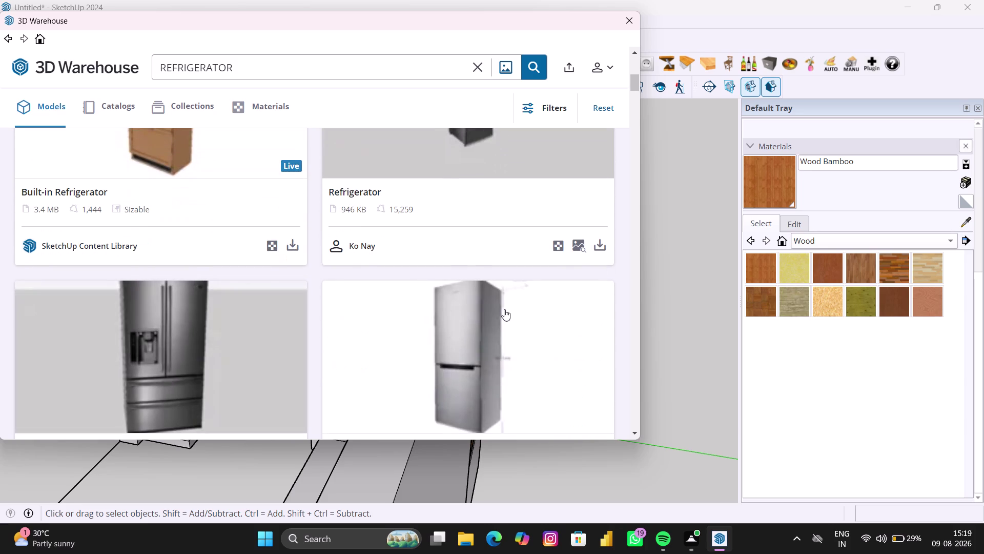
scroll(down, 3)
scroll(down, 3)
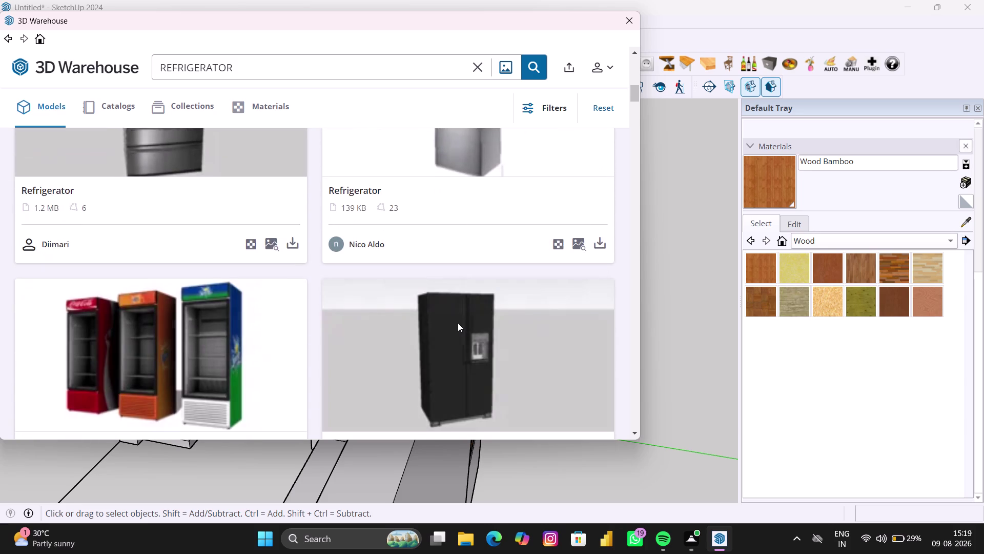
scroll(down, 3)
scroll(down, 3)
scroll(down, 3)
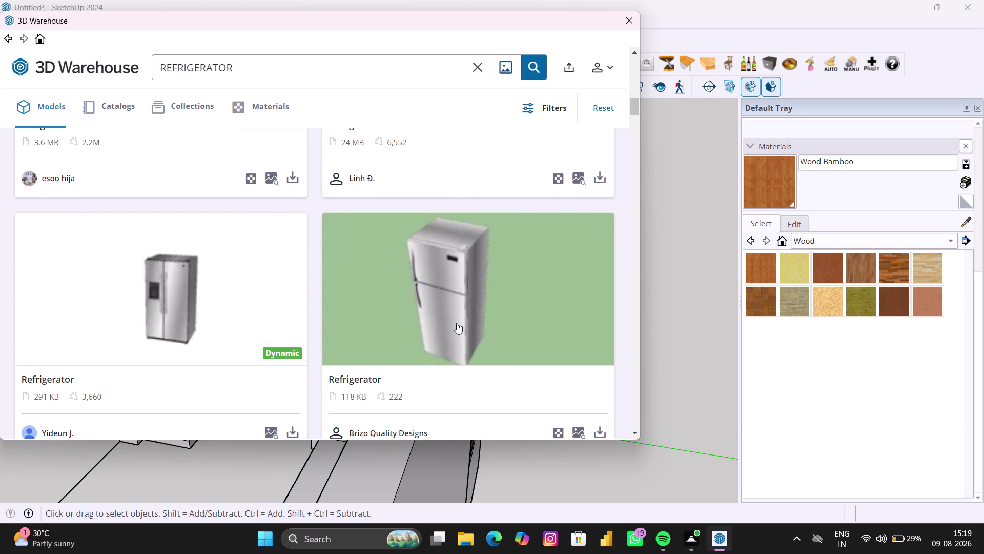
scroll(down, 3)
scroll(down, 3)
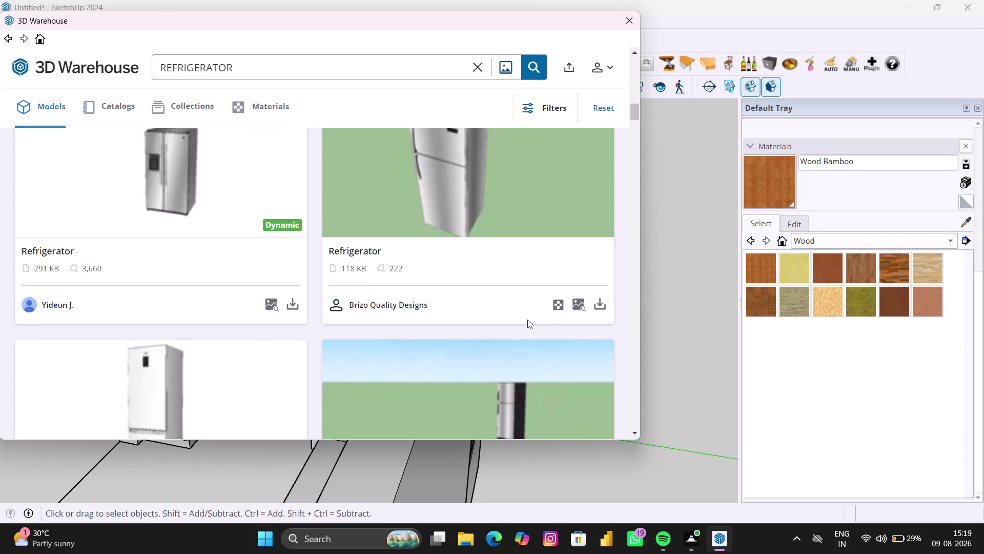
click(600, 306)
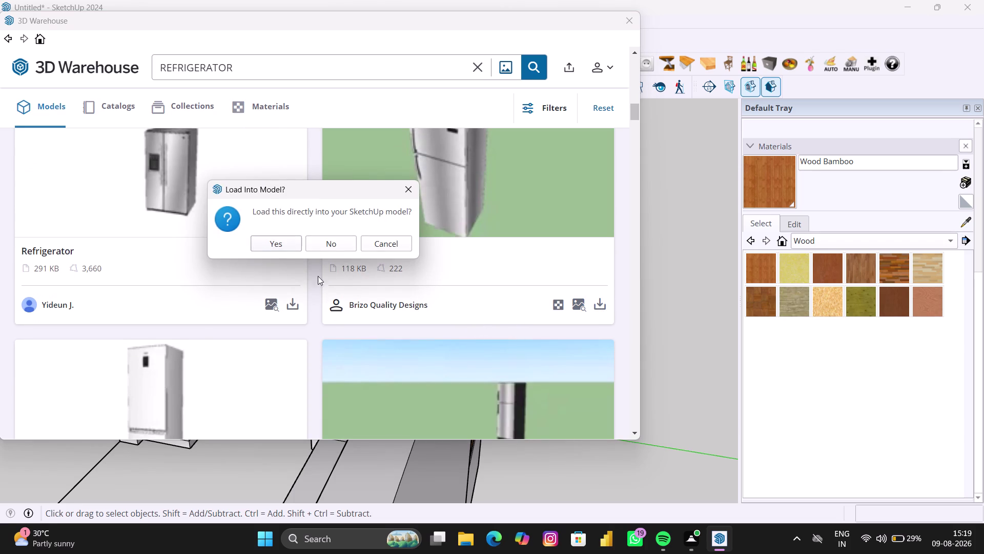
Load the refrigerator into the model and place it beside the kitchen.
click(261, 238)
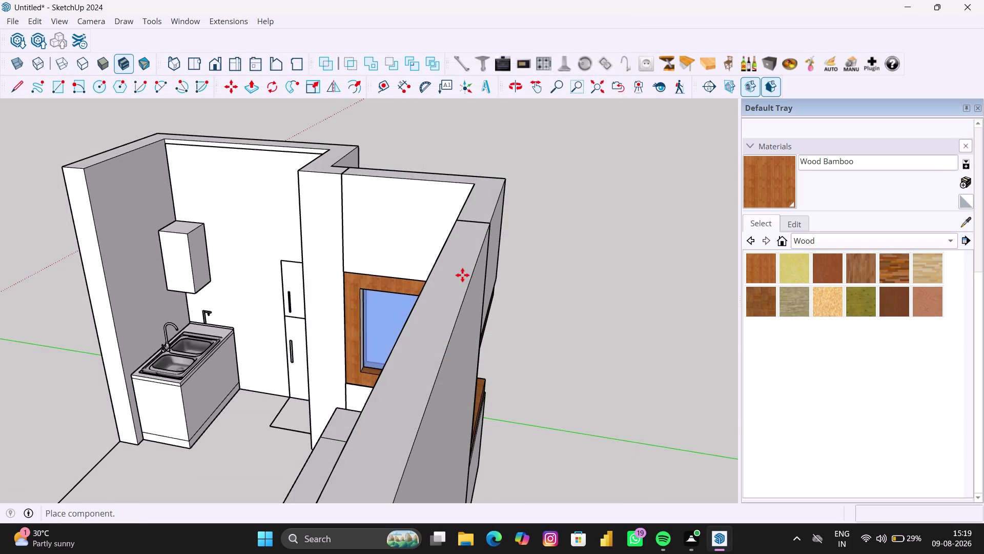
scroll(down, 3)
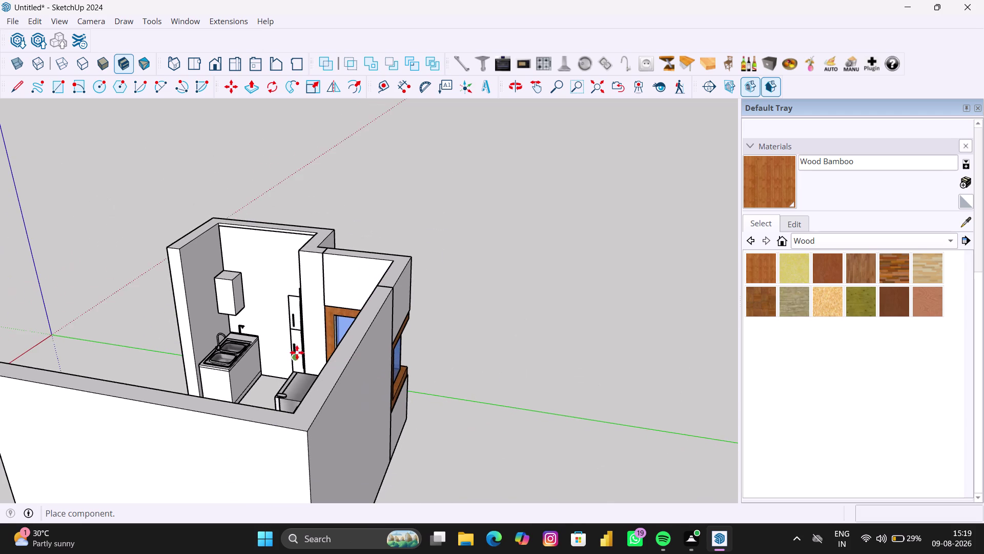
middle_drag(319, 350, 394, 338)
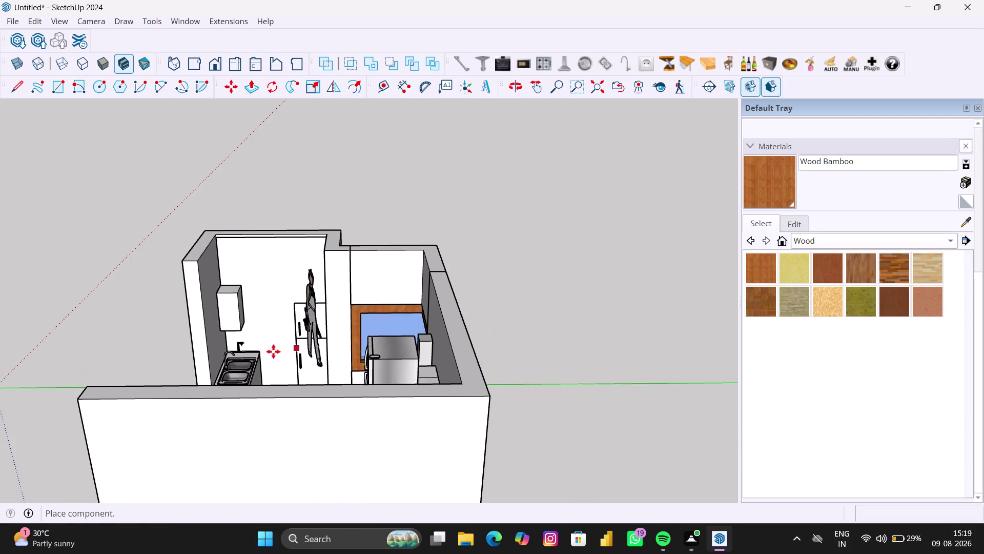
scroll(down, 3)
click(88, 327)
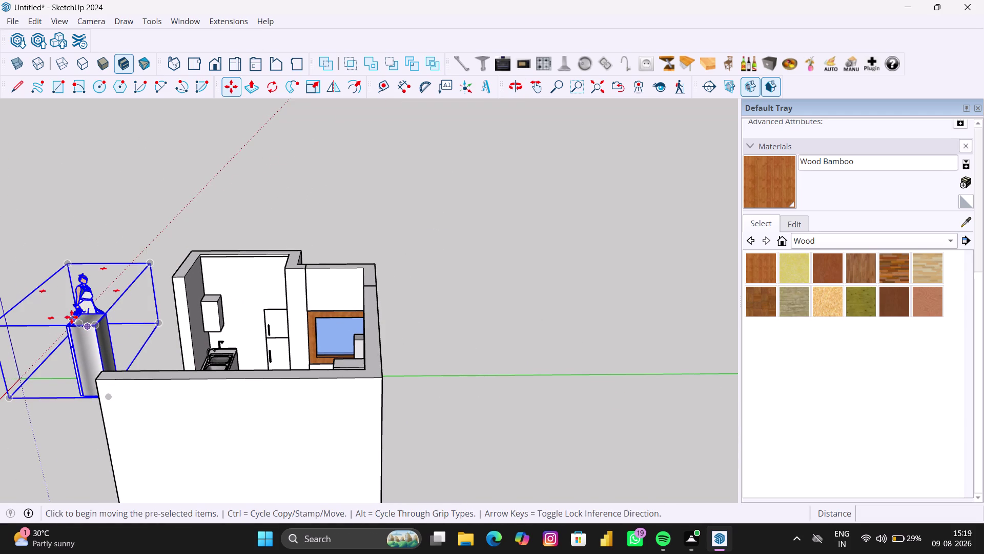
Operate on the placed refrigerator with Move, Delete and Undo.
right_click(79, 320)
click(108, 332)
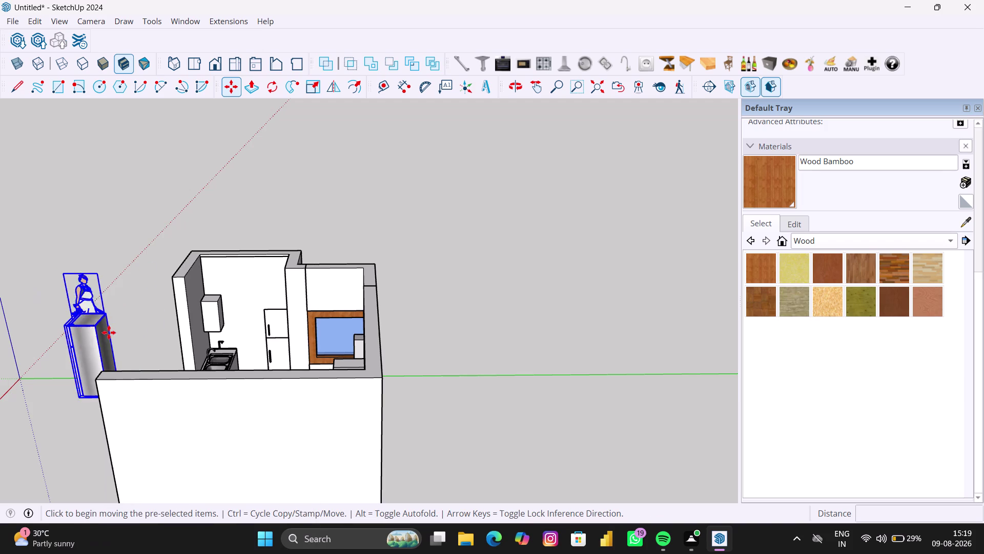
key(Delete)
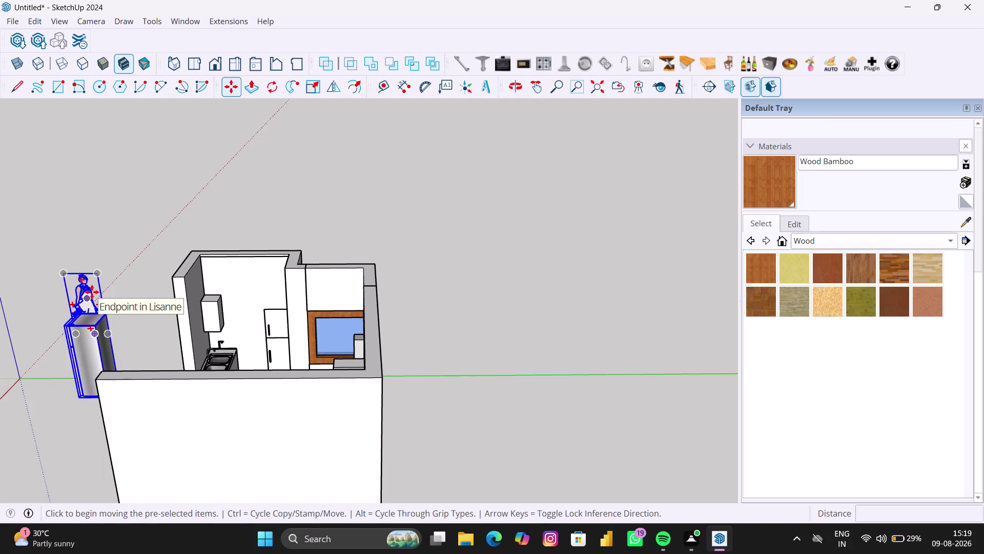
key(ctrl+z)
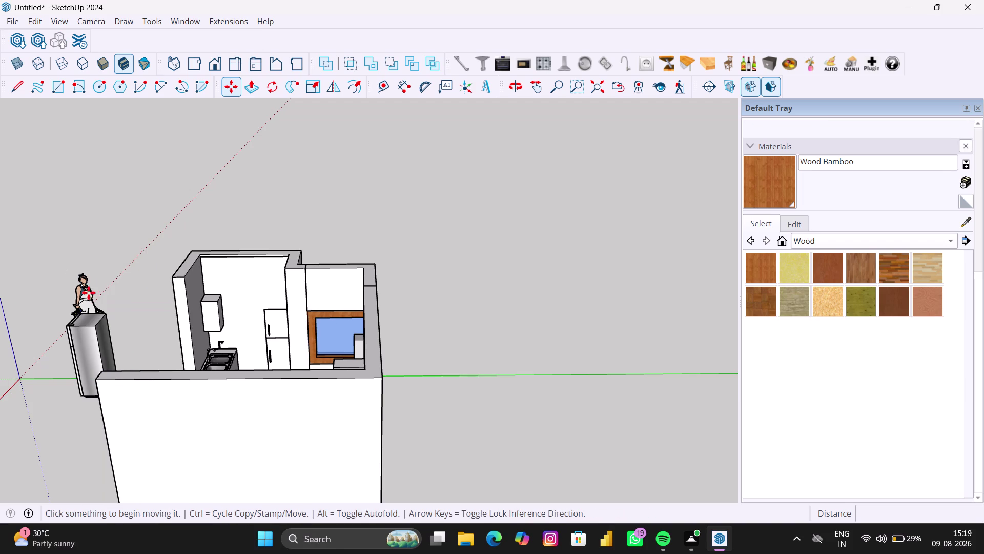
key(space)
click(83, 294)
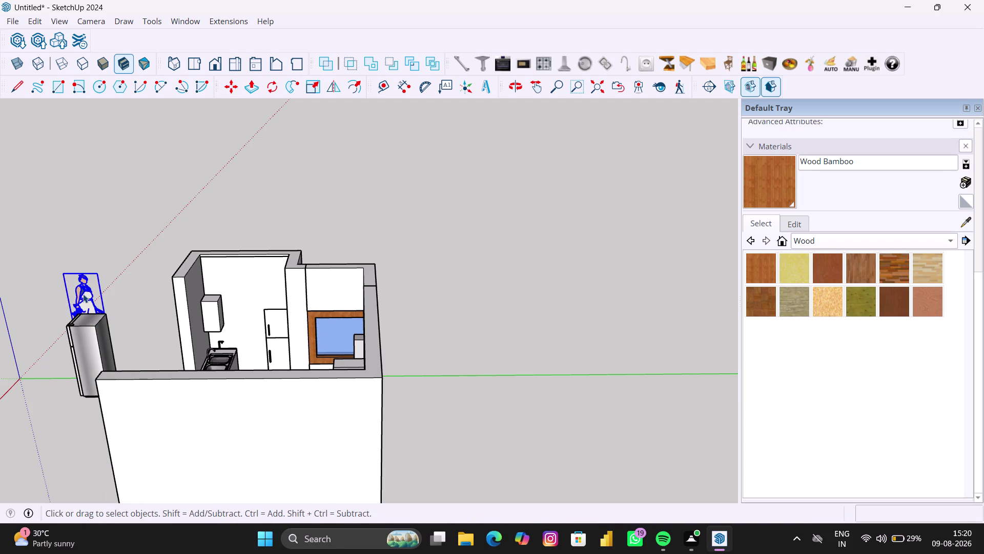
key(Delete)
View the whole kitchen, select the refrigerator and start rotating it.
scroll(down, 3)
middle_drag(62, 302, 197, 286)
scroll(up, 3)
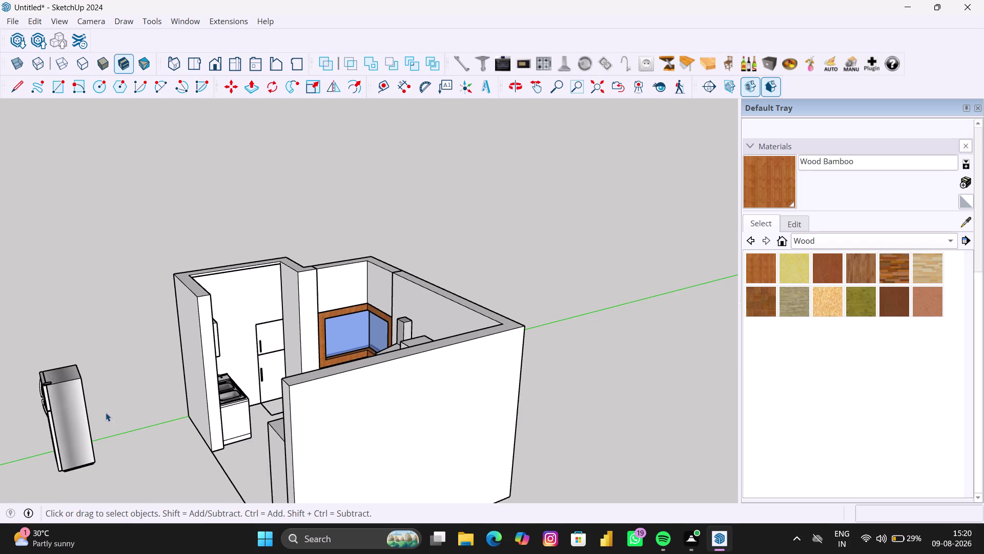
middle_drag(122, 406, 144, 396)
scroll(down, 3)
middle_drag(137, 460, 171, 446)
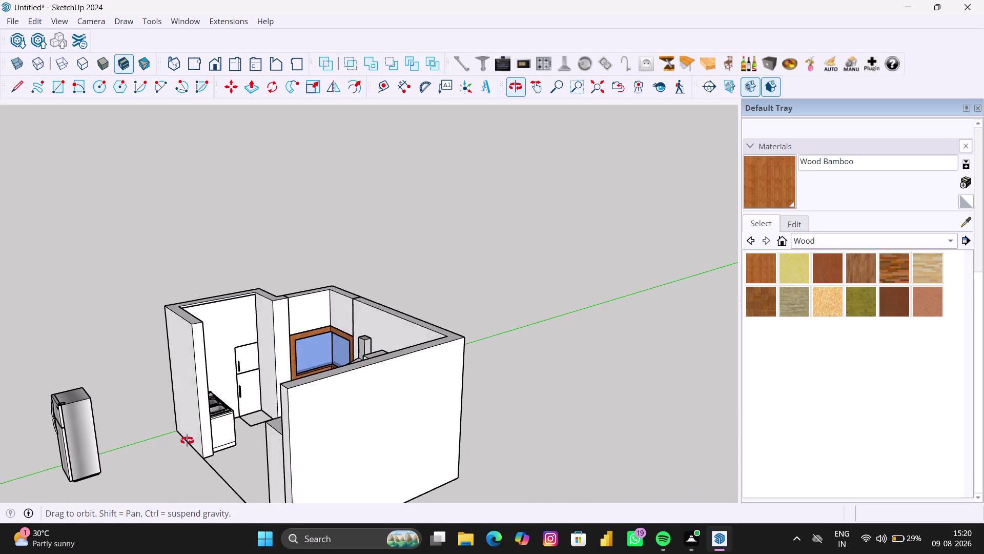
middle_drag(171, 446, 191, 440)
scroll(down, 3)
middle_drag(159, 464, 182, 454)
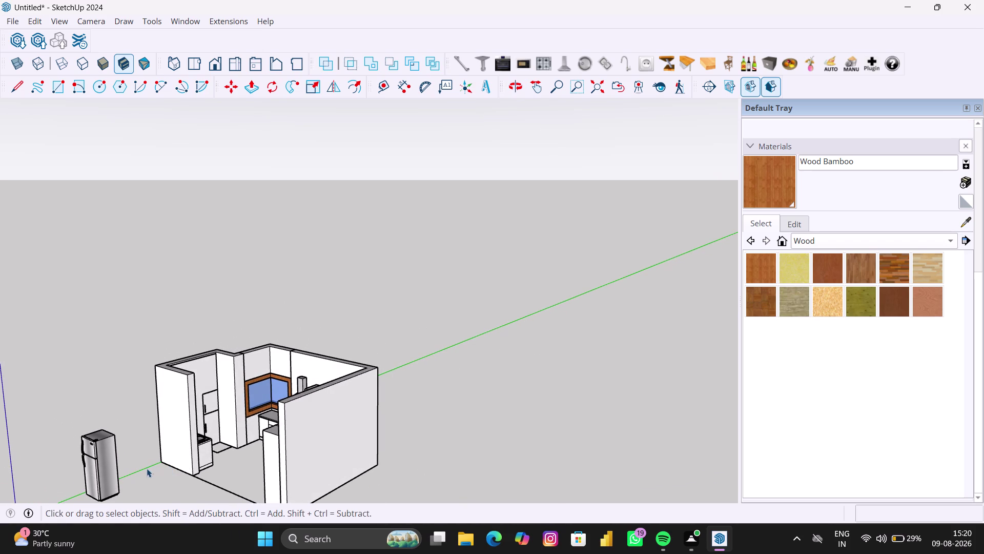
middle_drag(147, 468, 204, 421)
scroll(up, 3)
click(156, 434)
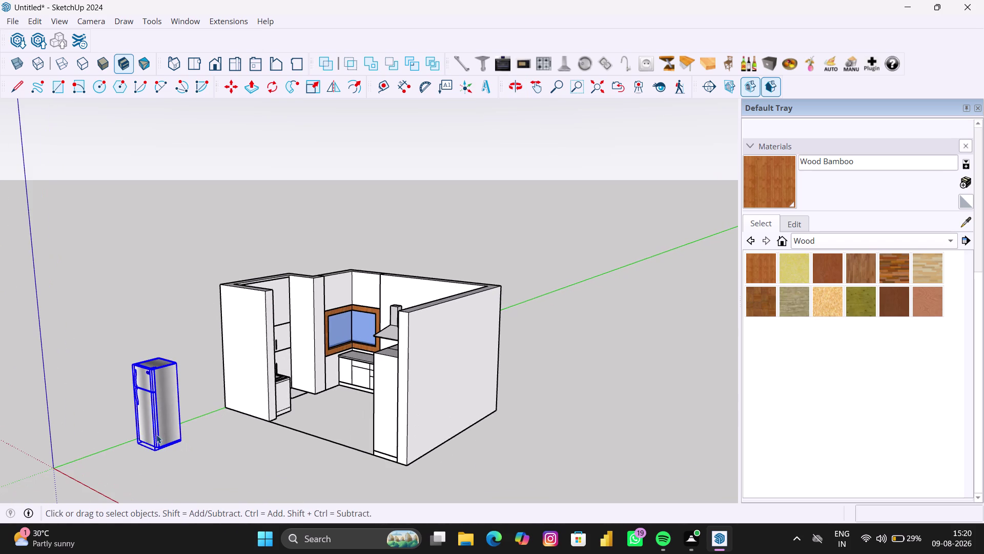
click(267, 90)
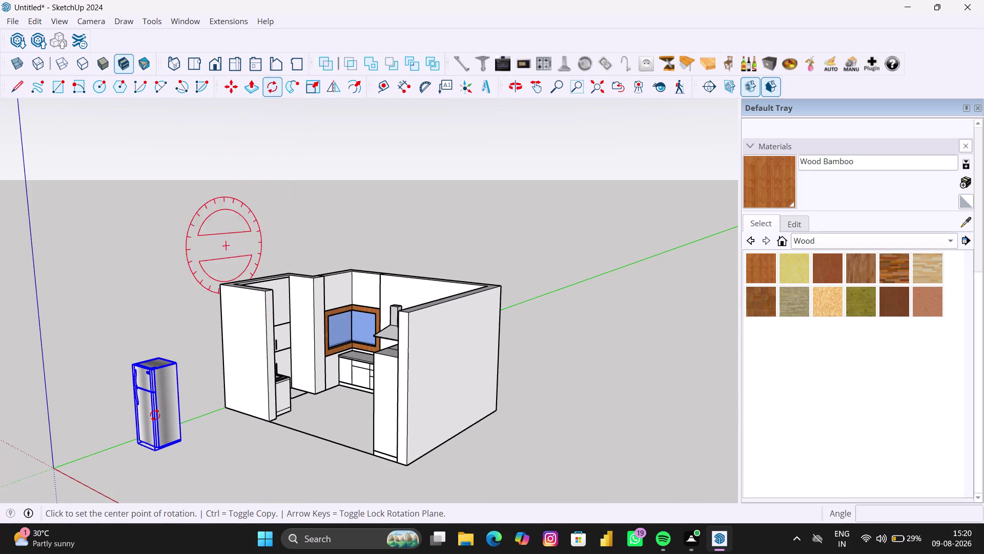
Rotate the refrigerator 90 degrees about its base corner.
scroll(up, 3)
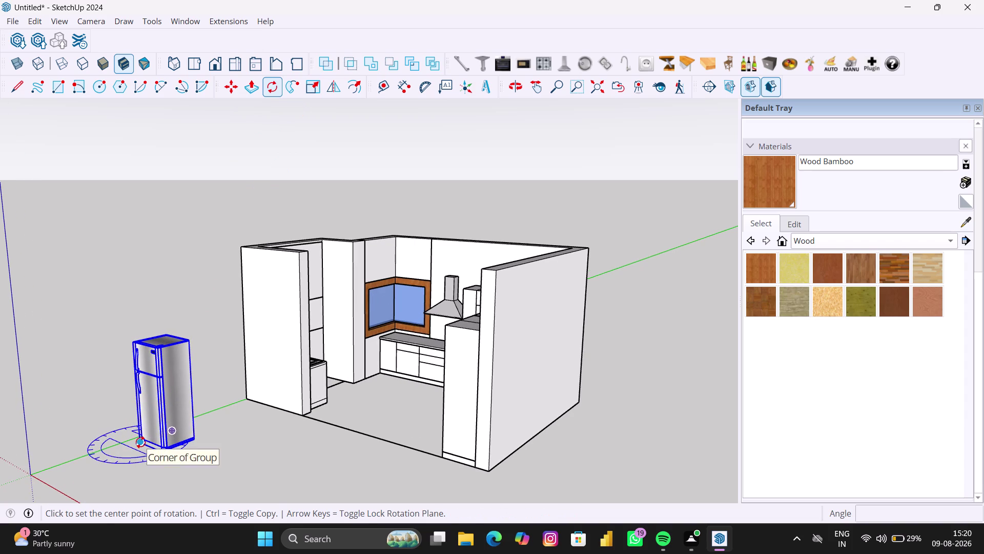
click(141, 442)
click(158, 453)
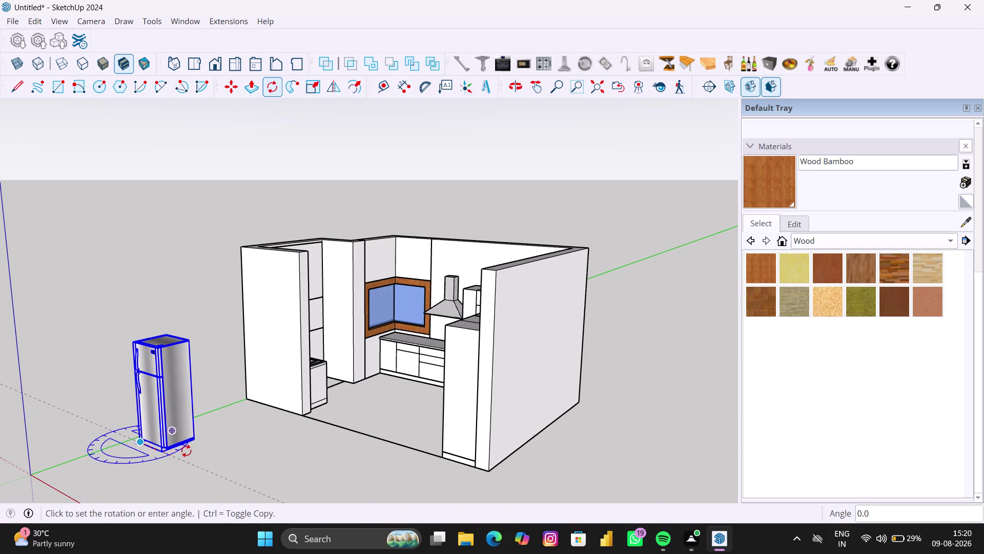
text(9)
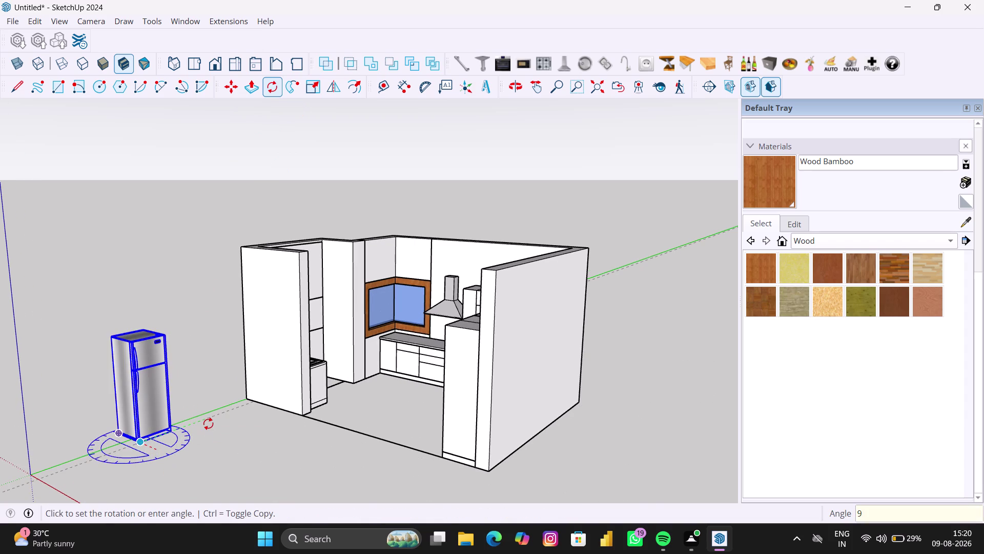
text(0)
key(Return)
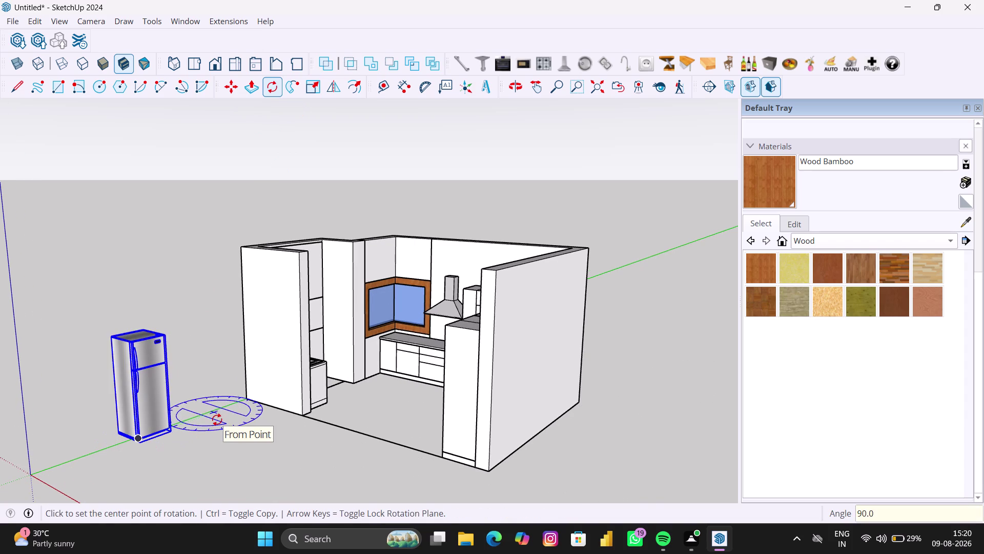
Start a Move on the refrigerator from close up, then cancel it.
key(space)
key(m)
scroll(up, 3)
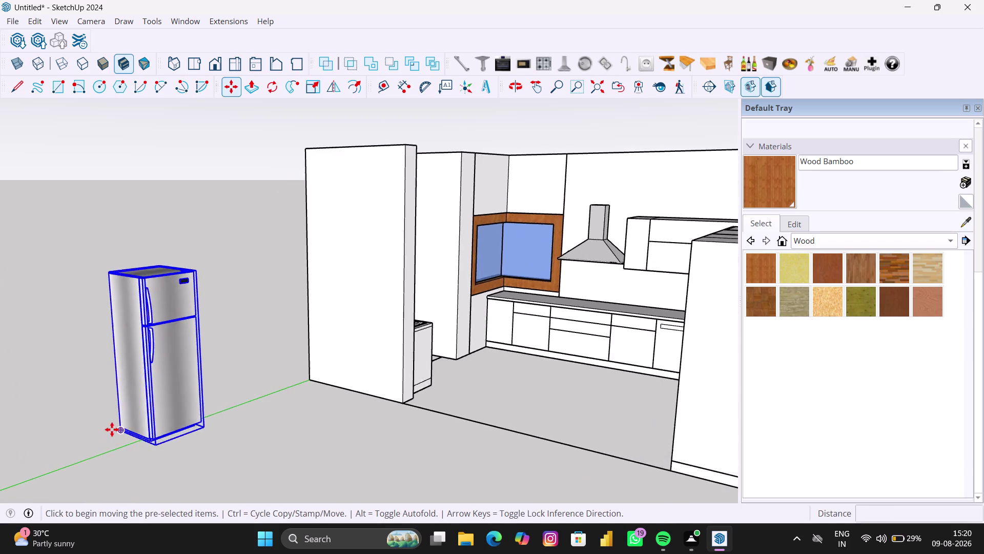
scroll(up, 3)
scroll(down, 3)
middle_drag(299, 427, 69, 441)
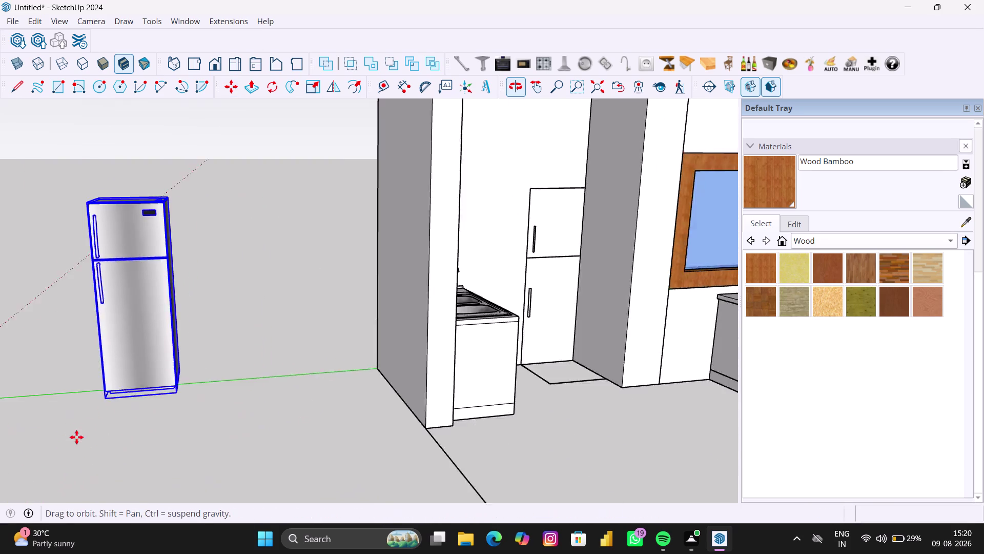
scroll(up, 3)
scroll(up, 3)
click(192, 353)
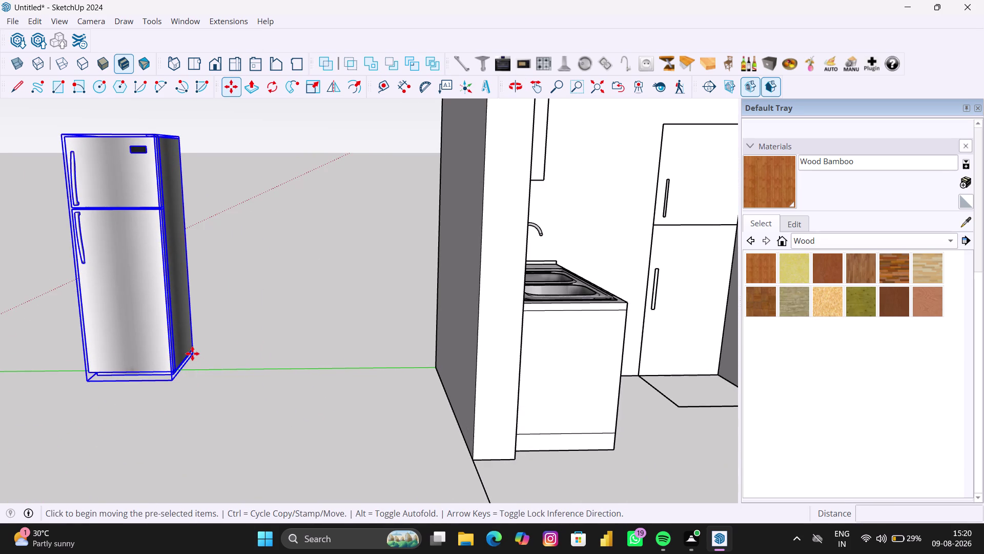
key(space)
scroll(up, 3)
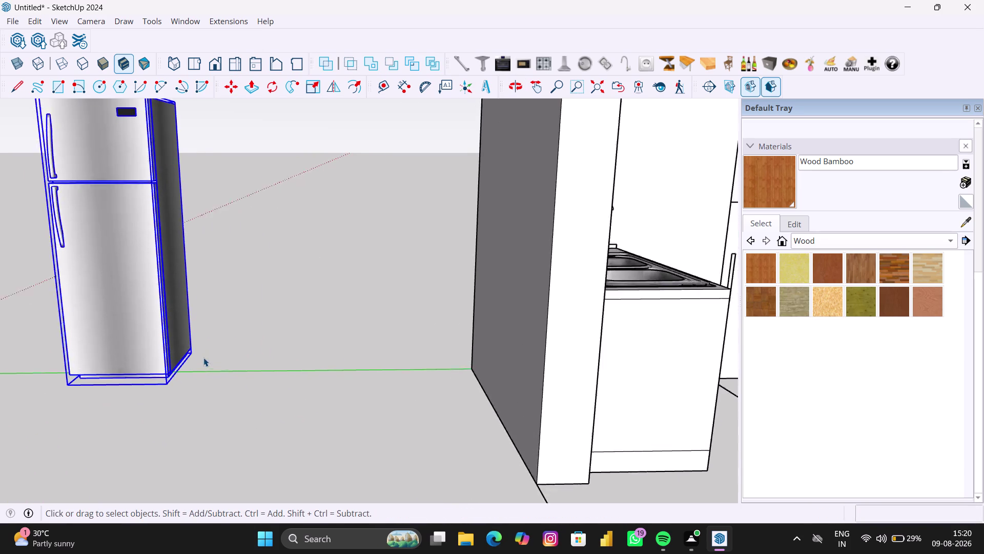
scroll(up, 3)
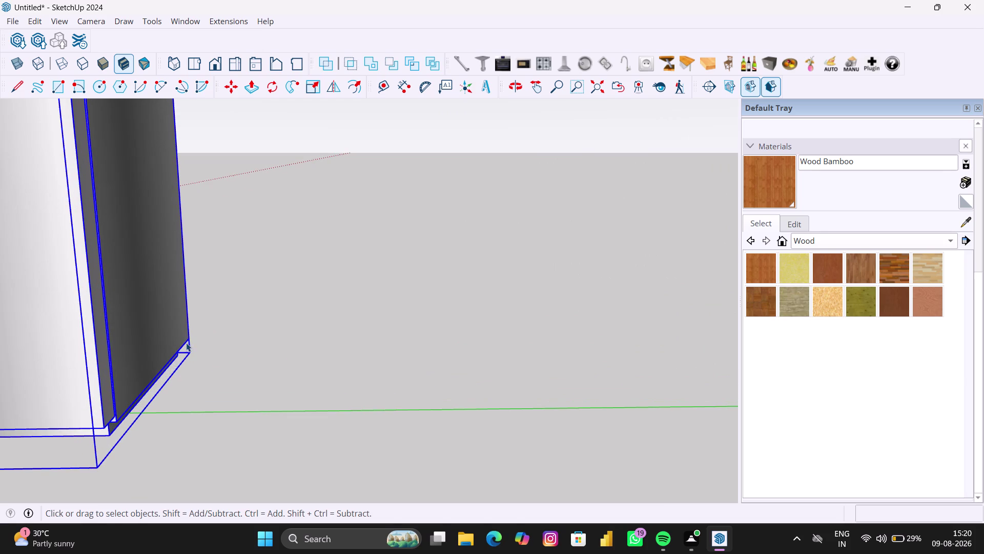
Carry the refrigerator by its bottom corner toward the sink alcove, with X-ray on.
key(m)
click(191, 353)
scroll(down, 3)
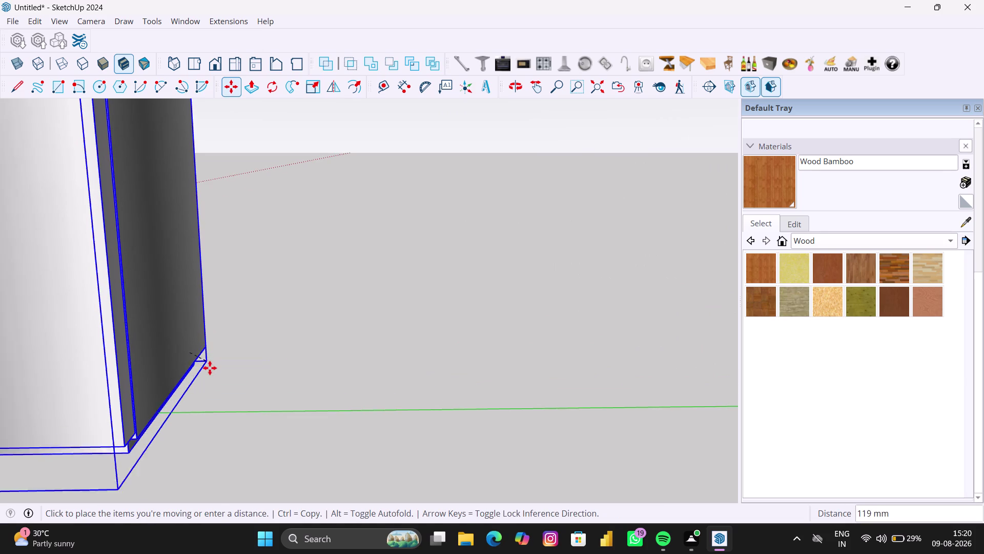
scroll(down, 3)
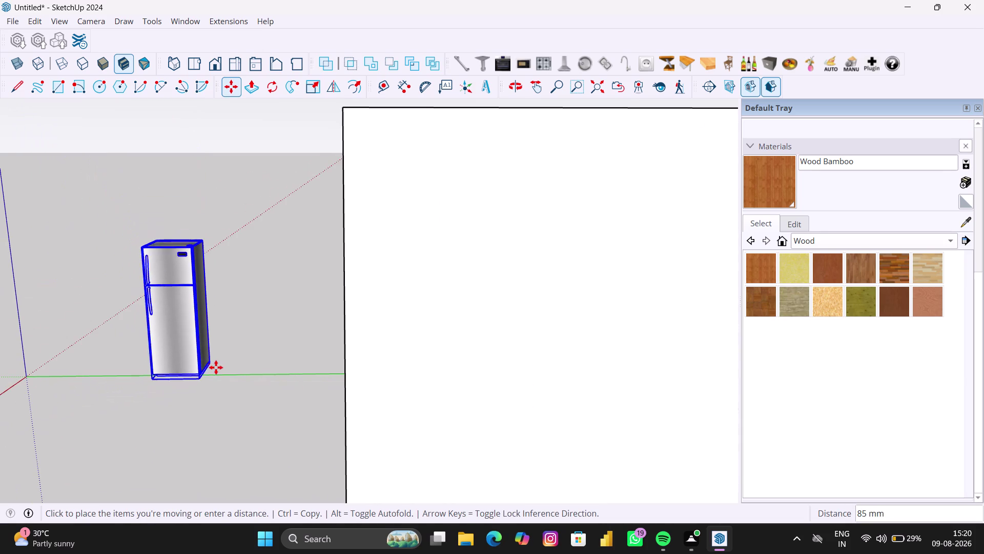
middle_drag(226, 384, 266, 498)
scroll(down, 3)
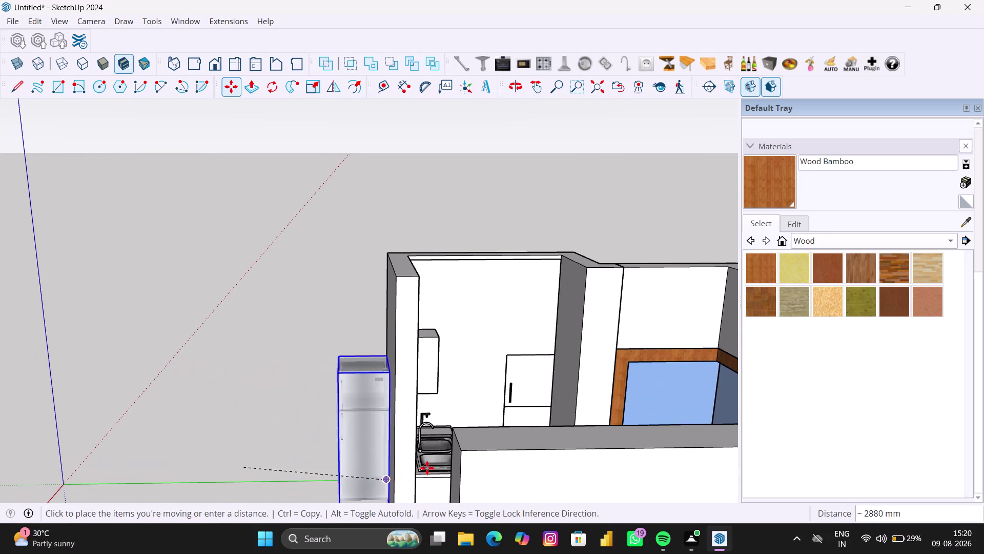
scroll(up, 3)
scroll(up, 3)
scroll(down, 3)
middle_drag(530, 430, 497, 533)
scroll(up, 3)
scroll(up, 3)
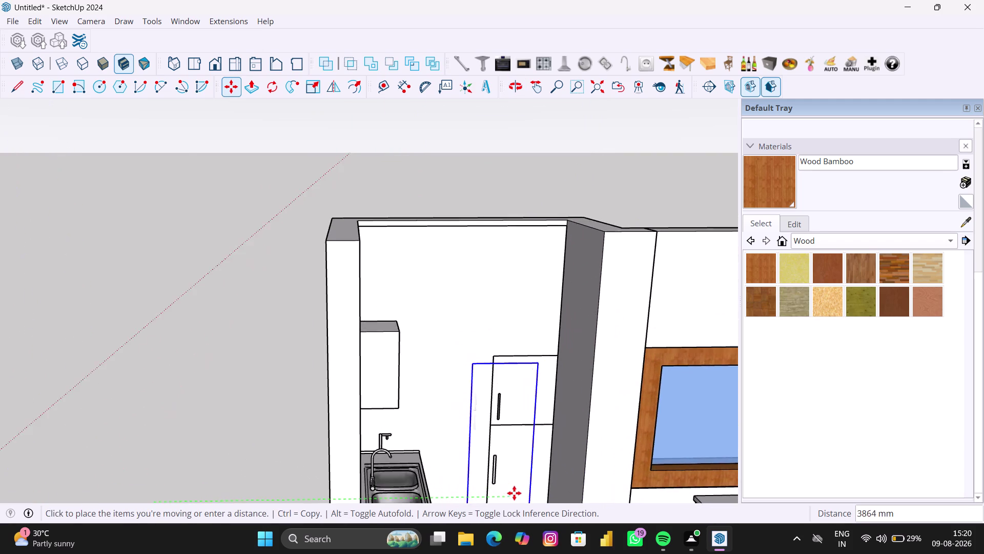
scroll(up, 3)
scroll(up, 3)
scroll(down, 3)
middle_drag(566, 481, 573, 386)
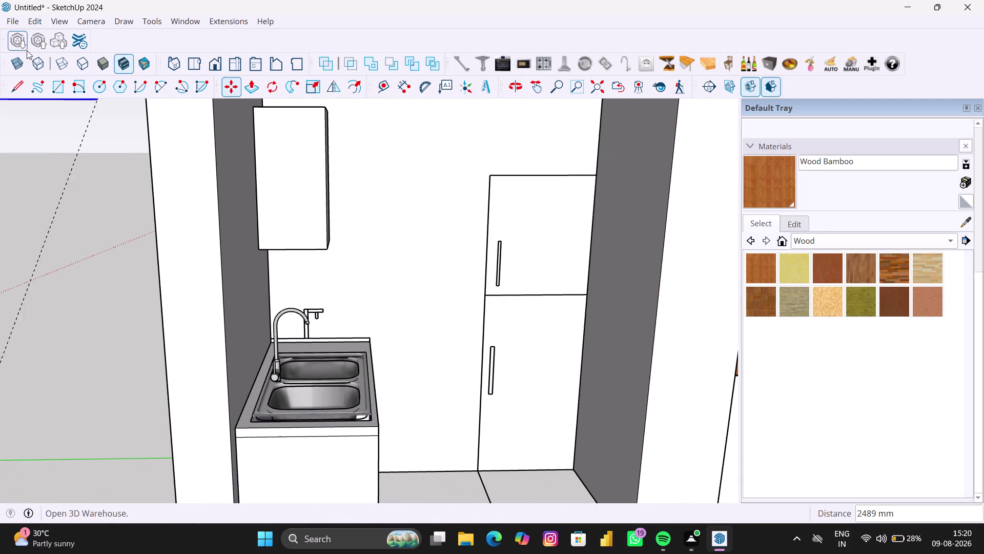
click(12, 65)
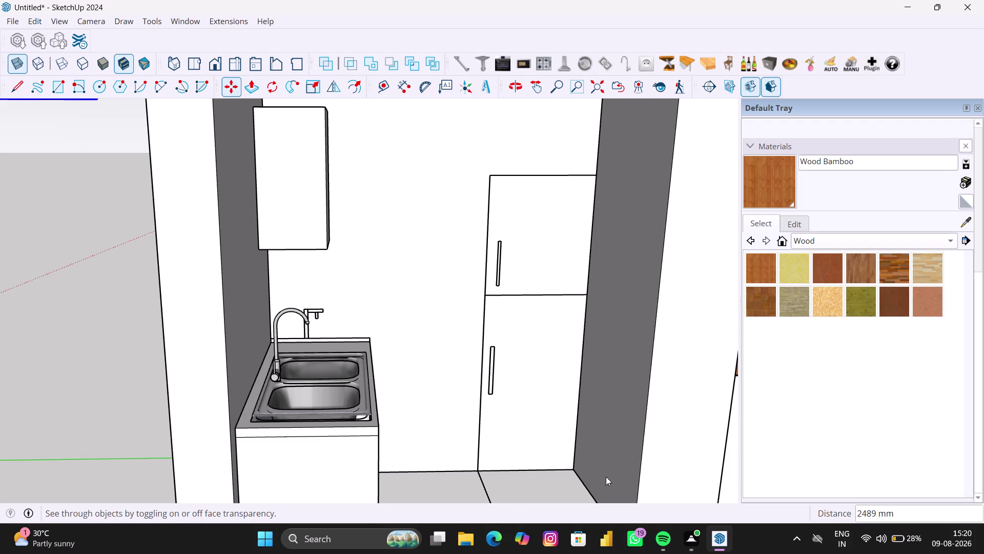
Set the refrigerator down at the snapped alcove corner.
scroll(up, 3)
scroll(up, 3)
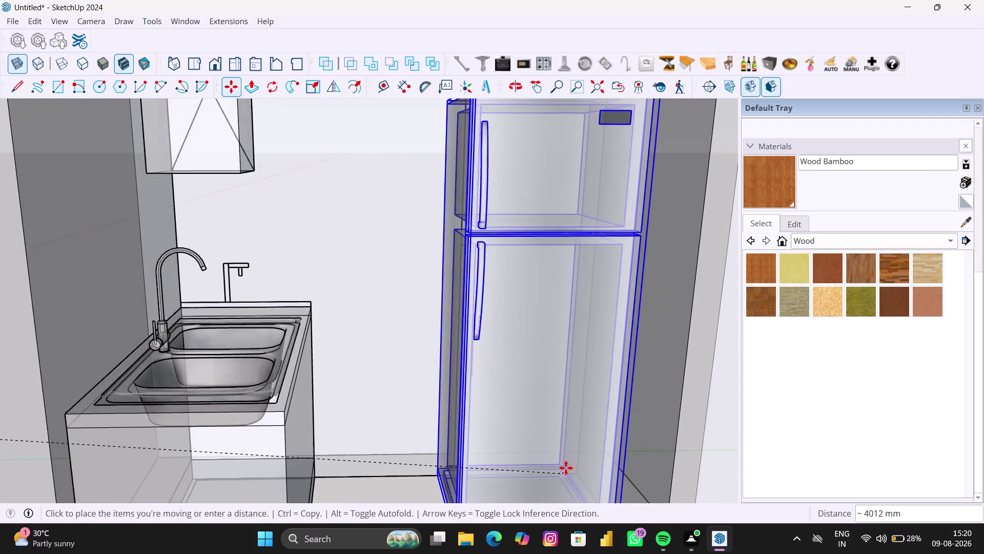
scroll(up, 3)
scroll(up, 3)
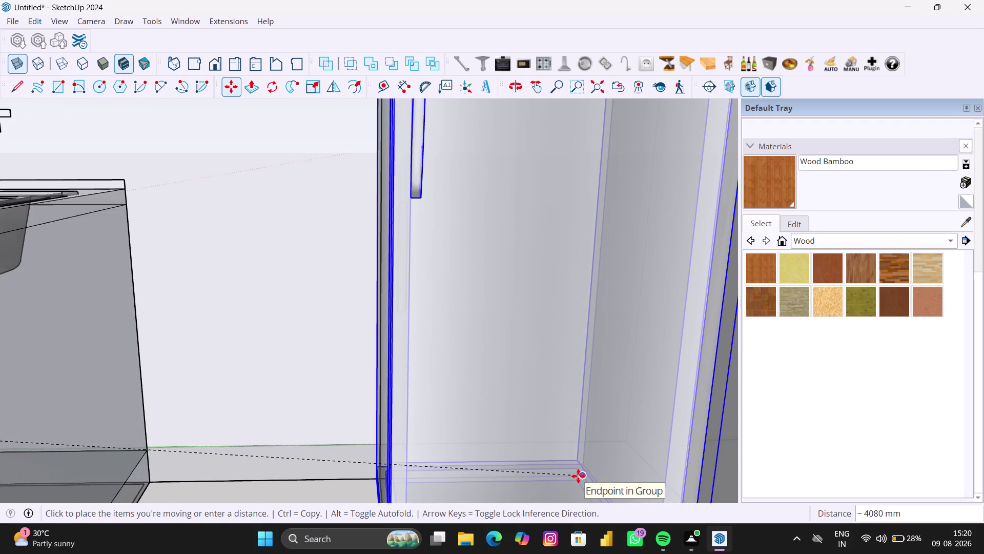
click(578, 476)
scroll(down, 3)
scroll(down, 3)
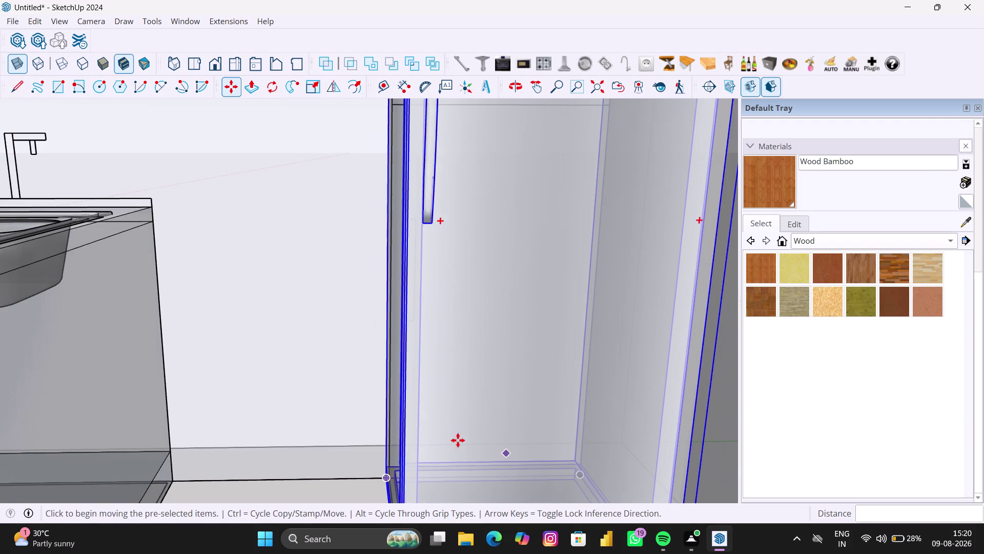
scroll(down, 3)
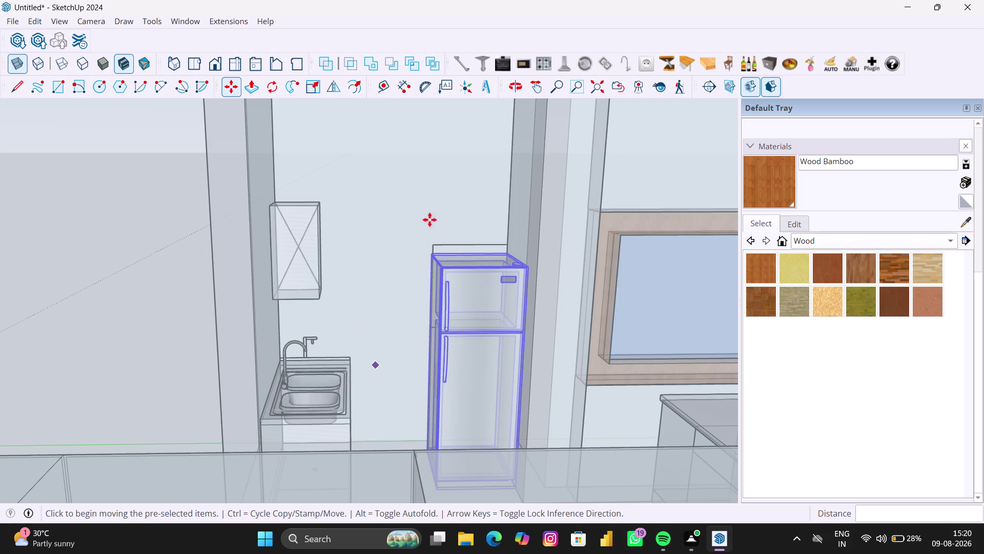
Nudge the refrigerator 1" from its inner corner, then undo the move.
key(shift+z)
scroll(down, 3)
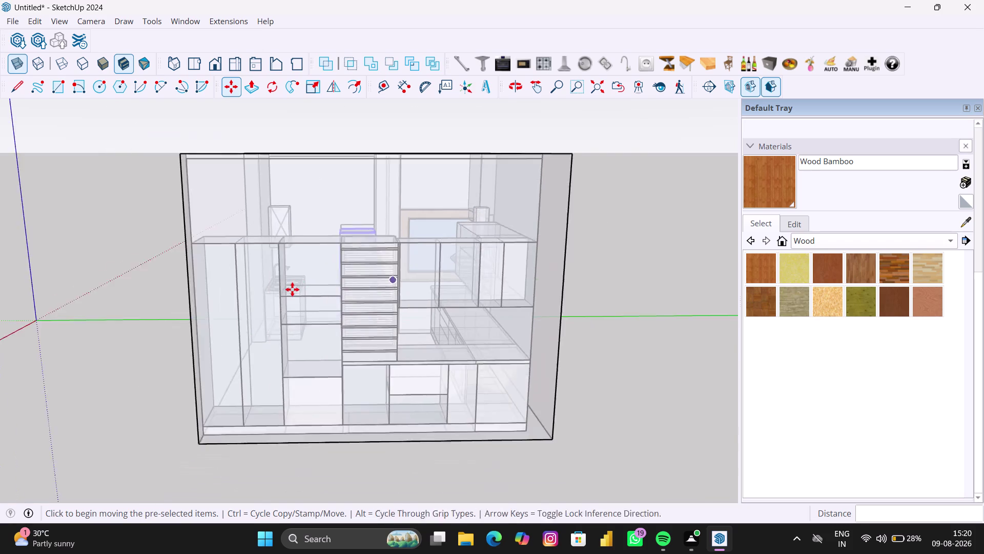
scroll(down, 3)
middle_drag(229, 284, 448, 325)
scroll(up, 3)
middle_drag(373, 318, 351, 339)
scroll(up, 3)
scroll(up, 3)
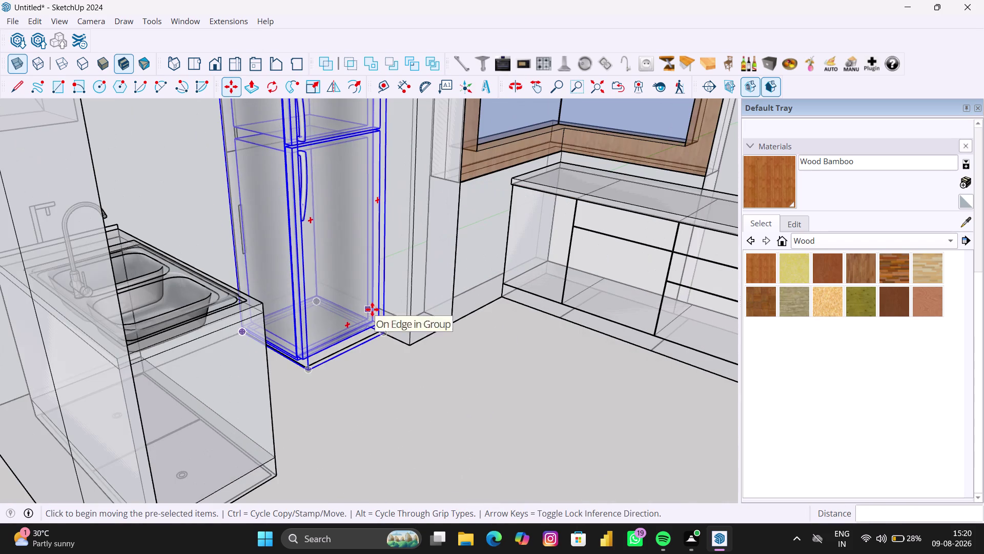
middle_drag(374, 307, 353, 329)
scroll(up, 3)
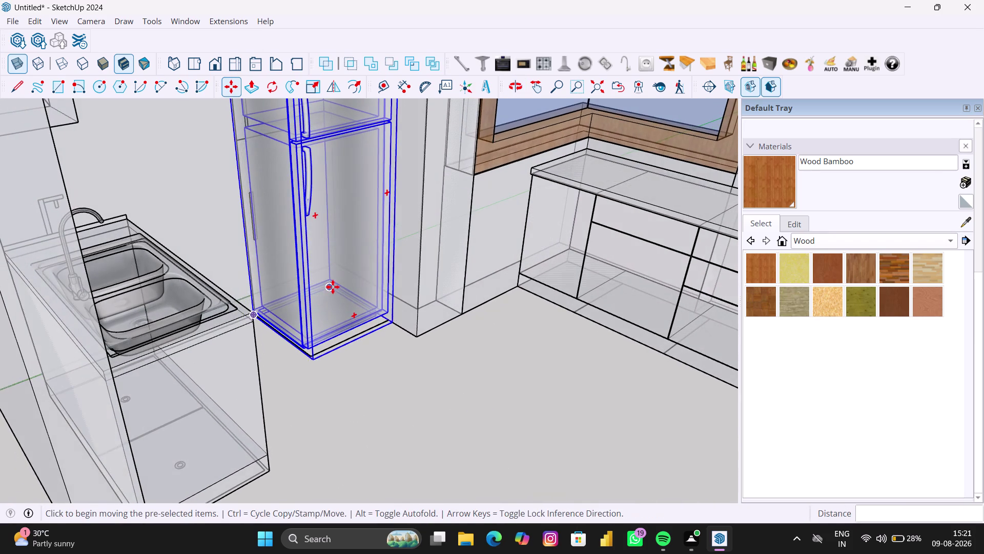
scroll(up, 3)
scroll(up, 3)
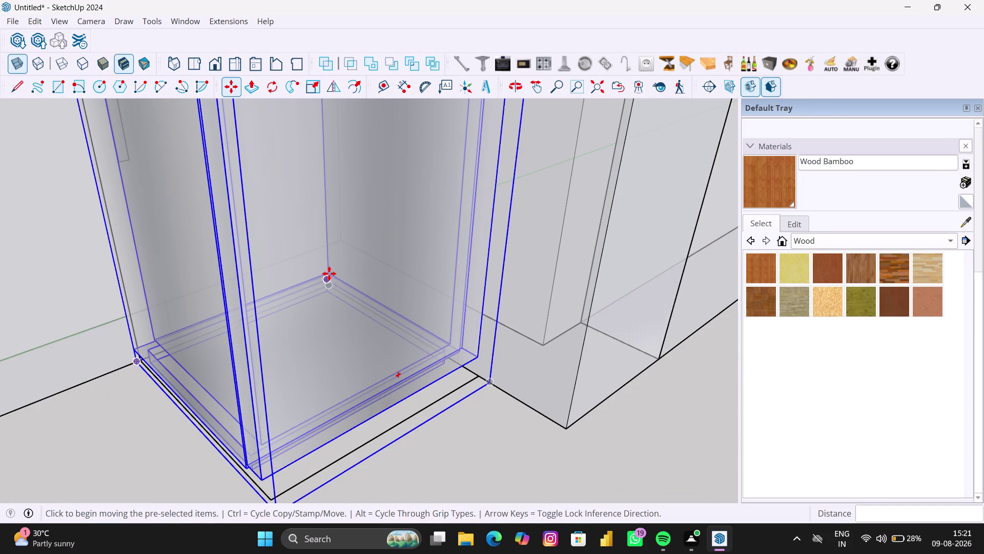
scroll(up, 3)
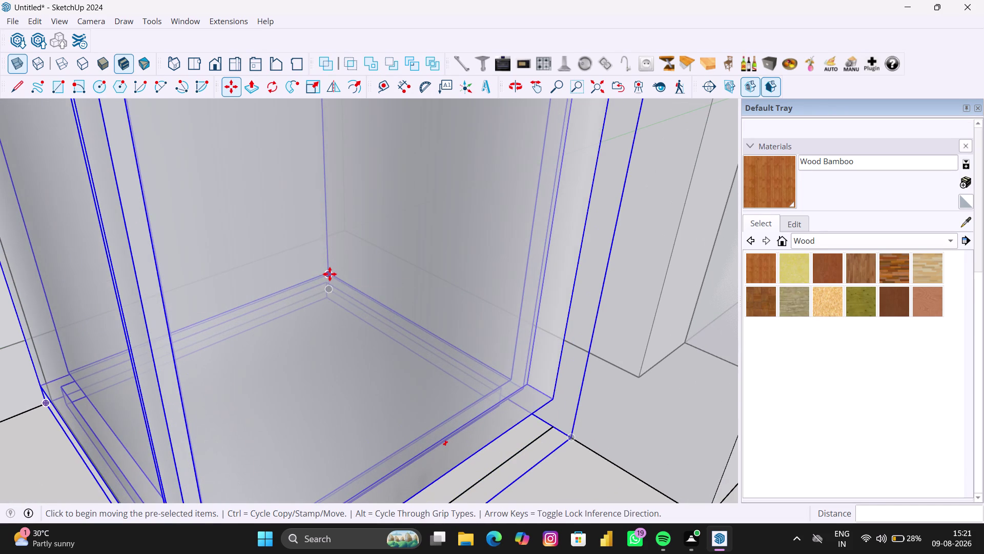
click(329, 274)
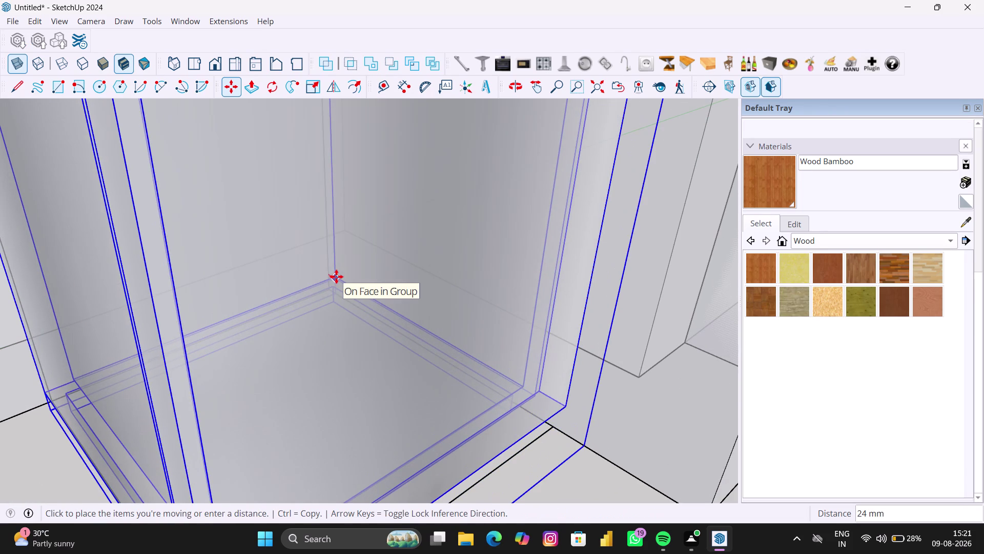
key(1)
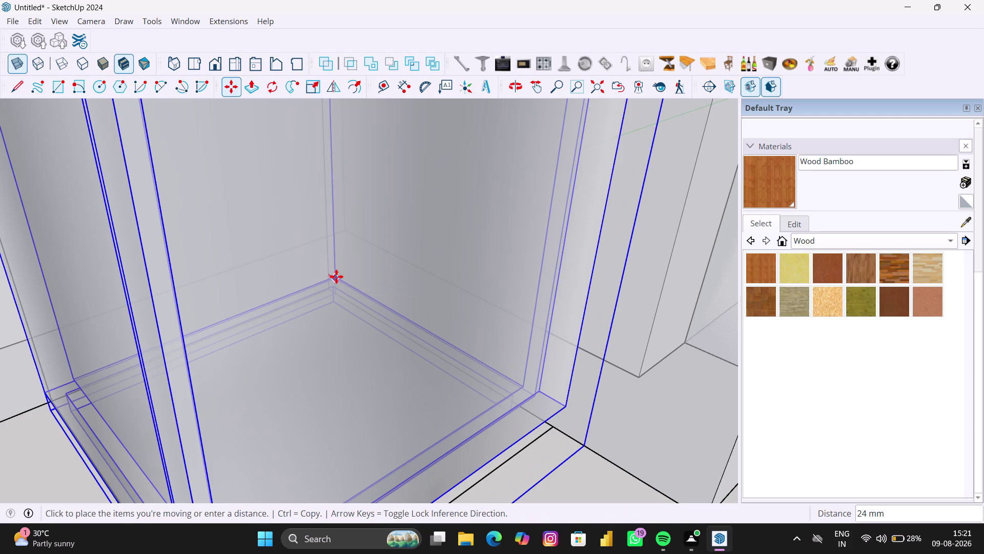
key(shift+quotedbl)
key(Return)
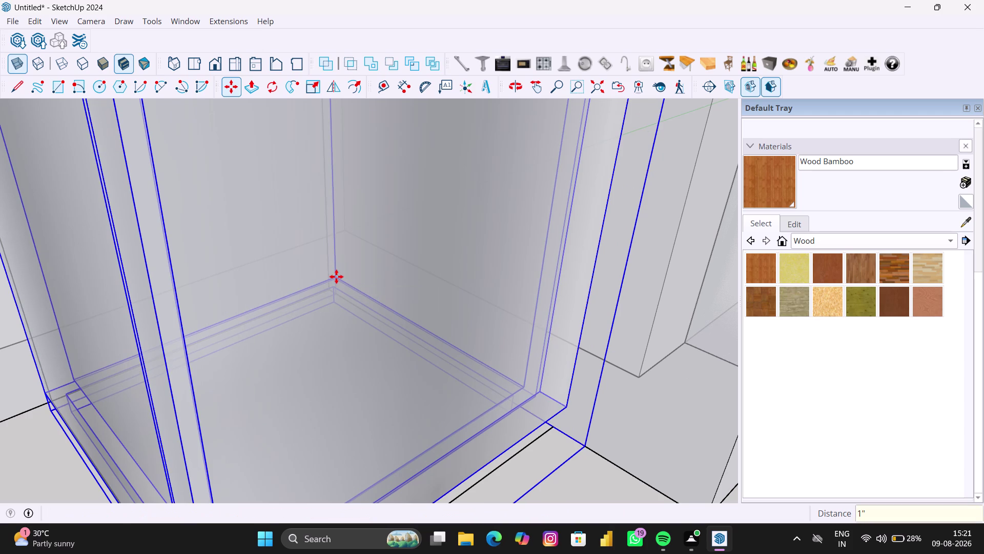
key(ctrl+z)
Pick the inner corner again, return to Select, and zoom to the whole kitchen.
scroll(up, 3)
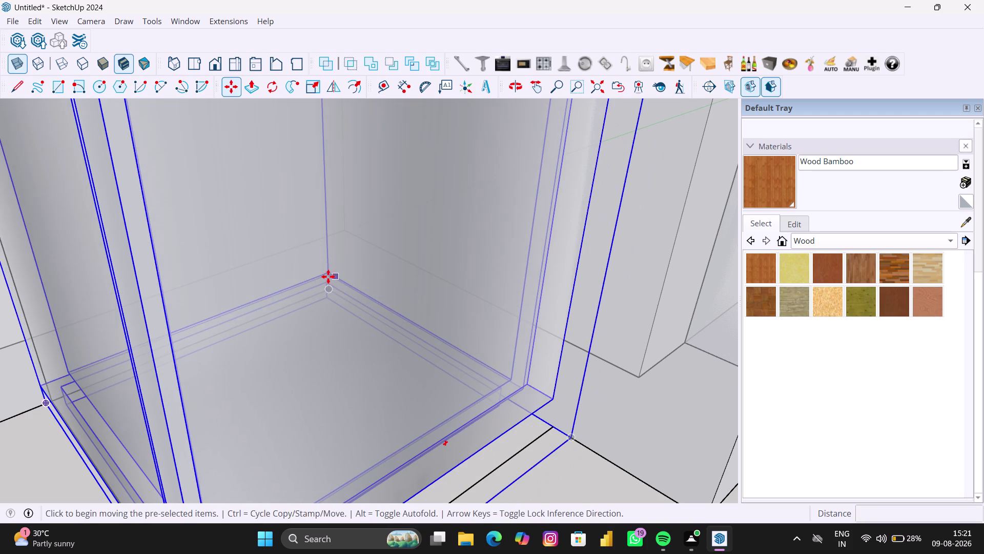
scroll(up, 3)
scroll(up, 3)
scroll(up, 3)
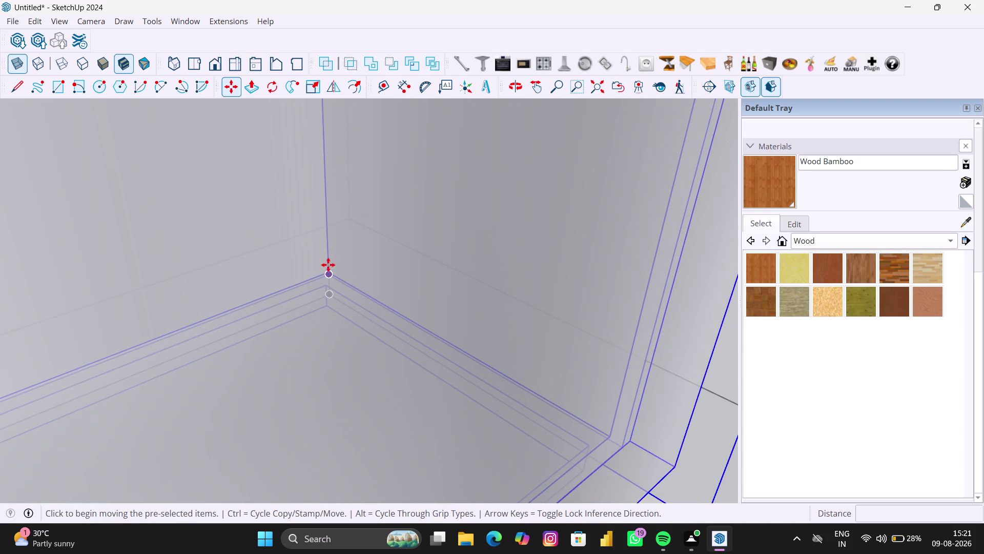
scroll(up, 3)
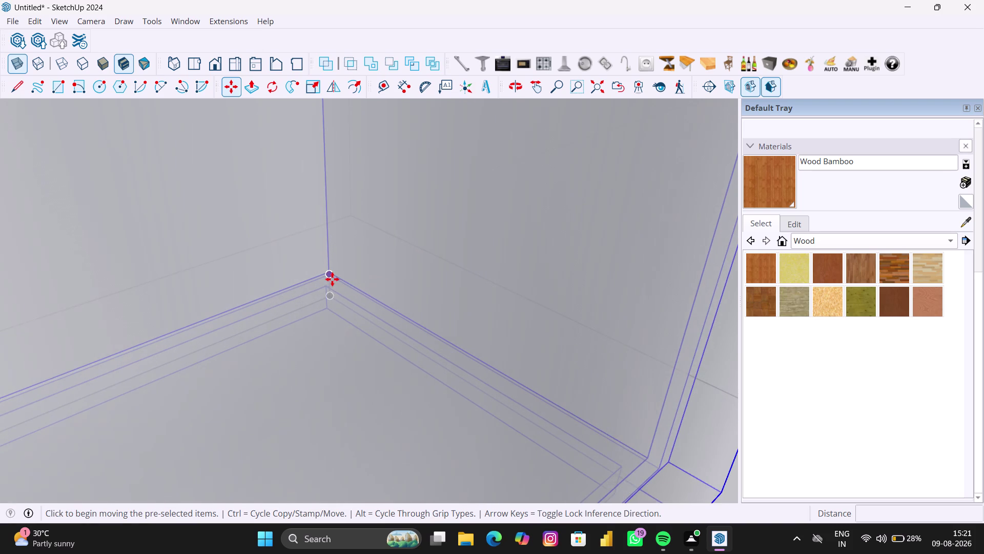
scroll(up, 3)
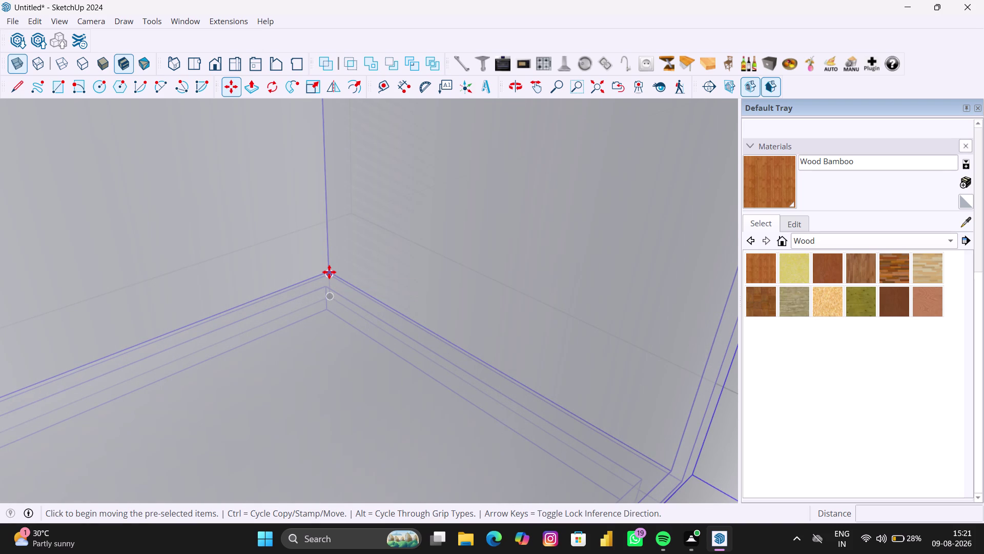
scroll(up, 3)
scroll(up, 3)
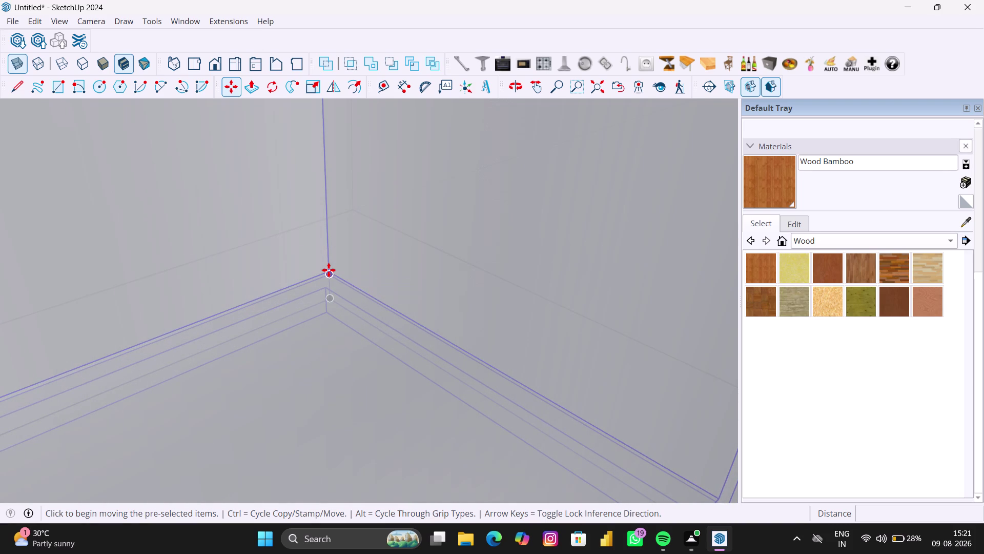
click(328, 273)
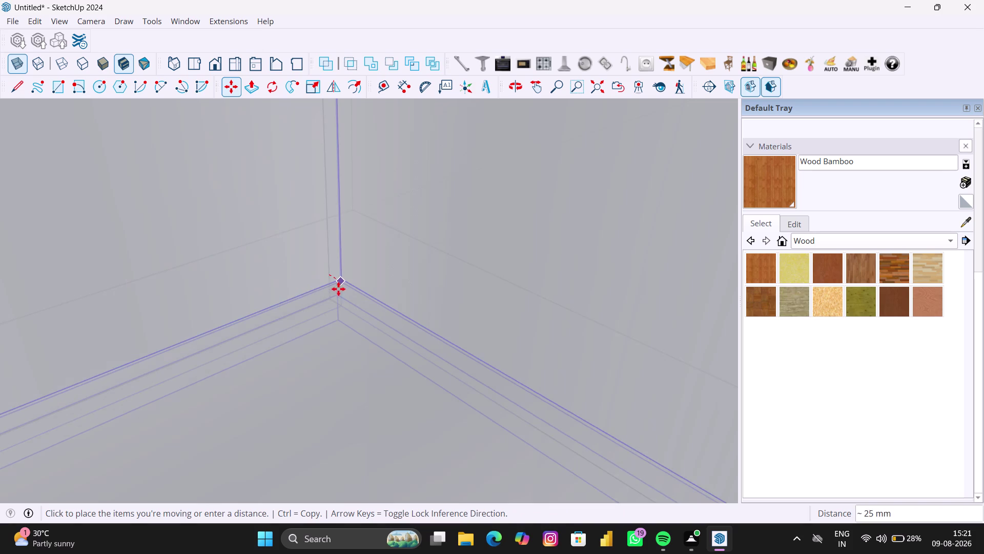
scroll(down, 3)
scroll(down, 3)
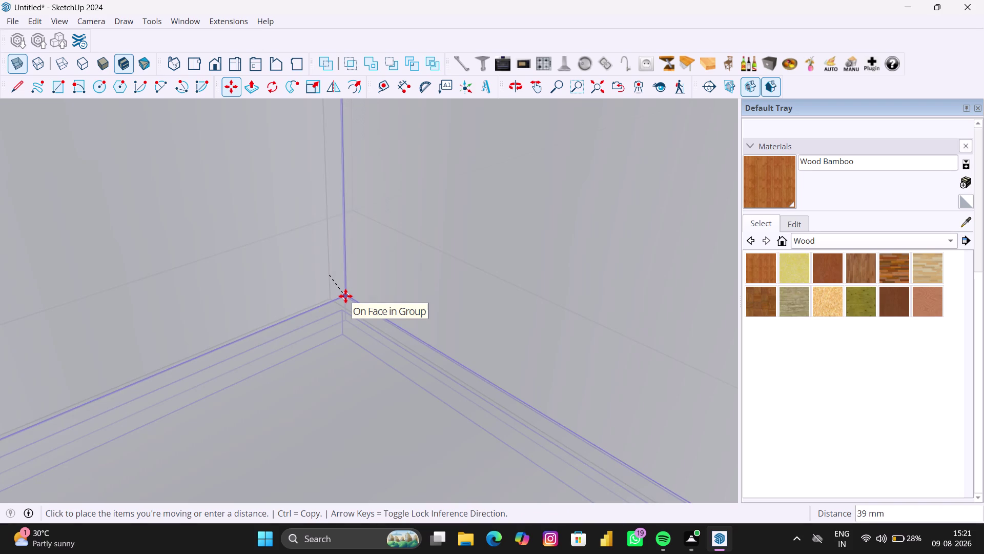
key(space)
scroll(up, 3)
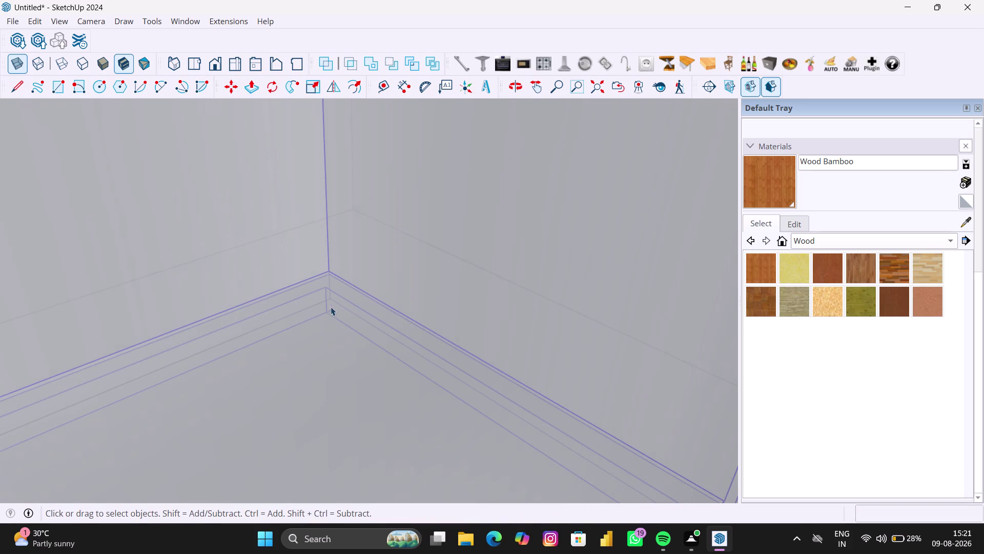
middle_drag(335, 298, 328, 300)
scroll(down, 3)
scroll(down, 3)
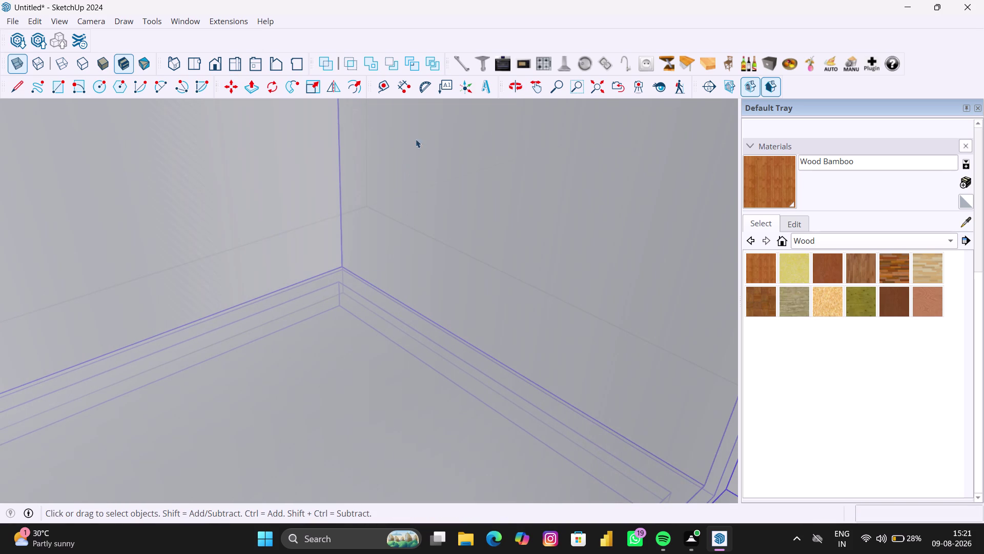
click(598, 91)
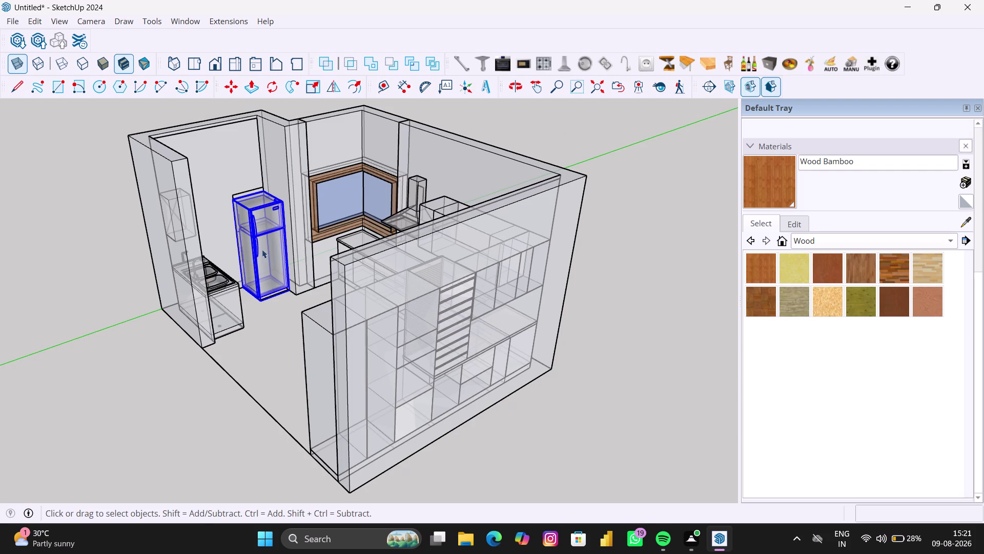
Move the refrigerator 3" from its inner corner.
middle_click(258, 250)
scroll(up, 3)
middle_drag(259, 281, 269, 292)
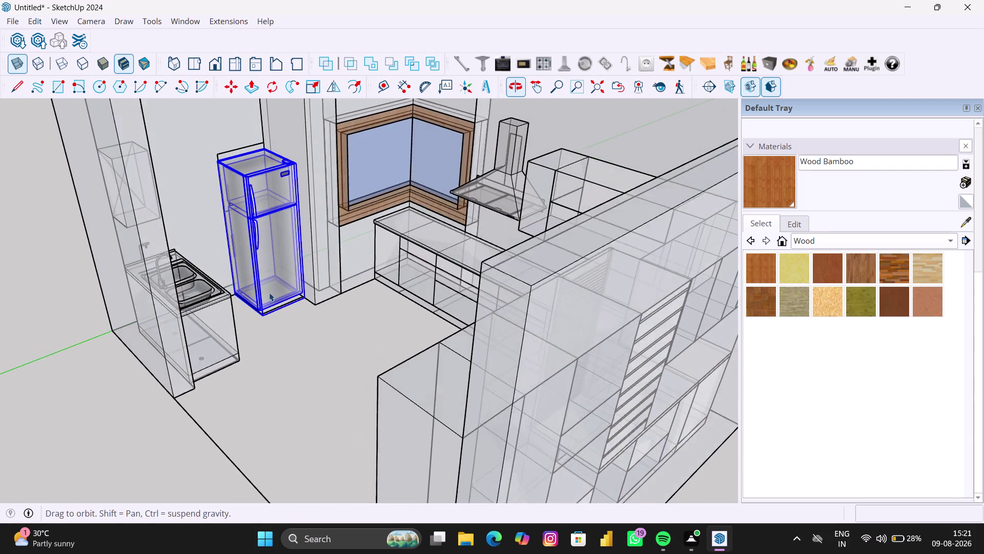
scroll(down, 3)
middle_drag(286, 287, 275, 346)
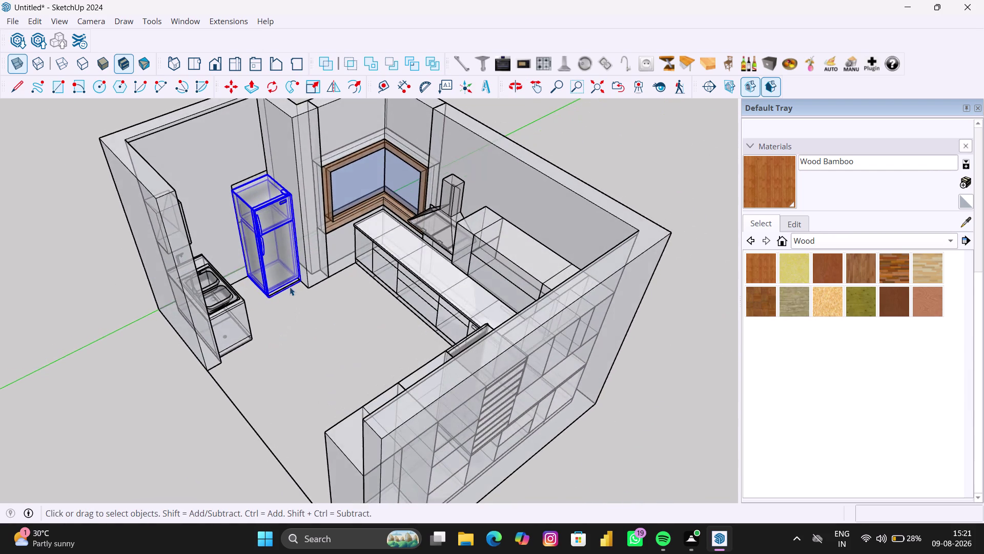
scroll(up, 3)
scroll(up, 3)
scroll(up, 3)
scroll(up, 3)
middle_click(271, 232)
scroll(up, 3)
middle_drag(262, 237, 269, 193)
middle_drag(277, 335, 268, 307)
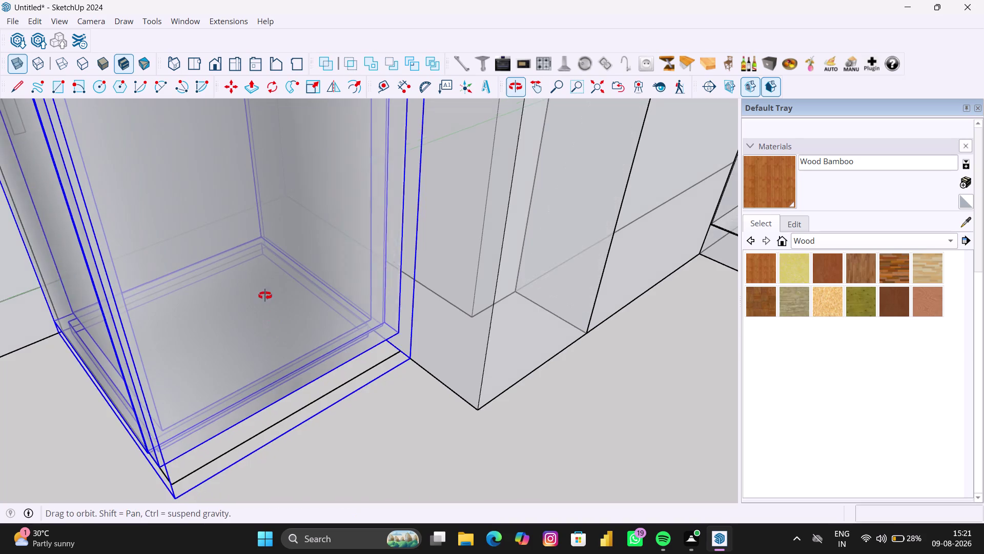
middle_drag(268, 306, 234, 226)
scroll(up, 3)
scroll(up, 3)
middle_drag(287, 292, 269, 290)
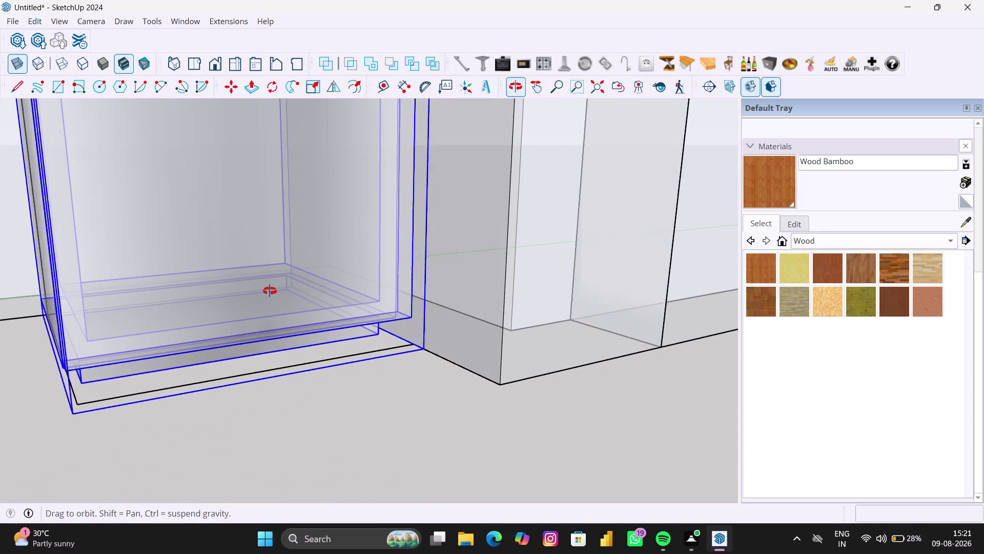
key(m)
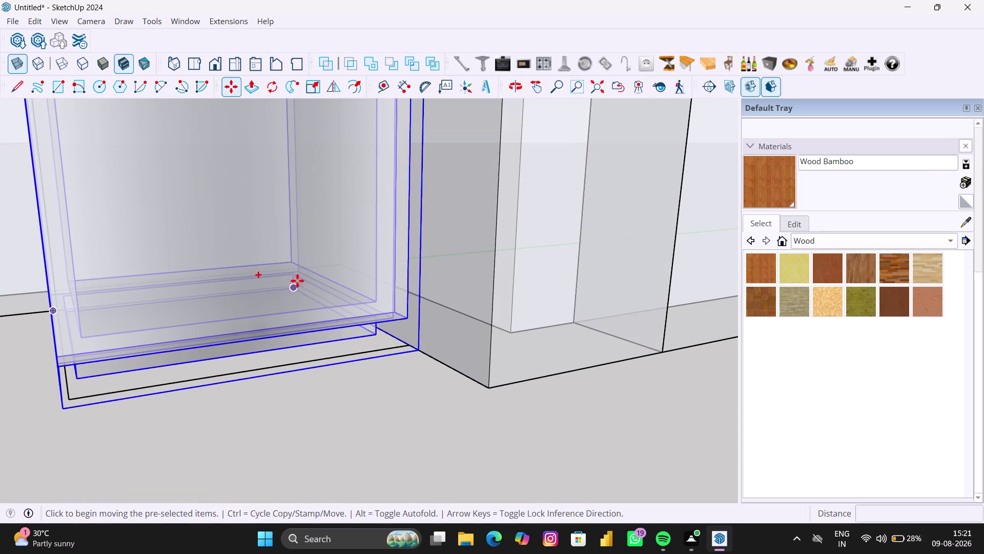
scroll(up, 3)
scroll(up, 3)
middle_drag(289, 282, 280, 308)
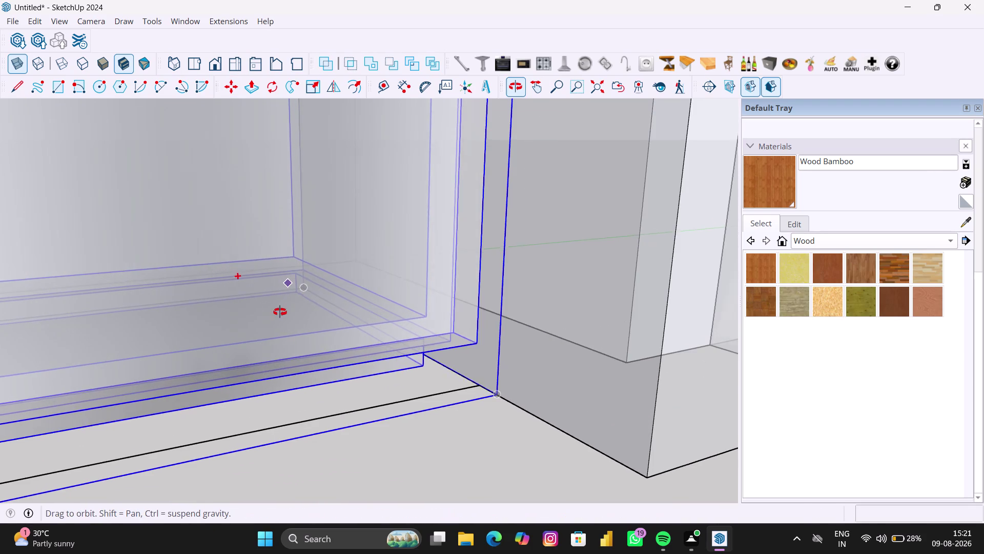
middle_drag(280, 308, 280, 314)
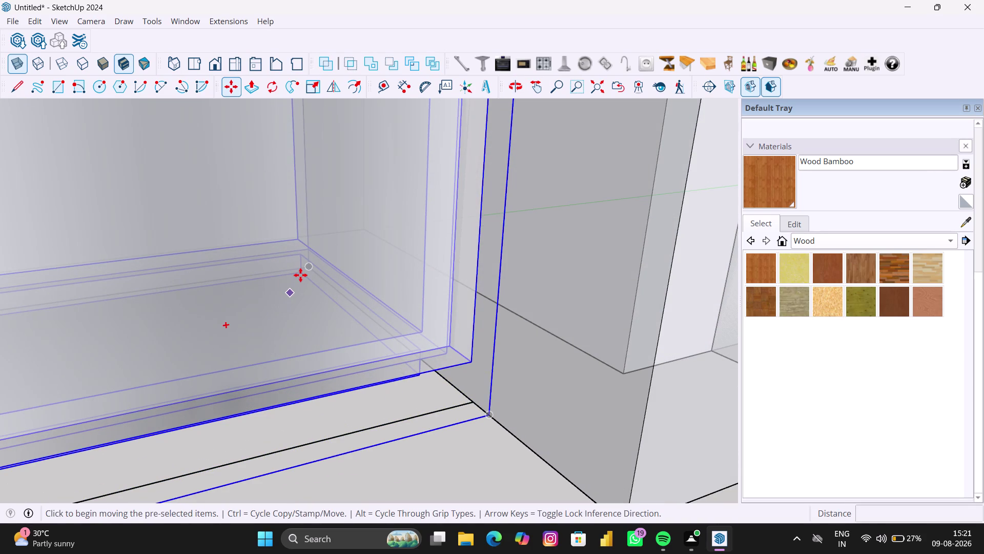
click(300, 275)
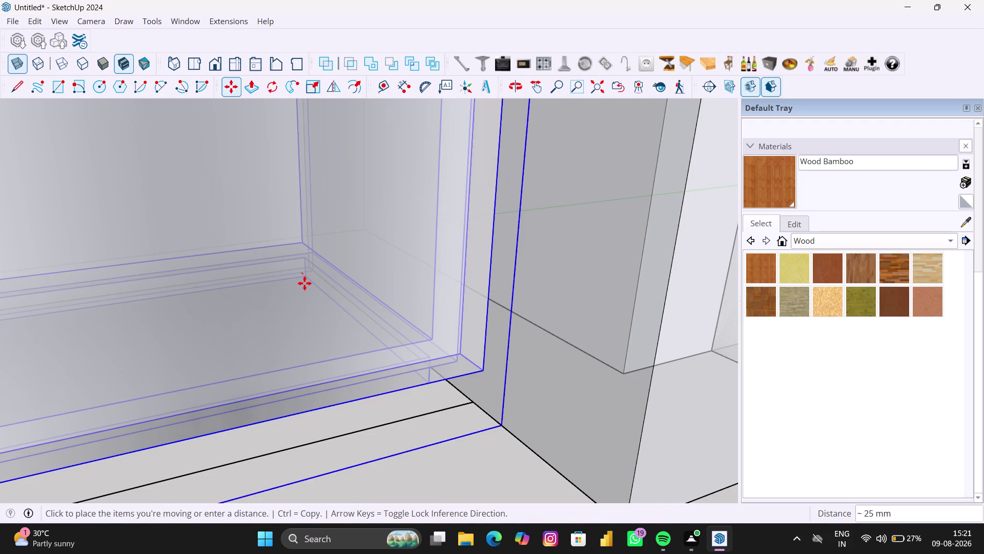
text(3)
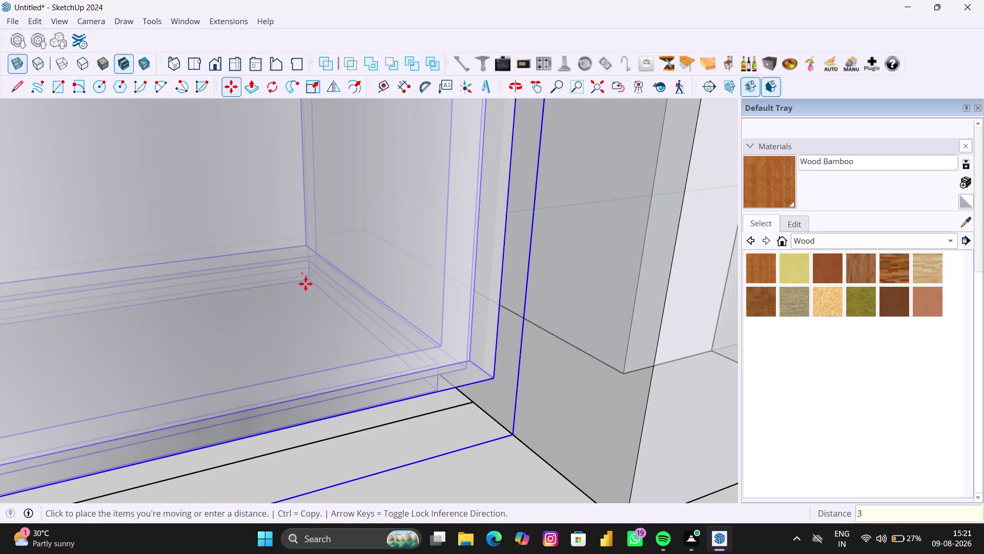
text(")
key(Return)
Move the refrigerator a further 1" from its bottom corner.
scroll(down, 3)
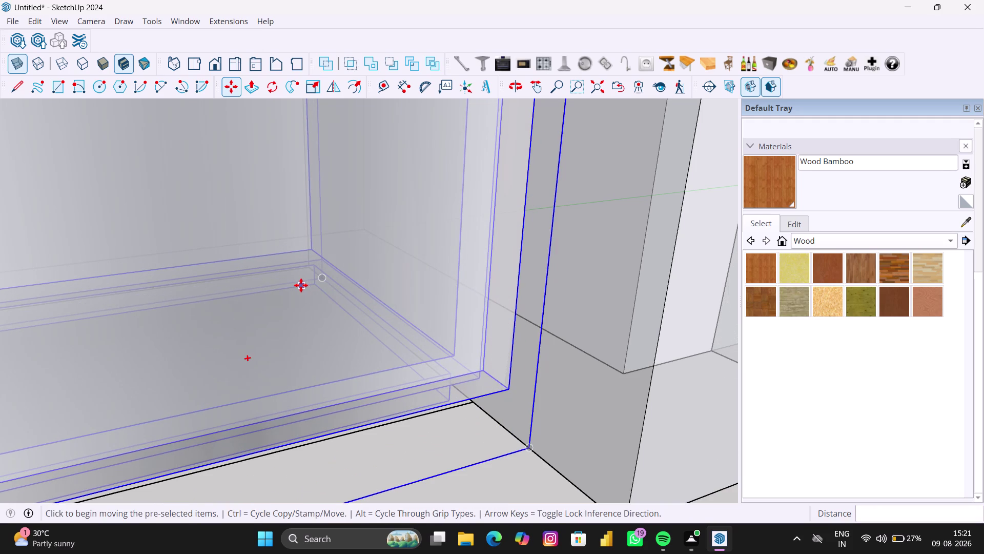
scroll(down, 3)
middle_drag(369, 329, 311, 317)
scroll(up, 3)
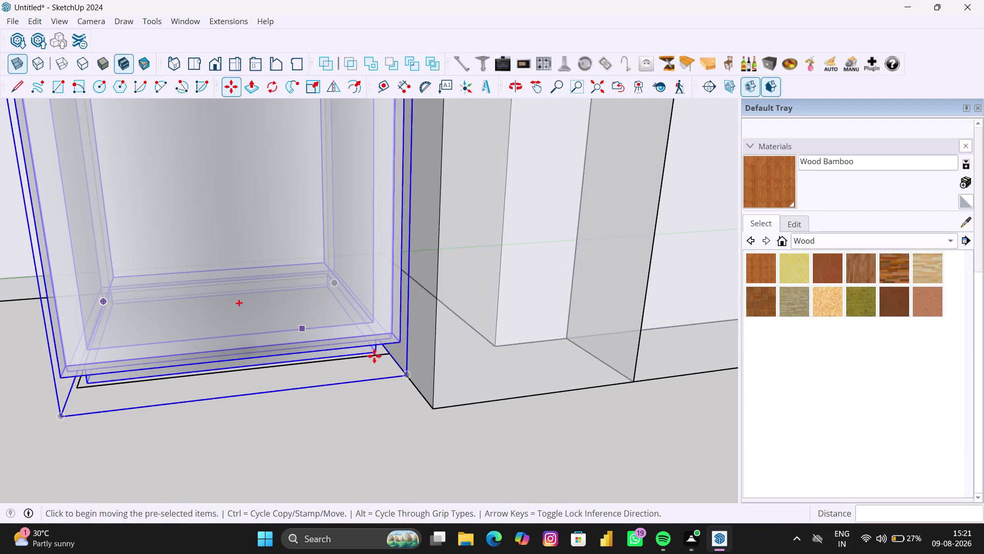
scroll(up, 3)
scroll(up, 3)
middle_drag(387, 355, 368, 347)
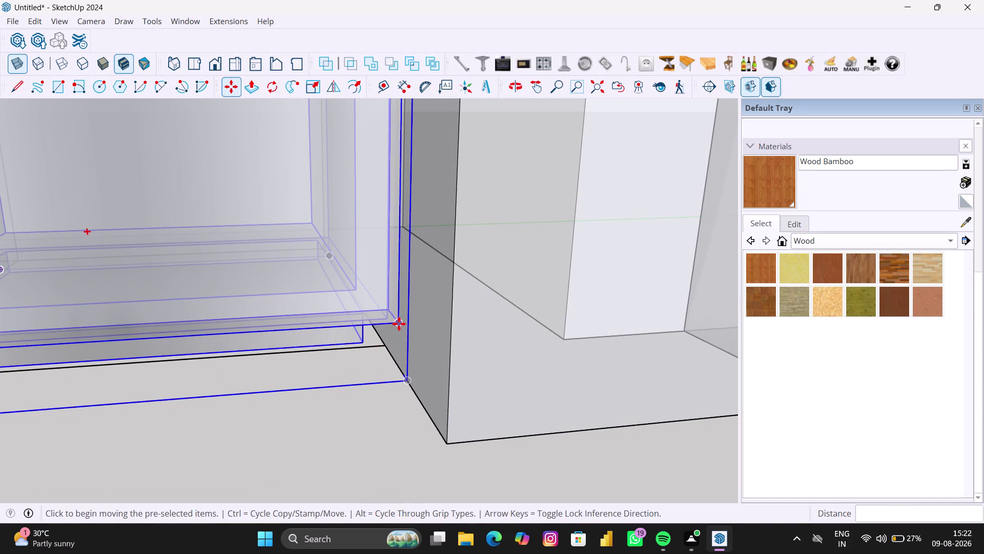
click(399, 324)
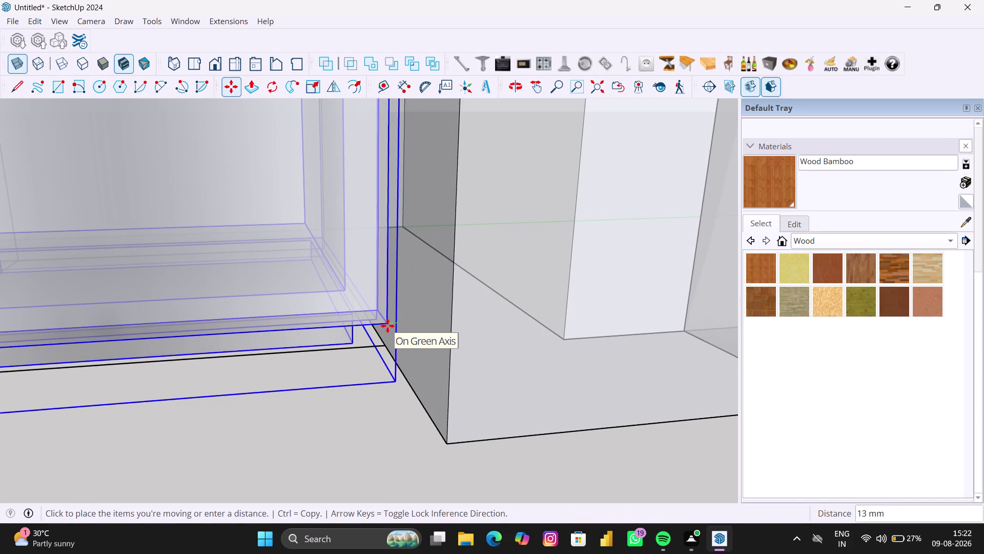
text(1")
key(Return)
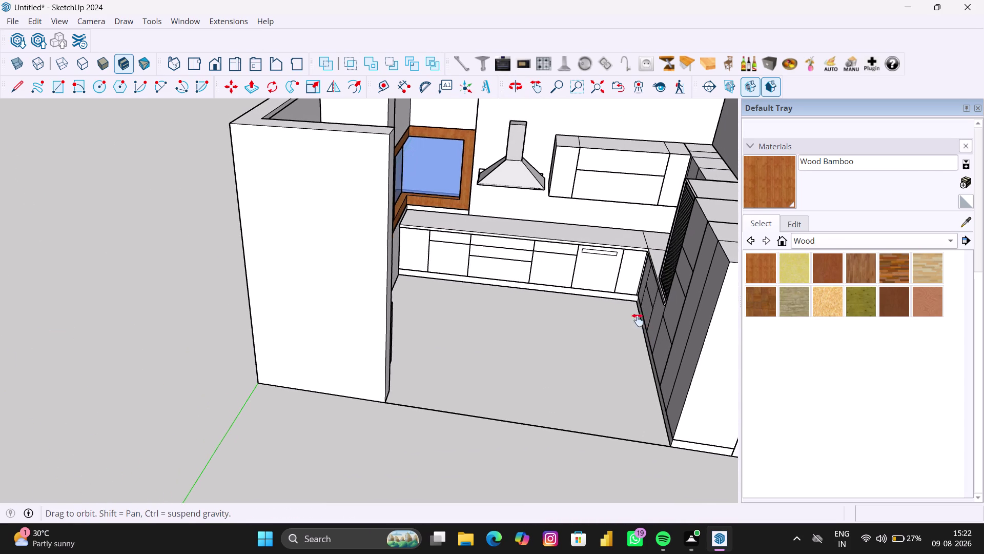
middle_drag(639, 321, 515, 296)
middle_drag(561, 274, 600, 269)
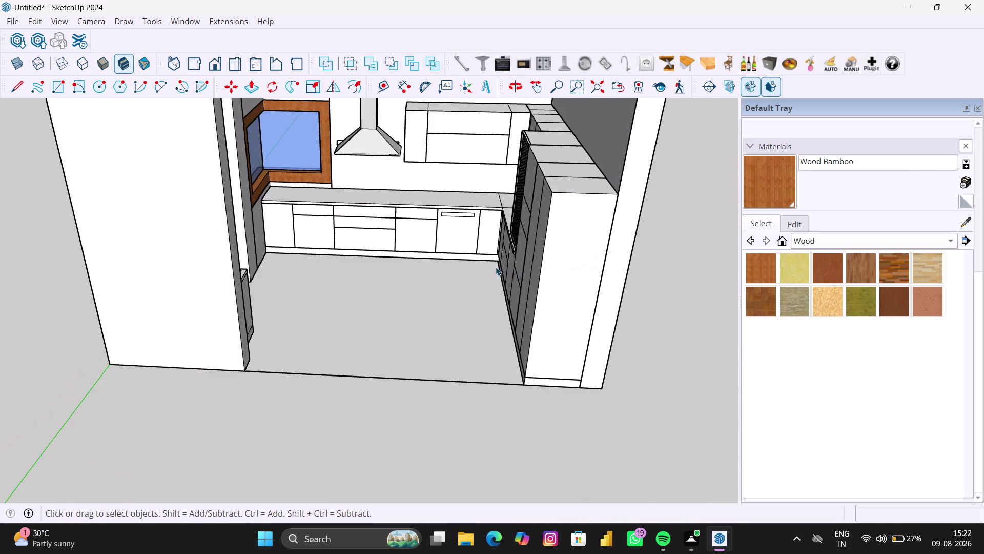
scroll(up, 3)
scroll(up, 3)
Open the base cabinet group and select the plinth strip's faces.
click(454, 249)
double_click(450, 254)
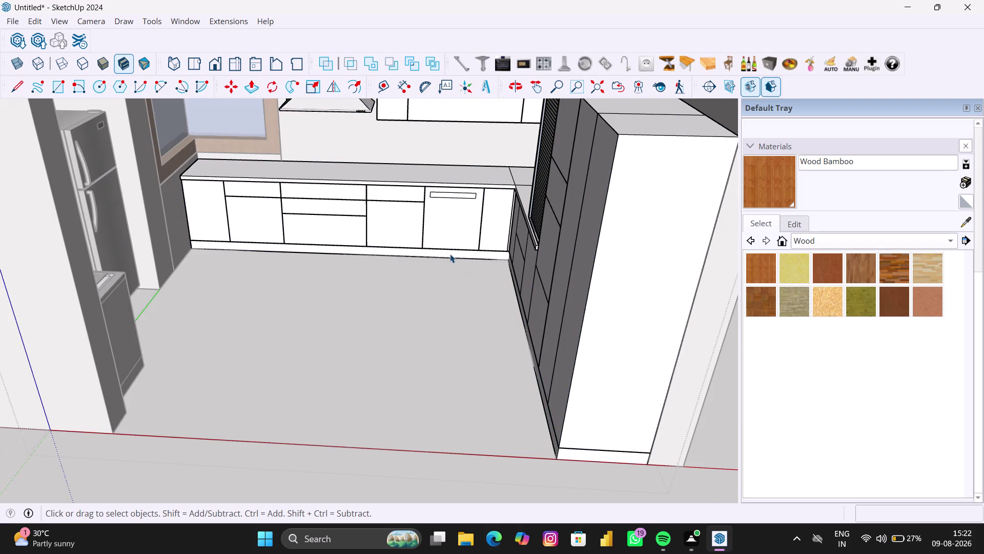
click(446, 254)
double_click(446, 254)
click(446, 254)
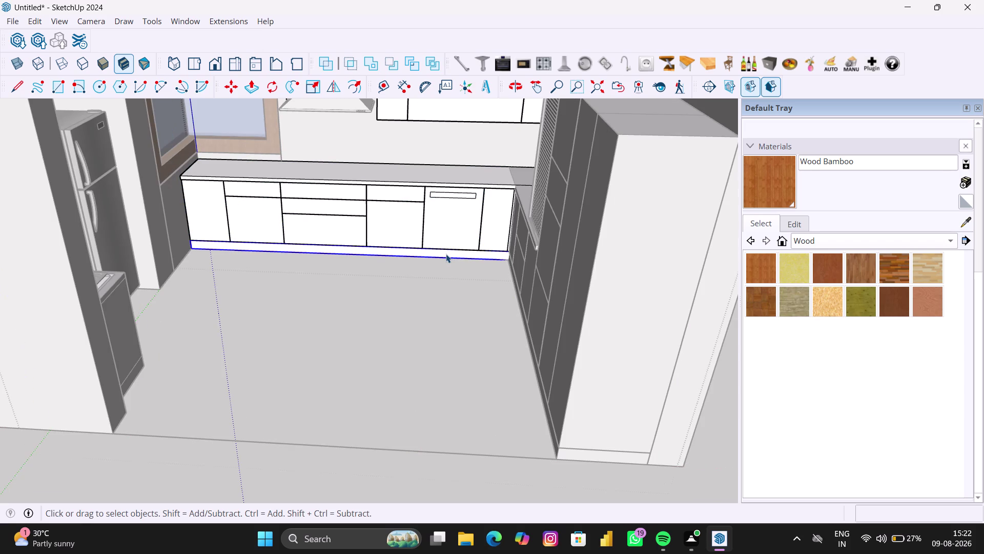
scroll(up, 3)
double_click(454, 255)
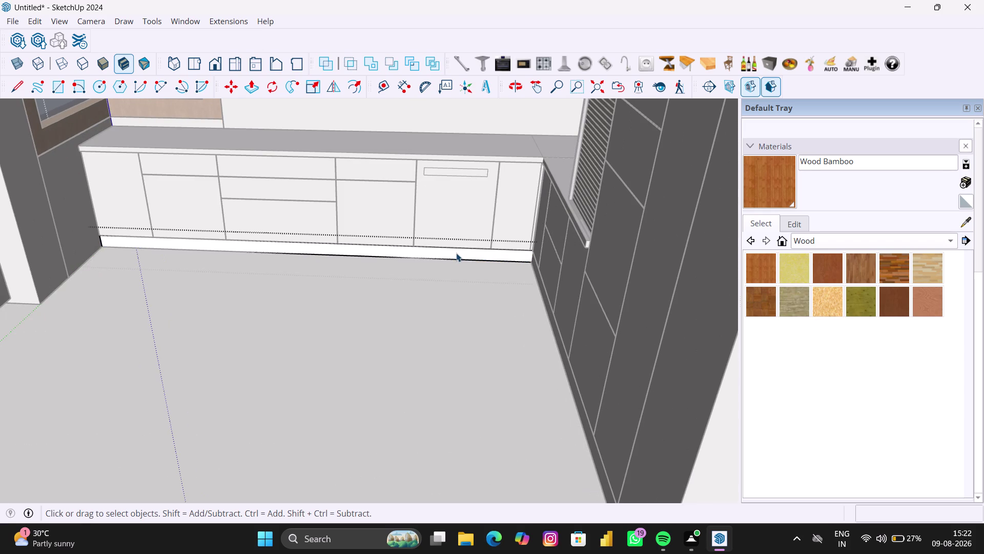
click(456, 253)
click(830, 242)
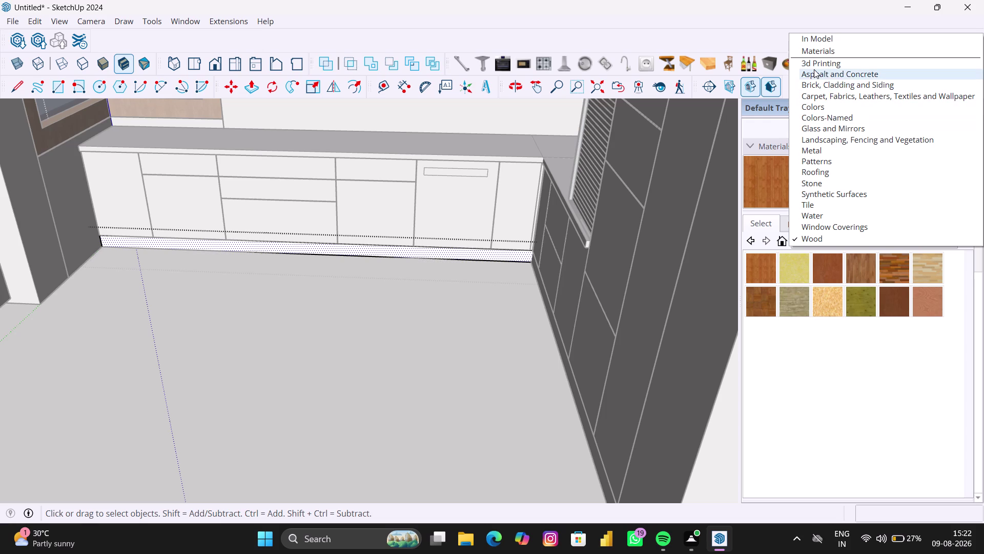
Paint the plinth with Resin Blue from the 3d Printing collection.
click(828, 64)
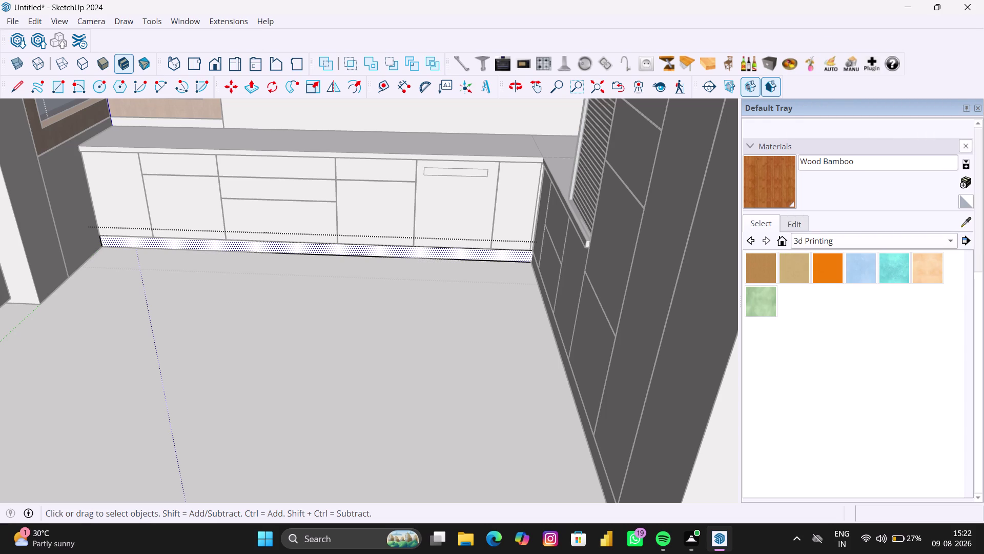
click(868, 267)
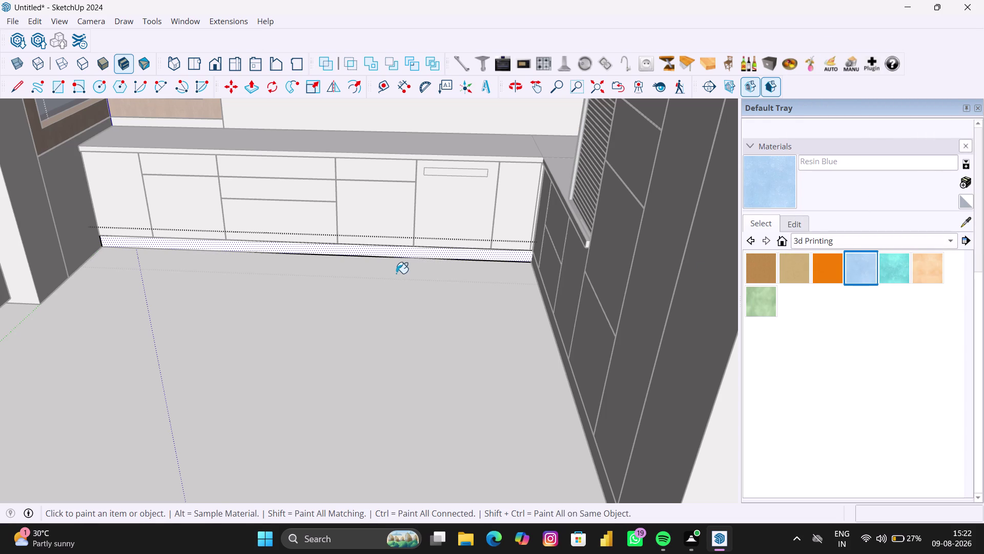
scroll(up, 3)
click(394, 251)
scroll(down, 3)
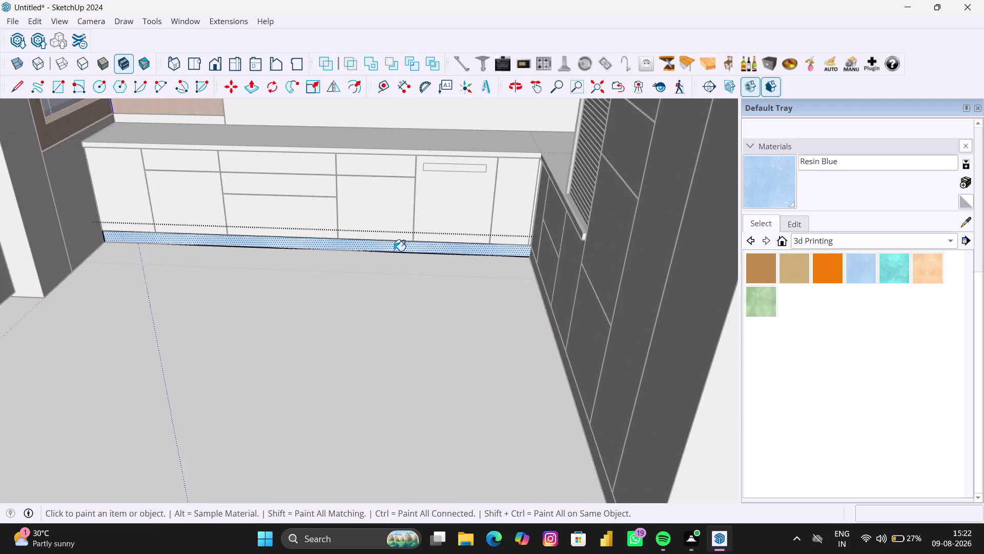
scroll(down, 3)
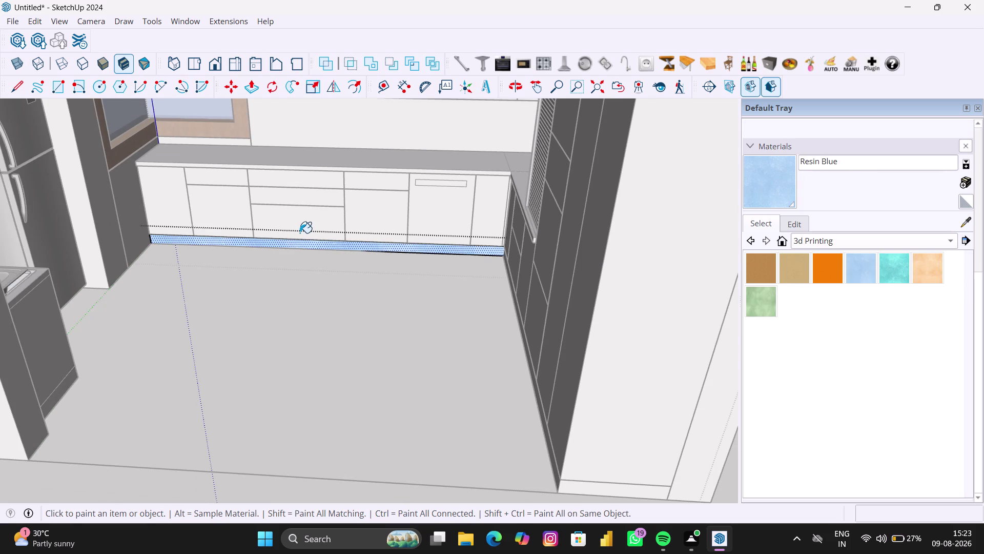
key(space)
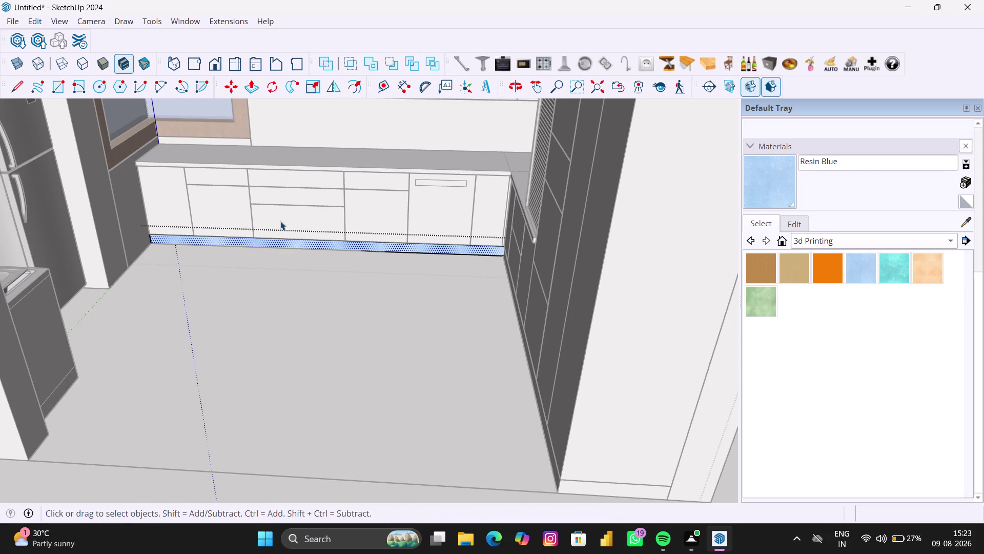
Exit the plinth group, select the back countertop and open the material collections list.
click(277, 227)
click(262, 289)
scroll(down, 3)
scroll(up, 3)
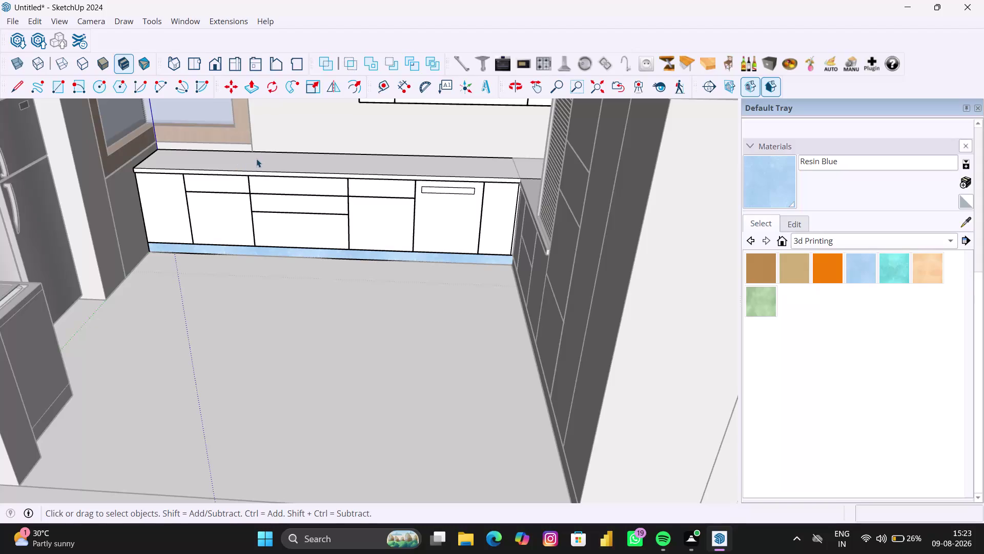
click(256, 158)
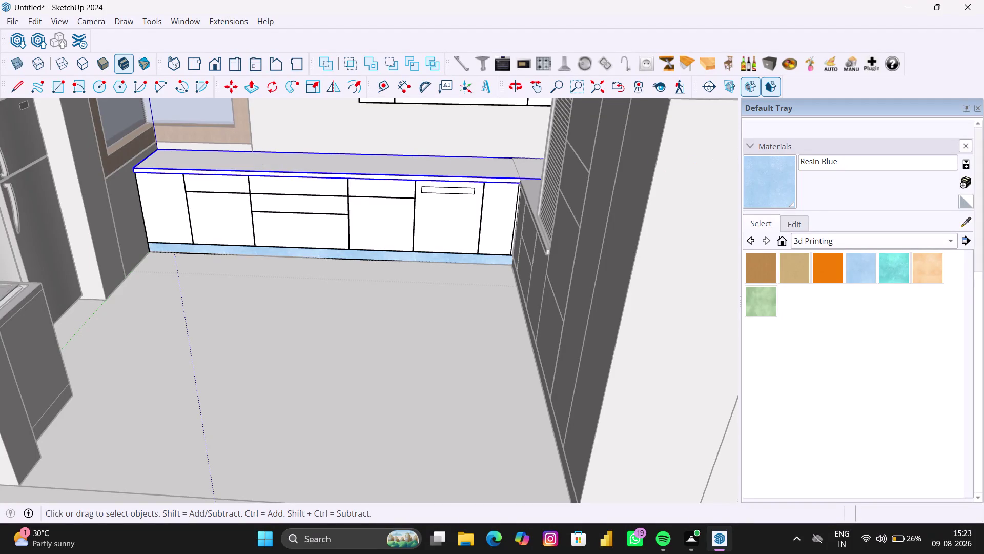
click(818, 239)
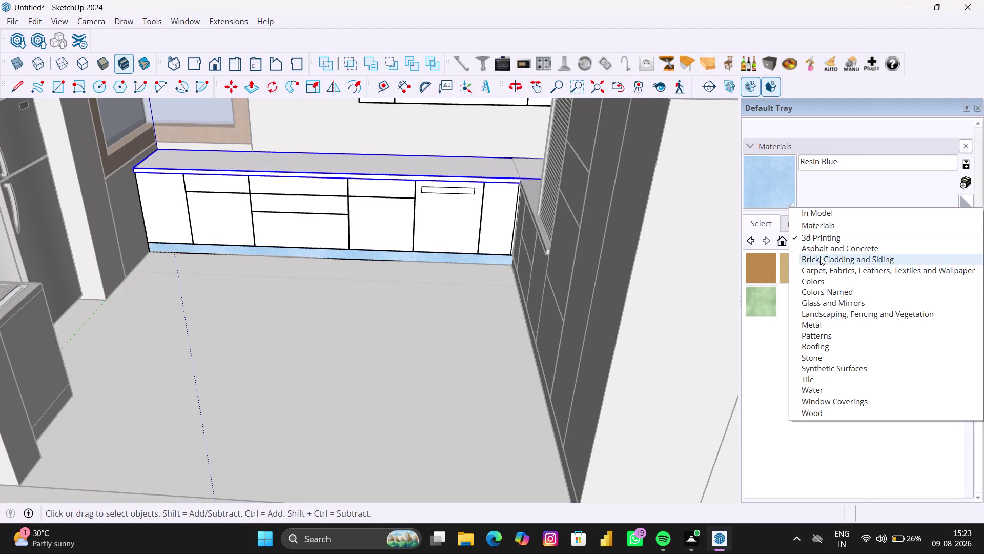
Paint the back countertop with Blacktop New from Asphalt and Concrete.
click(823, 250)
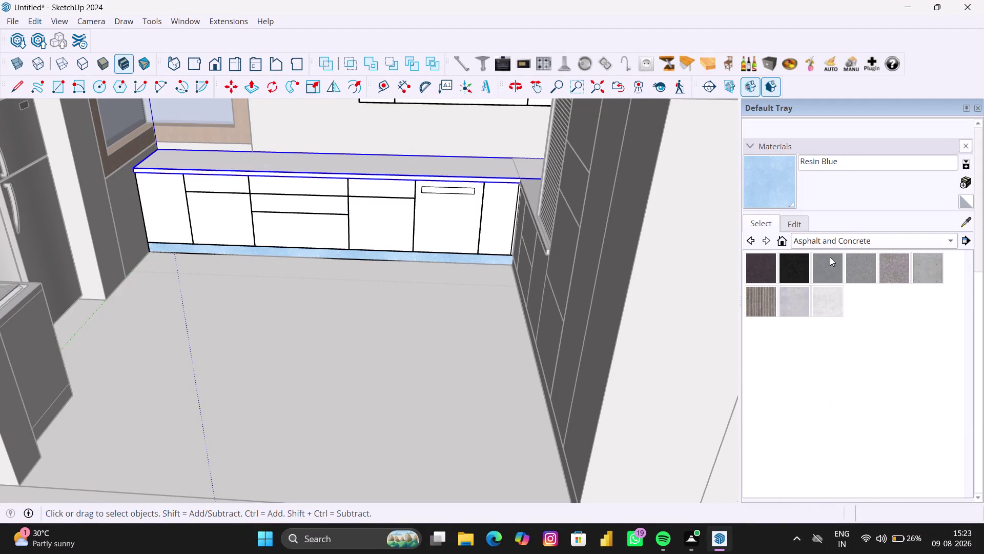
click(785, 276)
click(239, 156)
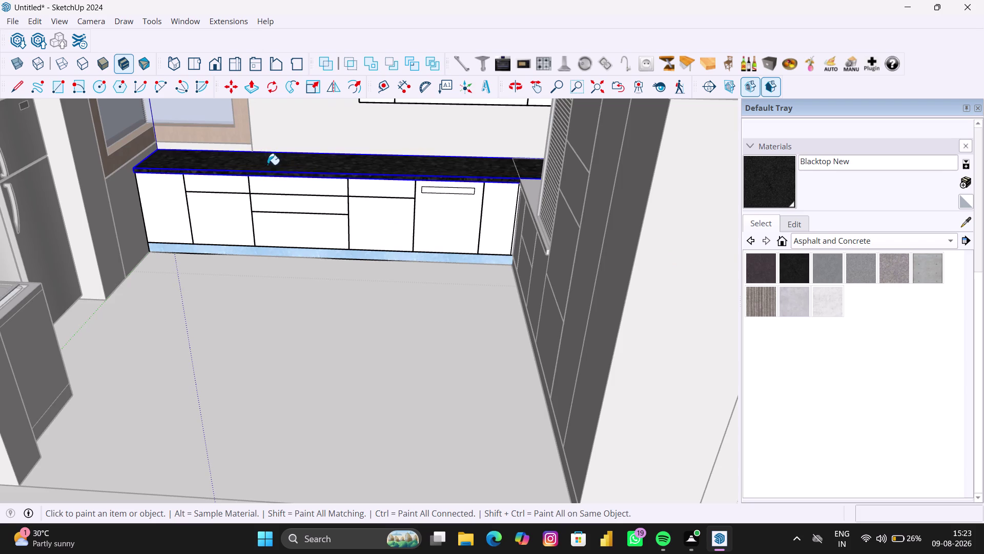
scroll(down, 3)
middle_drag(400, 194, 587, 209)
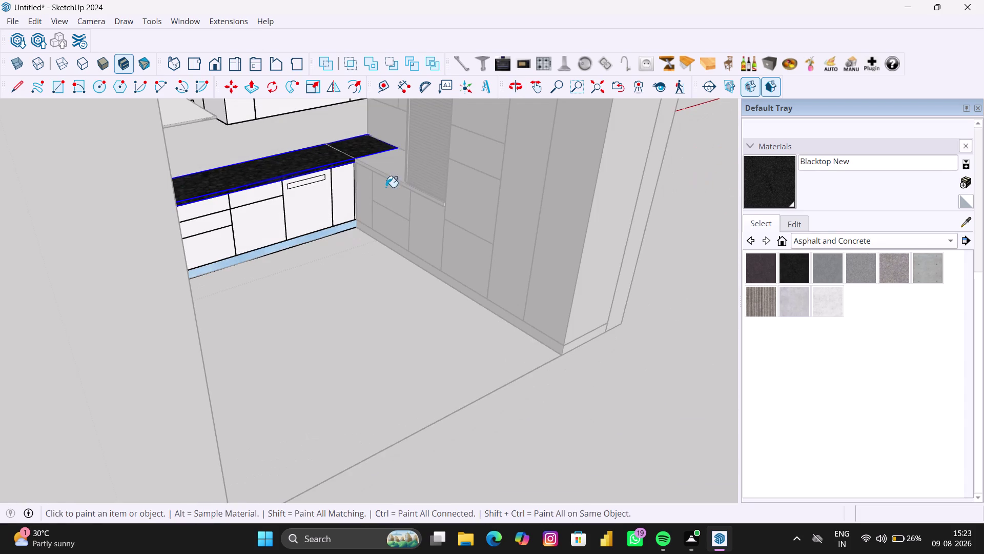
Enter the corner unit group and paint its countertop Blacktop New.
key(space)
click(385, 166)
click(385, 166)
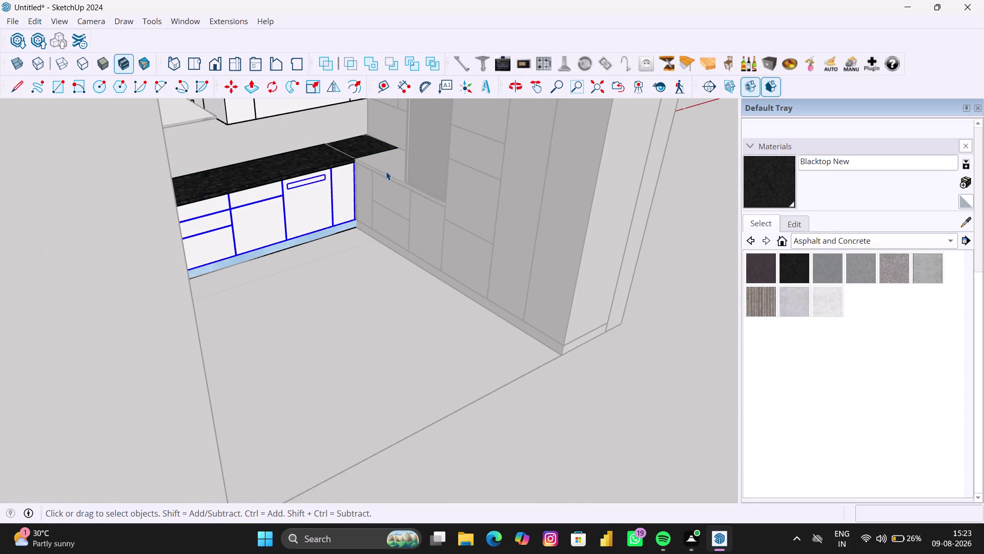
click(681, 346)
scroll(up, 3)
click(380, 169)
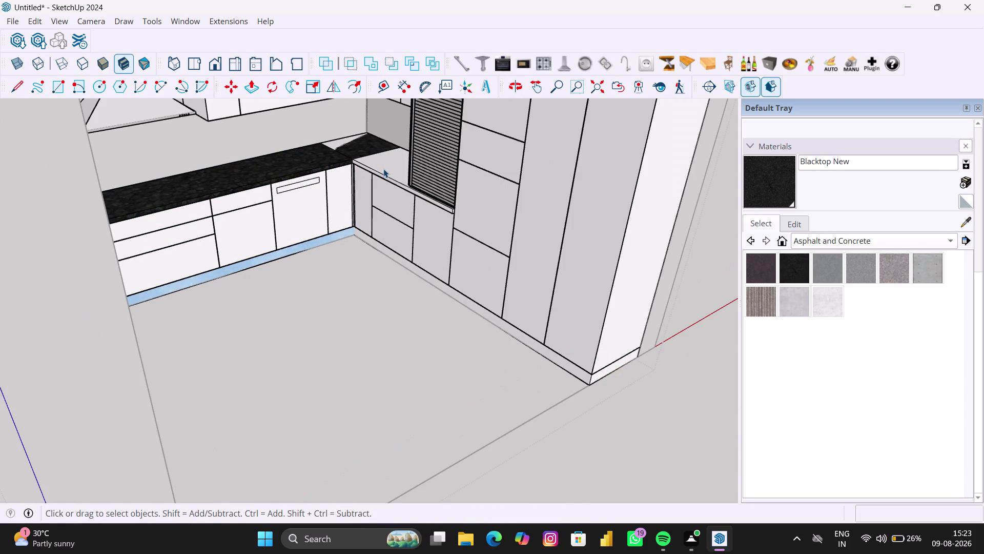
double_click(384, 168)
click(386, 168)
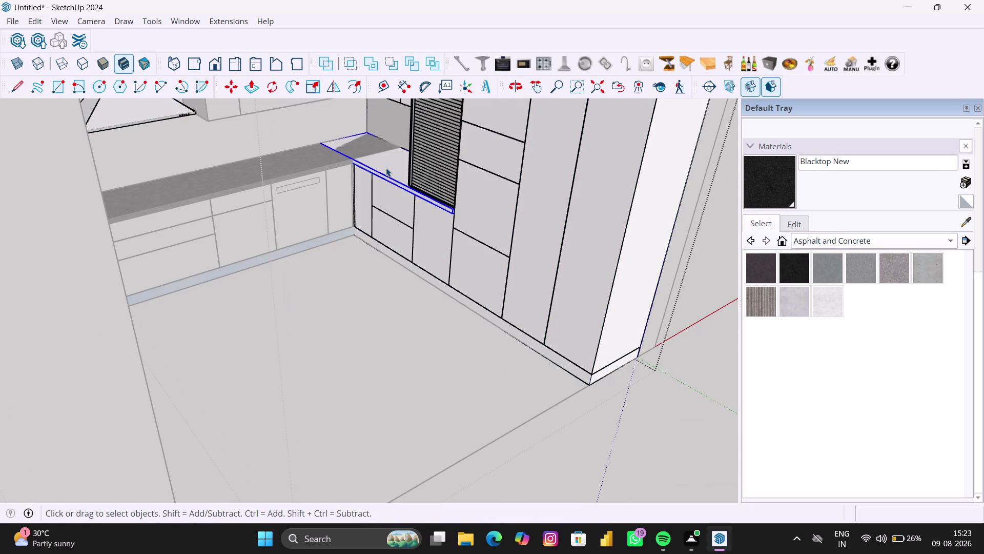
click(774, 200)
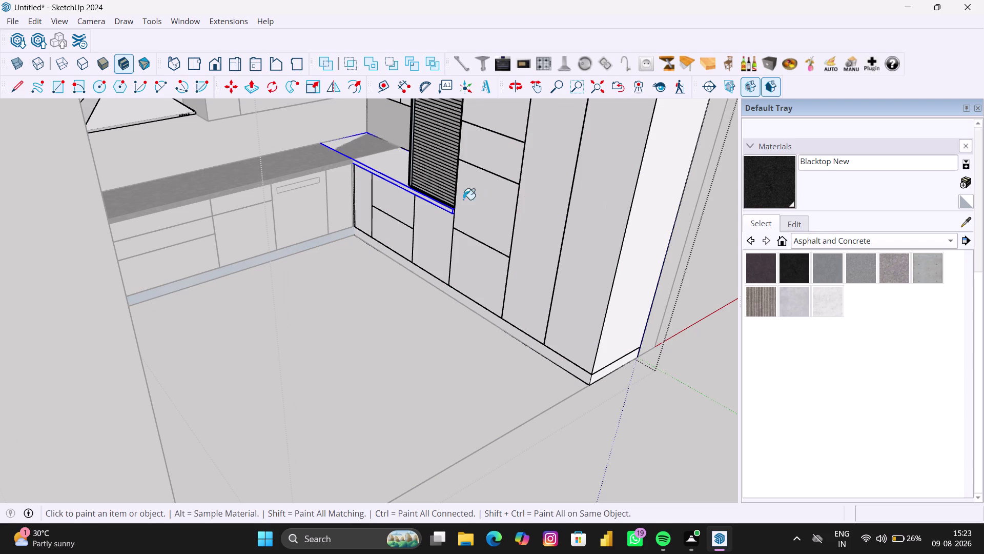
click(396, 170)
Leave the corner unit group and orbit out to view the whole kitchen.
scroll(down, 3)
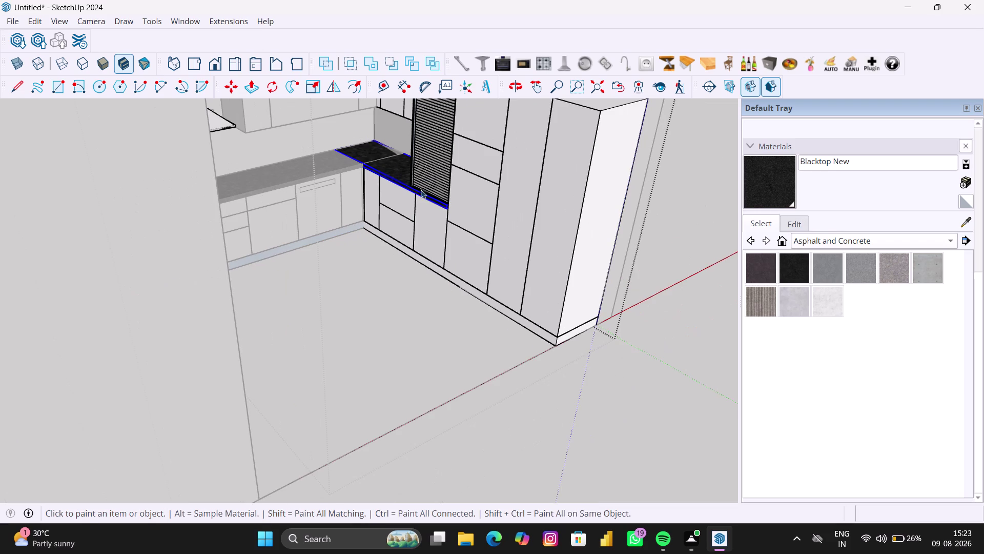
key(space)
click(593, 337)
click(608, 389)
scroll(down, 3)
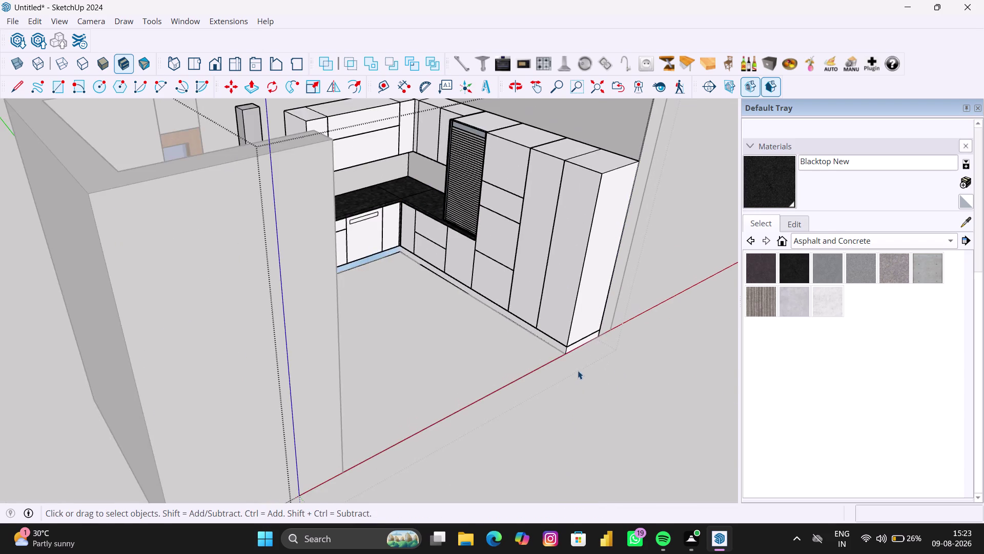
middle_drag(562, 363, 421, 301)
scroll(up, 3)
scroll(up, 3)
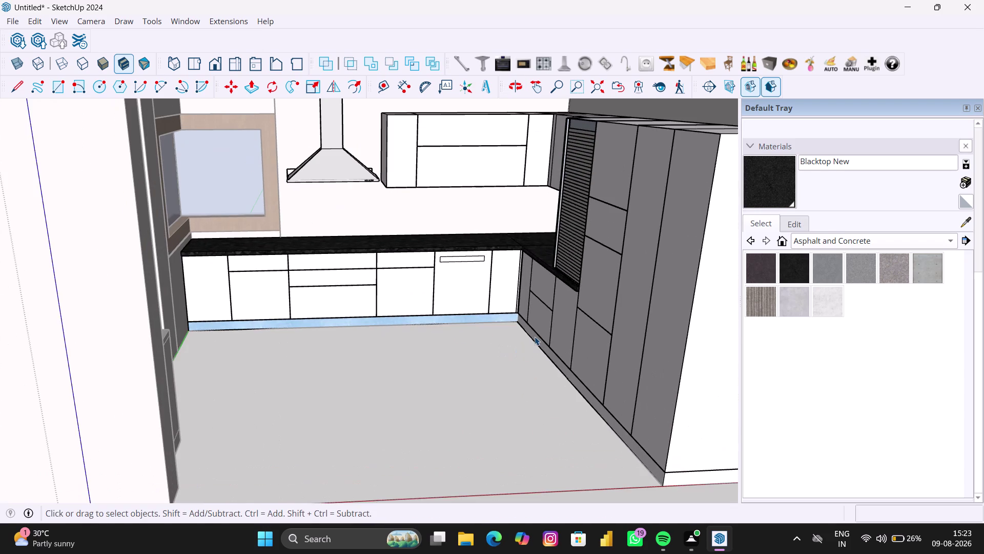
Enter the back base cabinet group and its fronts, selecting the leftmost door face.
middle_drag(533, 336, 494, 340)
click(232, 295)
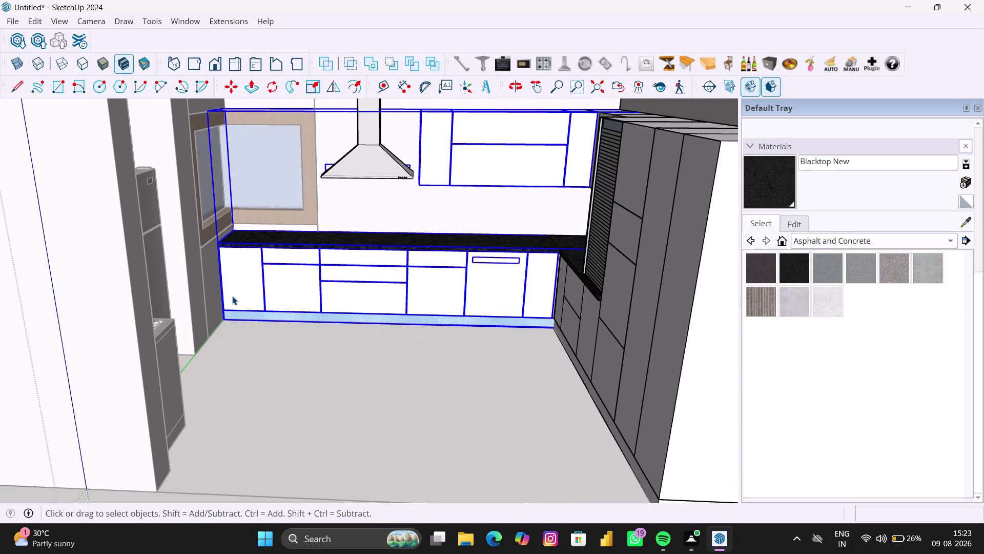
scroll(up, 3)
key(space)
click(253, 288)
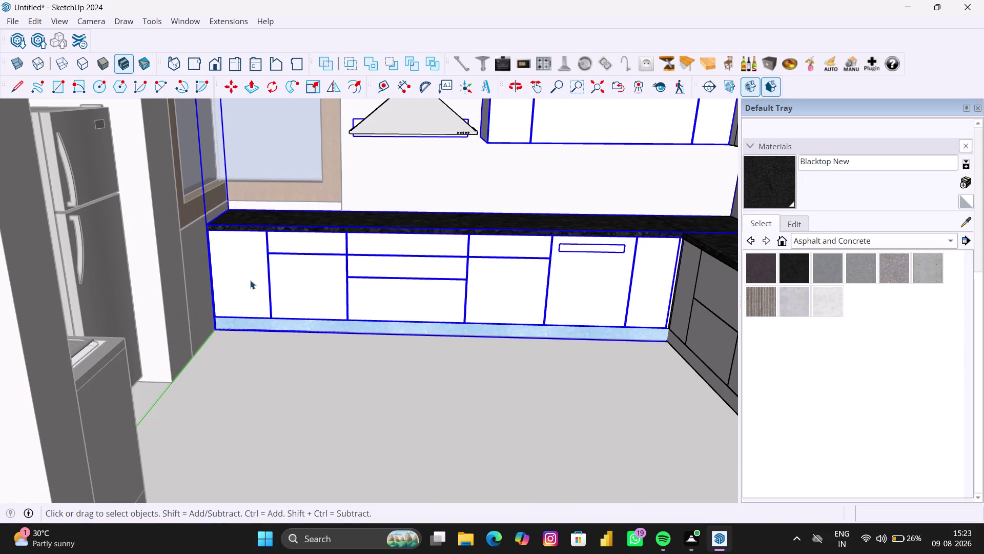
double_click(250, 276)
click(248, 274)
scroll(up, 3)
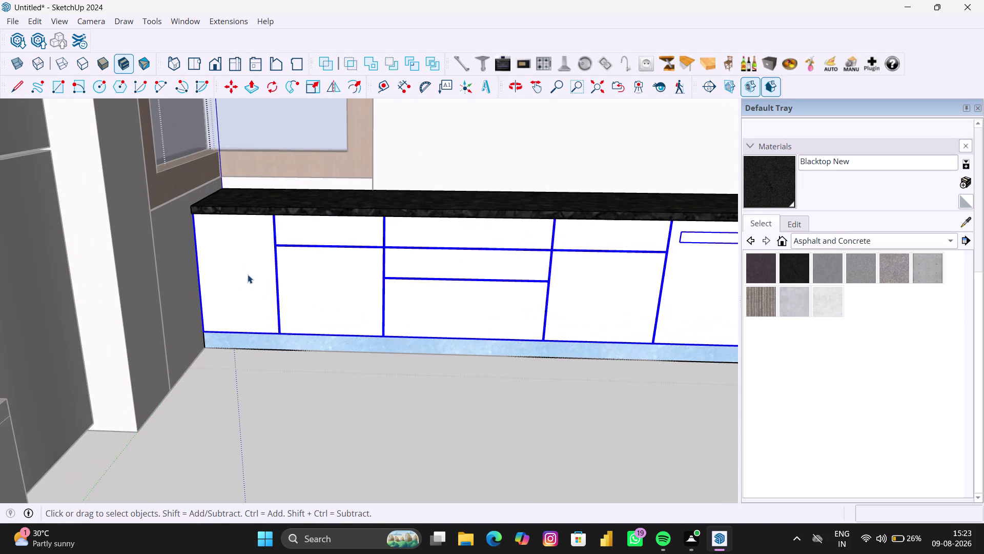
double_click(247, 274)
click(257, 270)
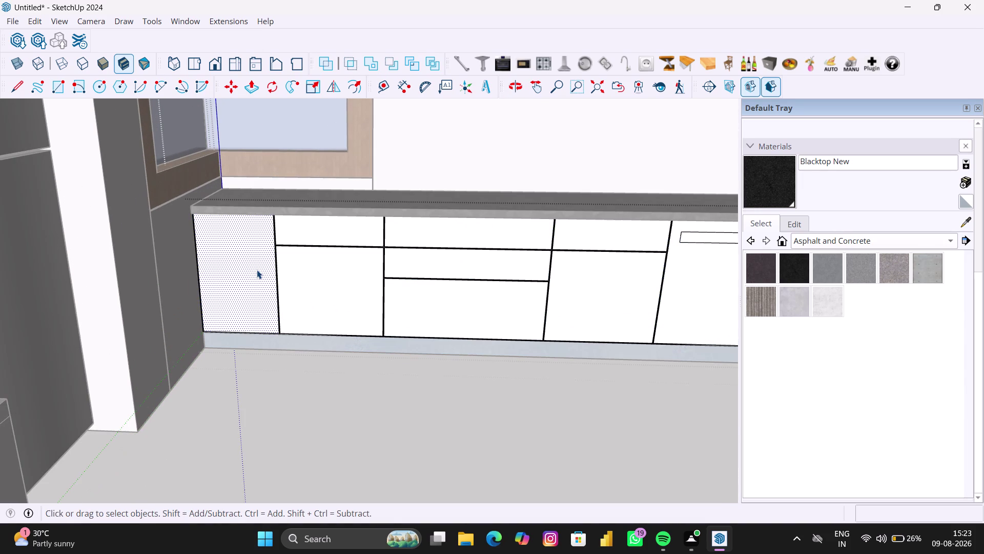
Push/Pull the leftmost base door out 18 mm.
key(p)
click(257, 269)
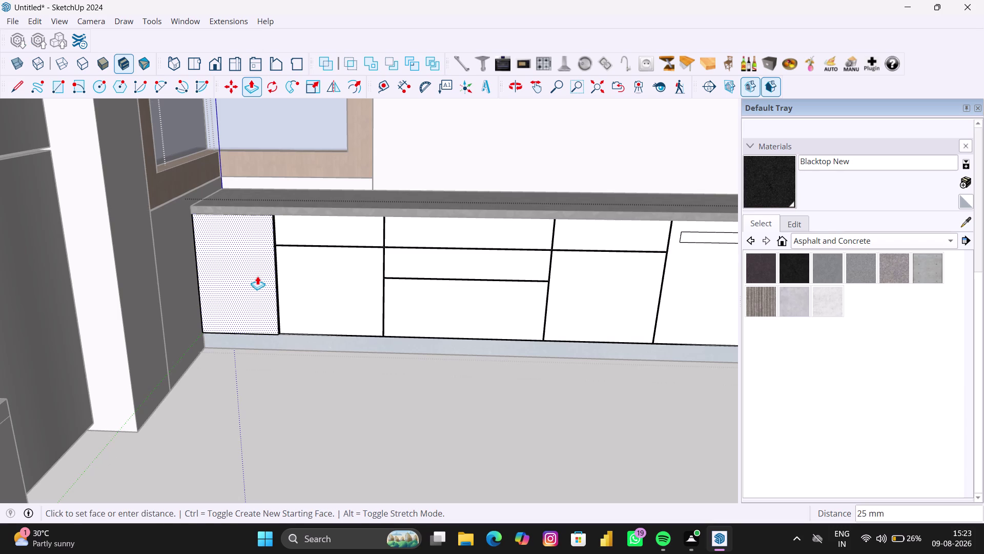
text(18)
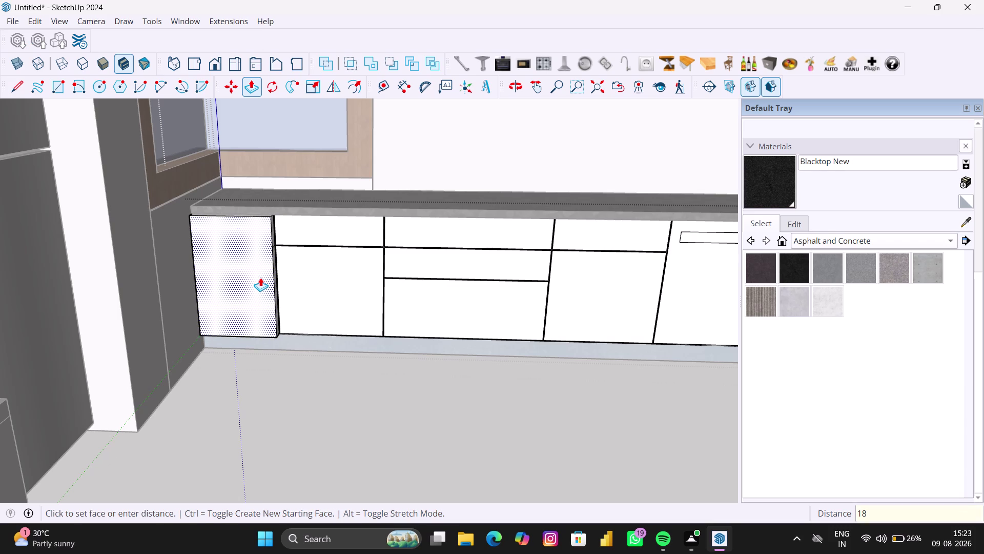
text(MM)
key(Return)
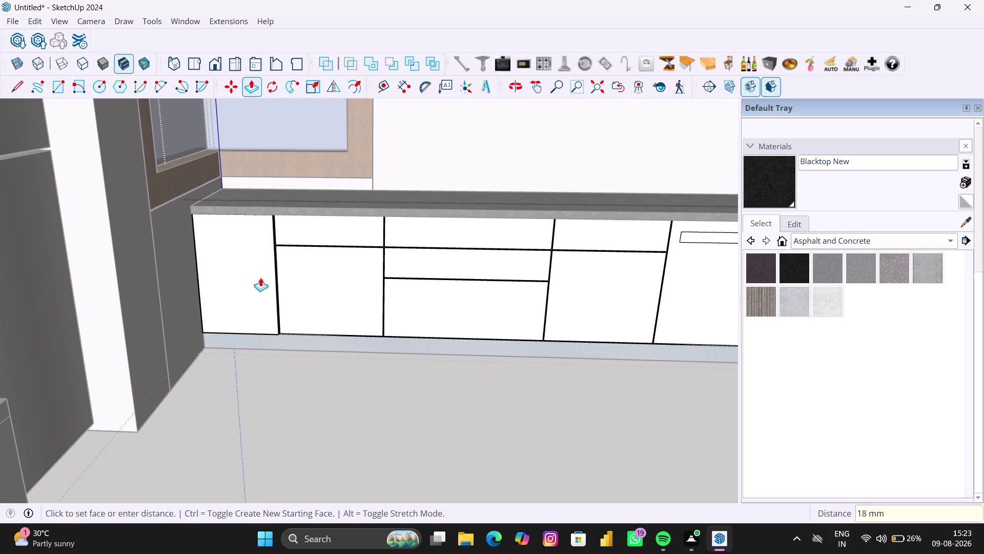
Repeat the 18 mm pull on the top, middle and lower drawers and right base door.
double_click(306, 280)
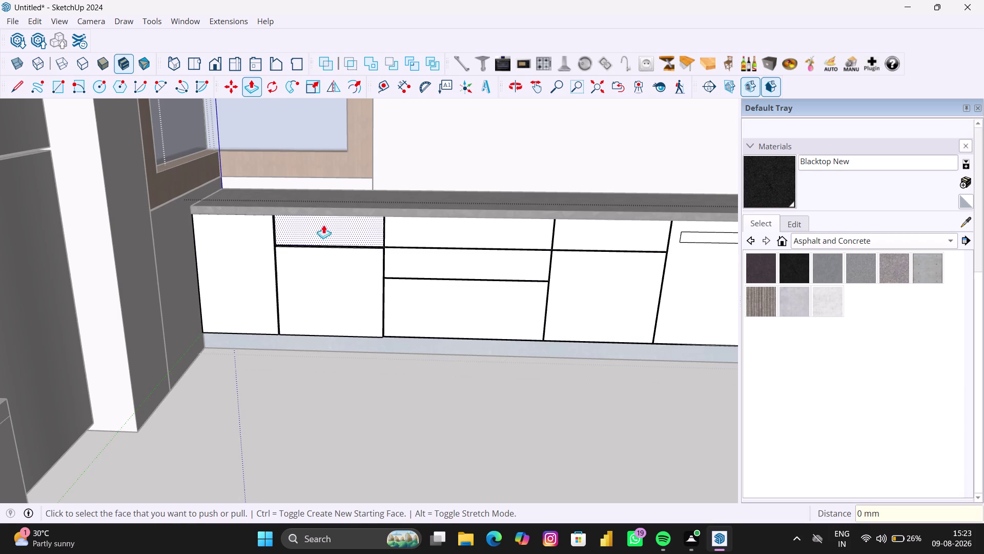
double_click(328, 225)
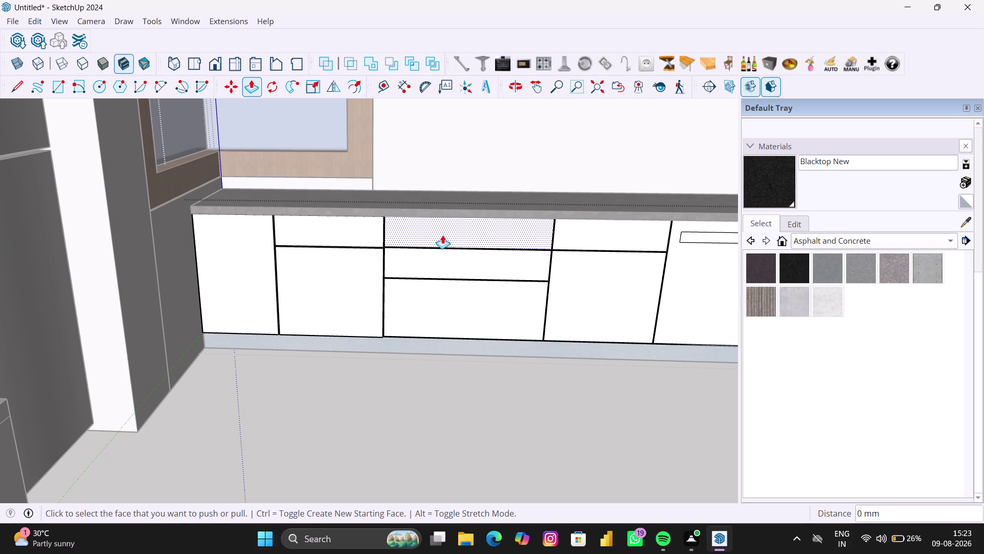
double_click(442, 235)
click(441, 260)
click(441, 259)
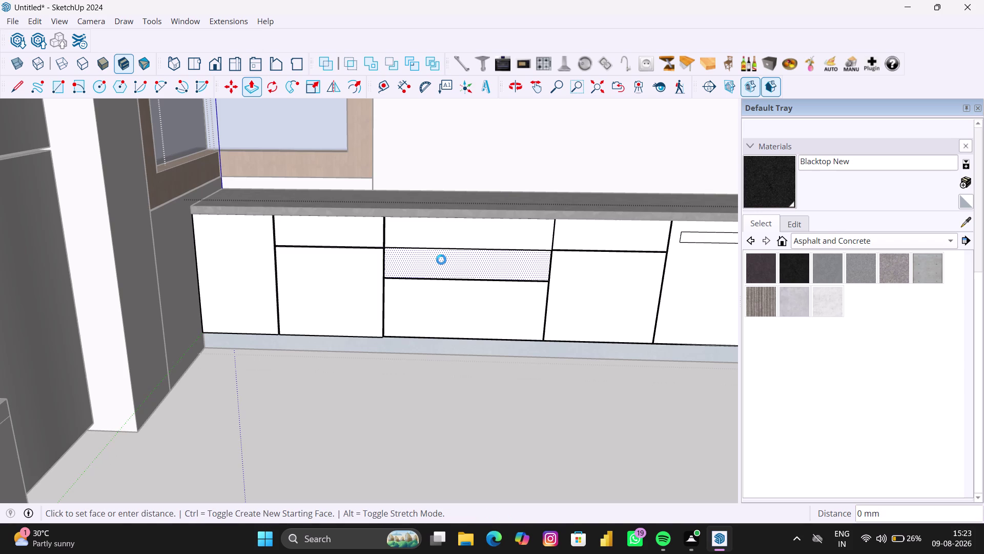
double_click(443, 309)
double_click(584, 288)
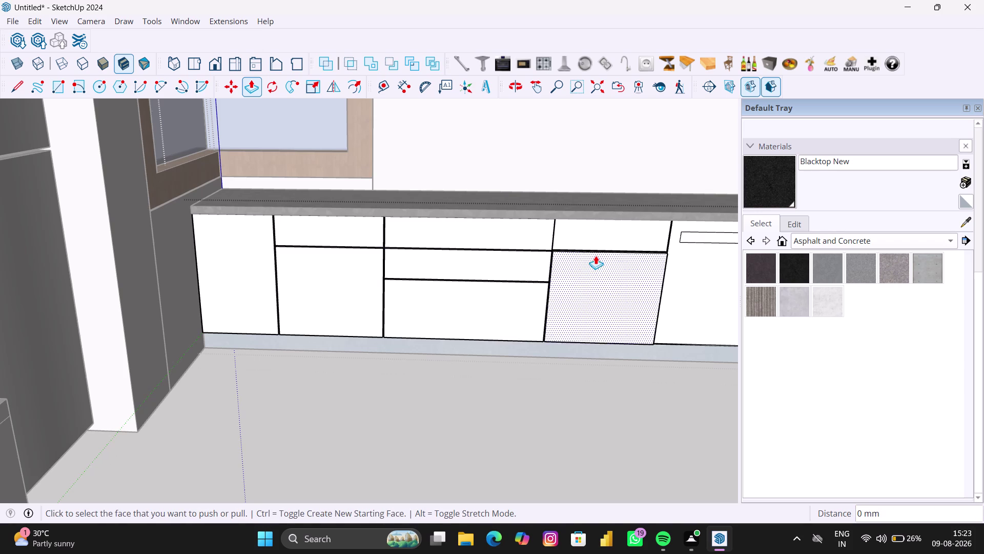
double_click(602, 232)
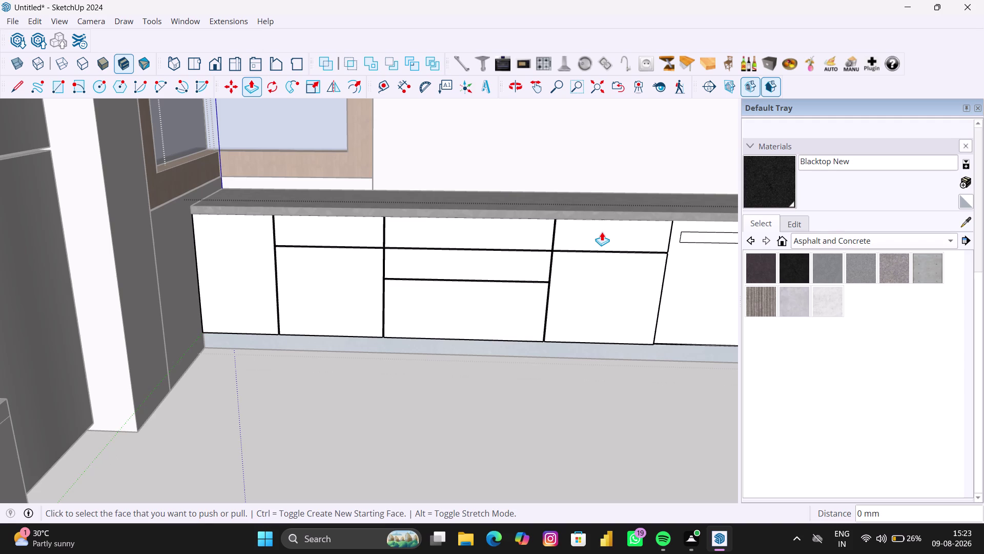
Pull the dishwasher panel, its handle strip and the narrow end door out 18 mm.
middle_drag(613, 251, 394, 210)
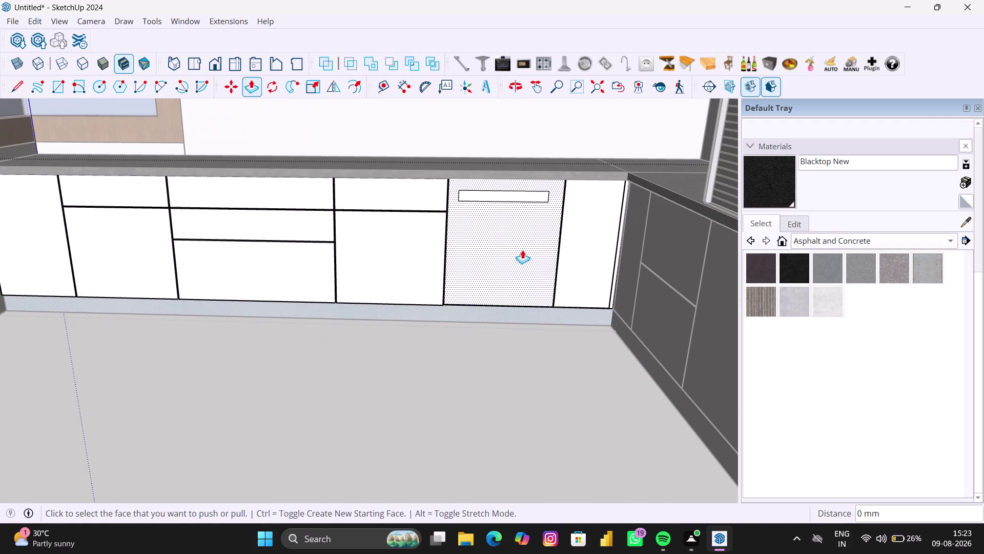
double_click(520, 247)
scroll(up, 3)
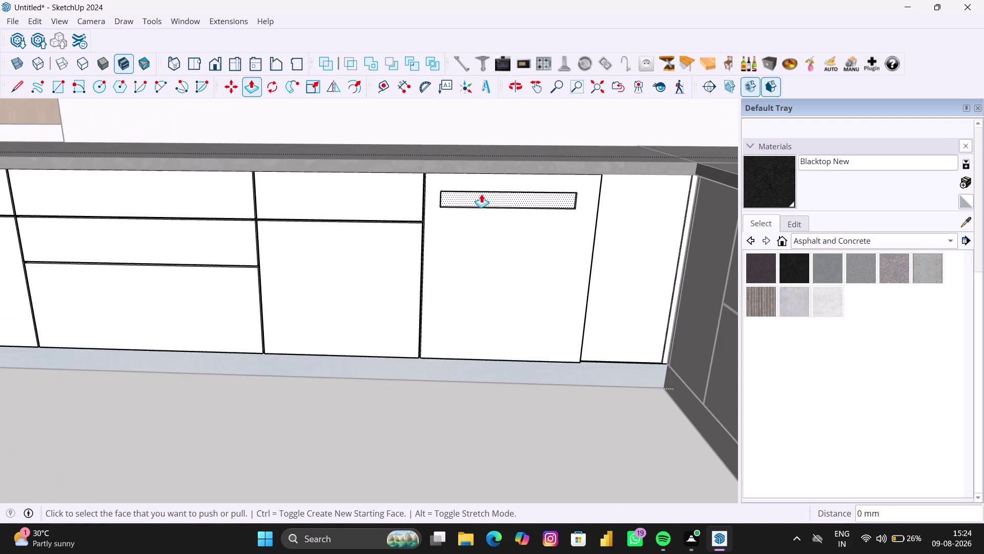
scroll(up, 3)
scroll(up, 3)
double_click(498, 197)
scroll(down, 3)
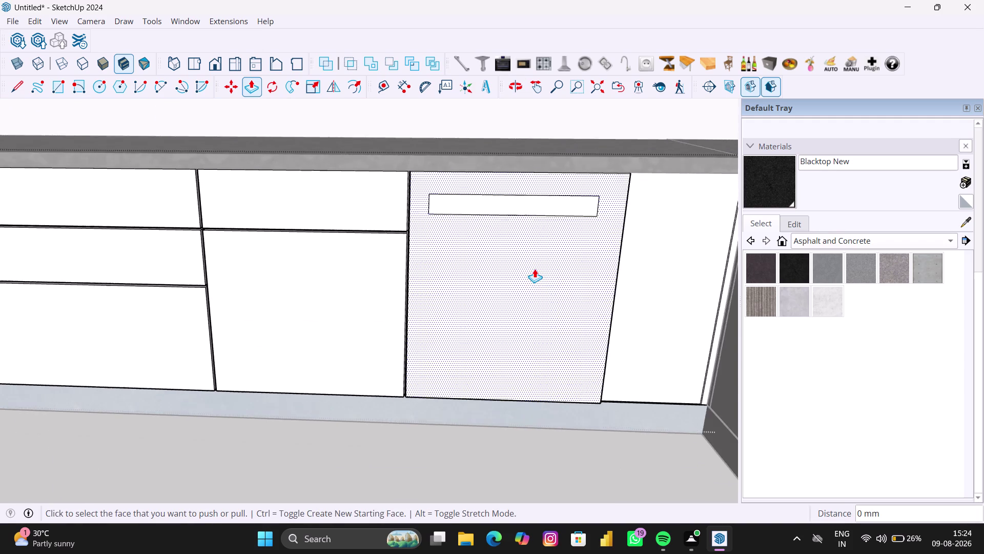
scroll(down, 3)
middle_drag(540, 275, 474, 260)
scroll(up, 3)
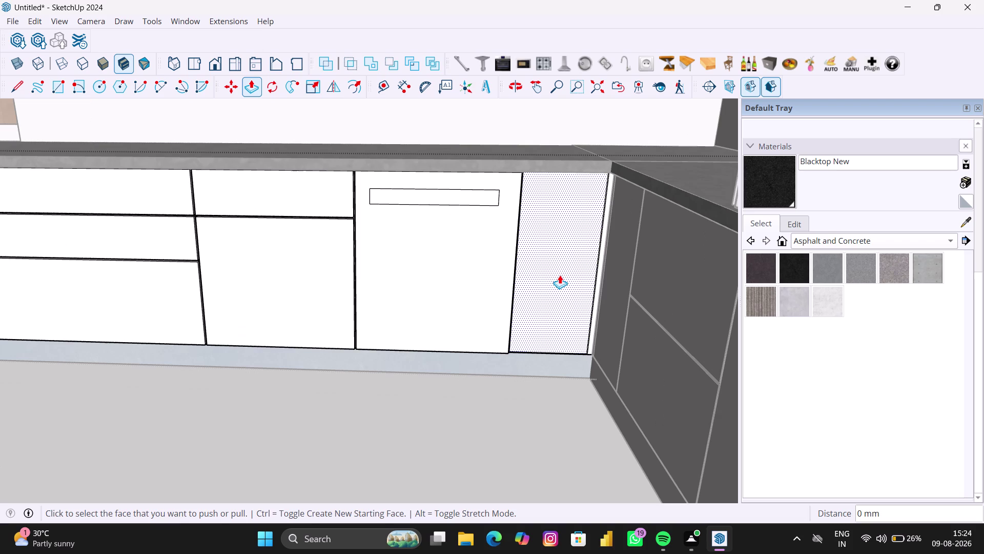
double_click(560, 274)
scroll(down, 3)
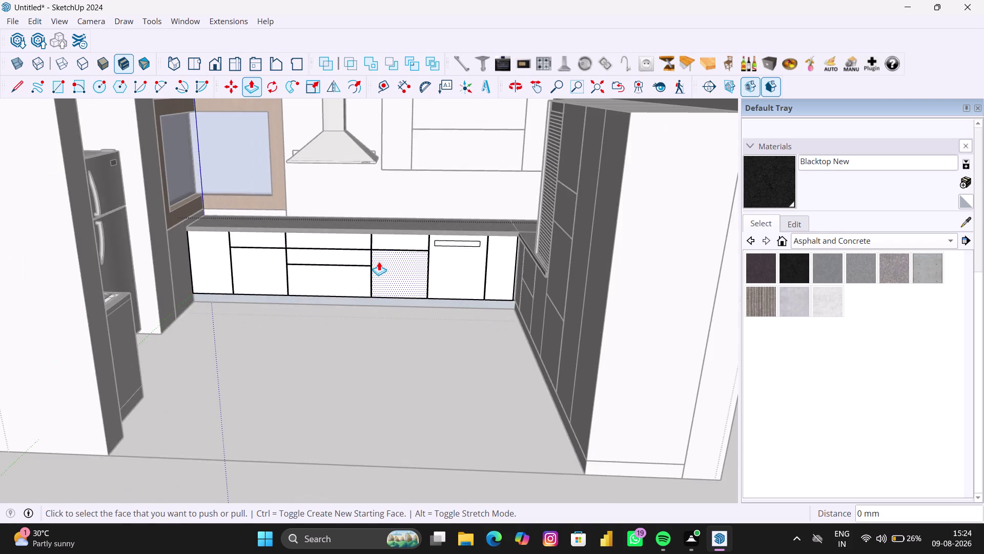
scroll(down, 3)
key(space)
Leave the back cabinet group, orbit to the right wall and enter its cabinet fronts.
click(615, 430)
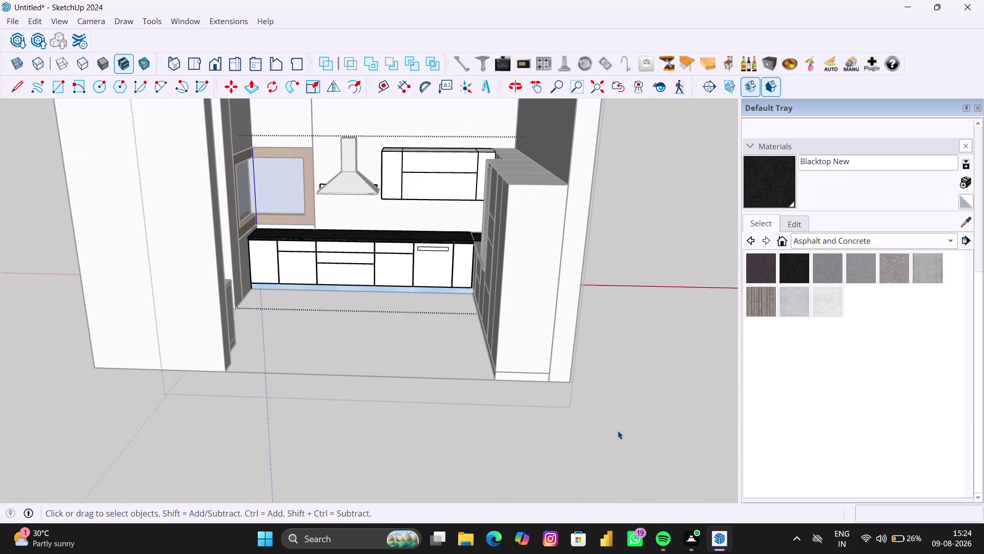
scroll(up, 3)
middle_drag(446, 350, 607, 347)
scroll(up, 3)
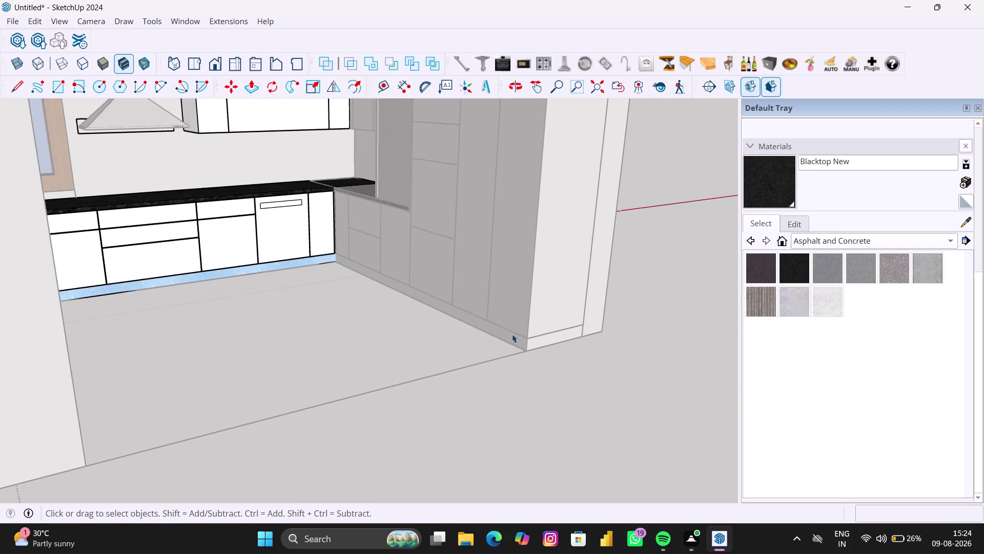
click(526, 313)
double_click(518, 306)
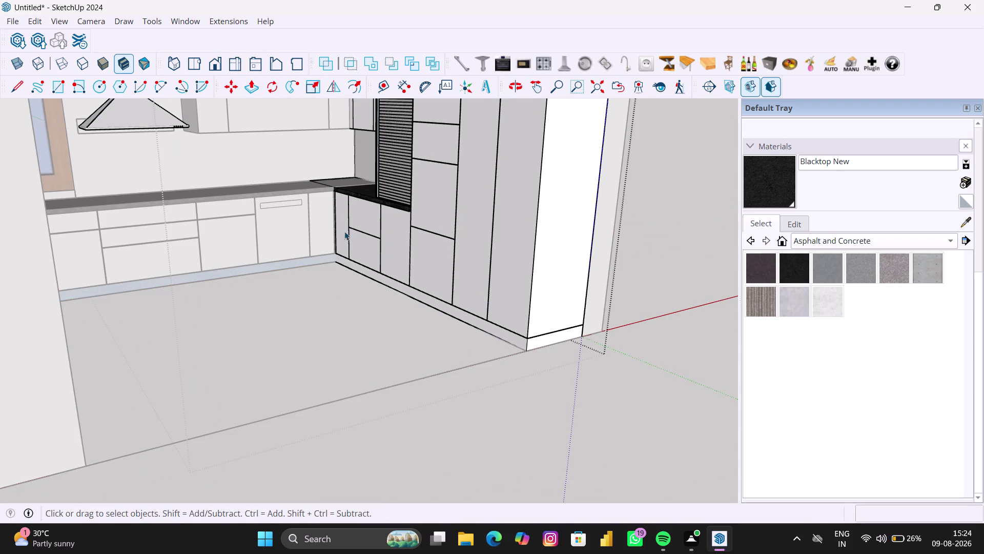
click(336, 227)
scroll(up, 3)
double_click(336, 228)
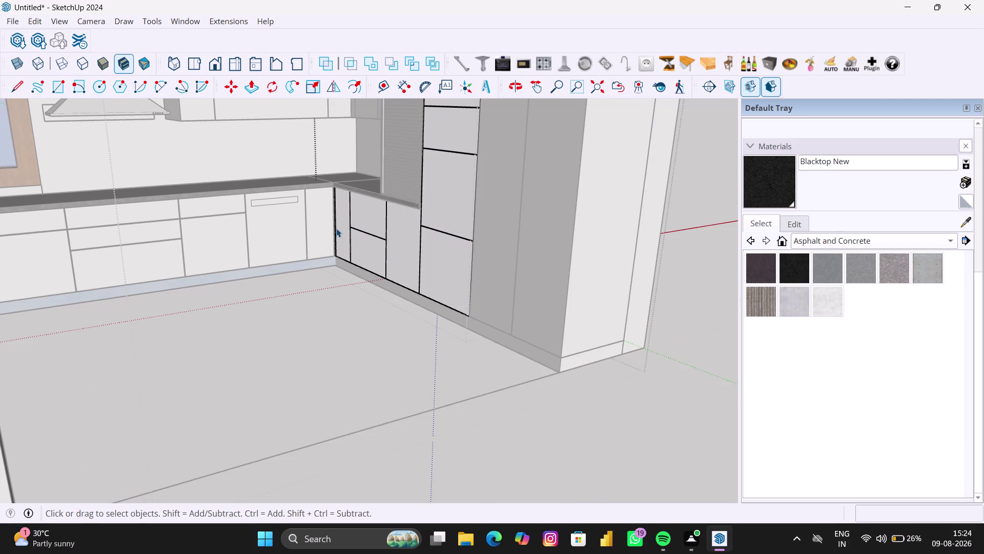
scroll(up, 3)
Pull the corner filler and upper and lower corner drawer fronts out 18 mm.
key(p)
scroll(up, 3)
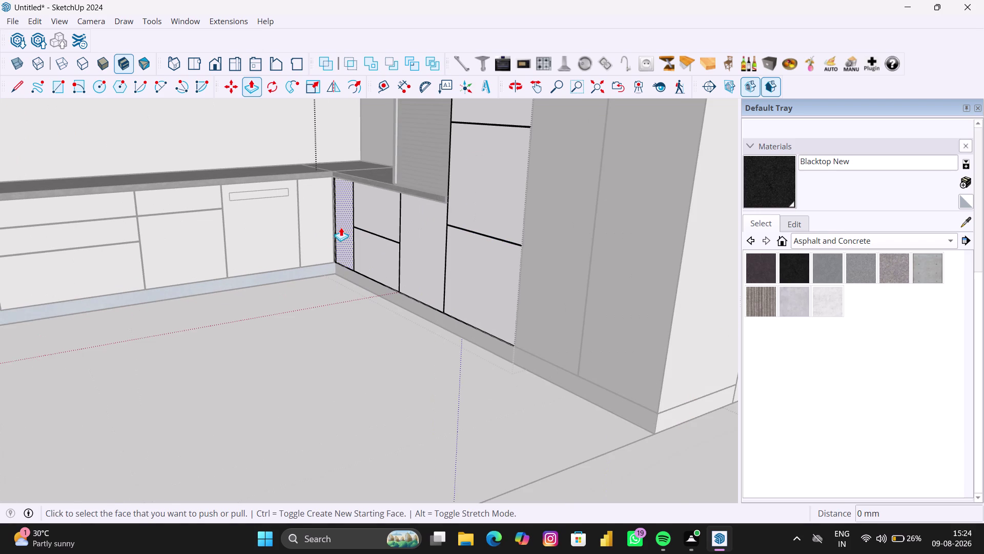
scroll(up, 3)
double_click(341, 227)
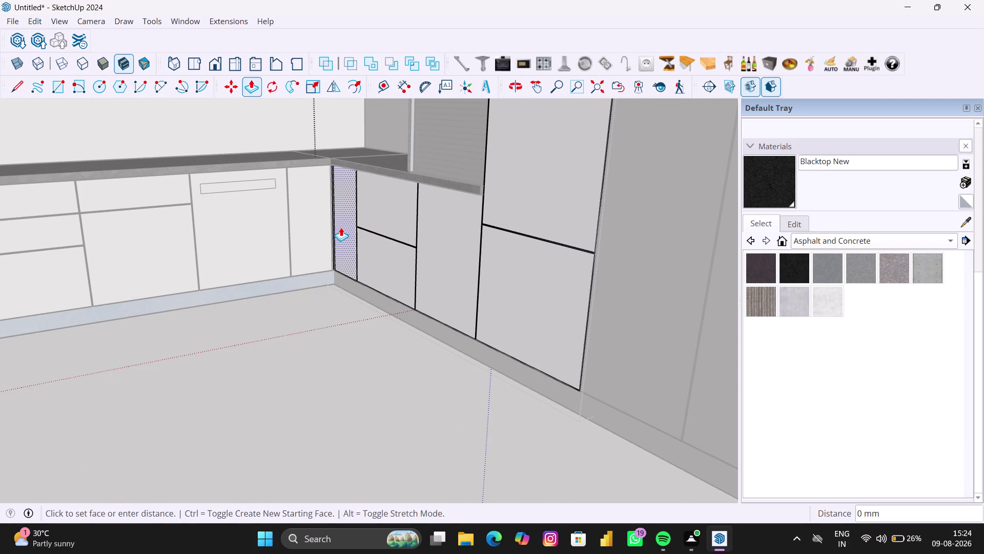
double_click(395, 206)
click(371, 262)
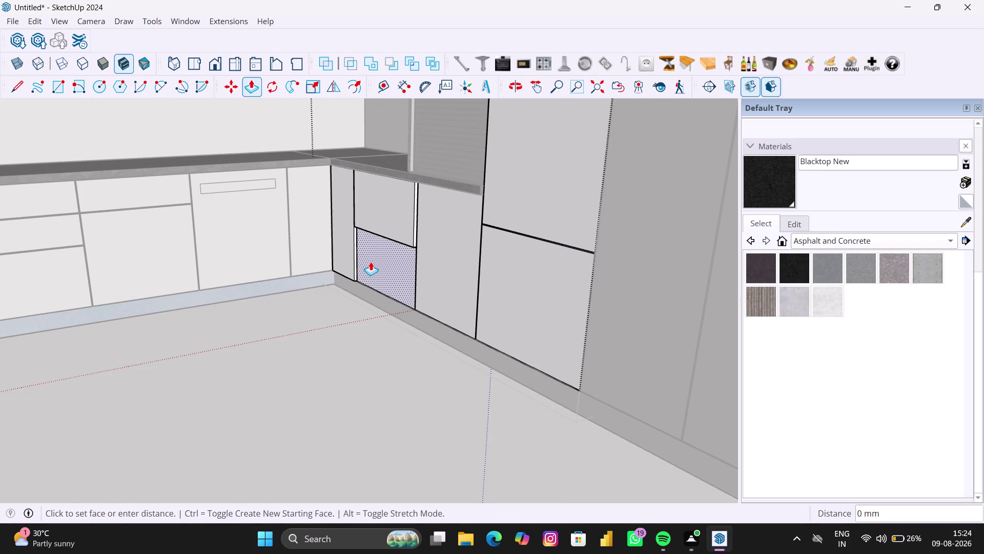
click(371, 262)
double_click(454, 243)
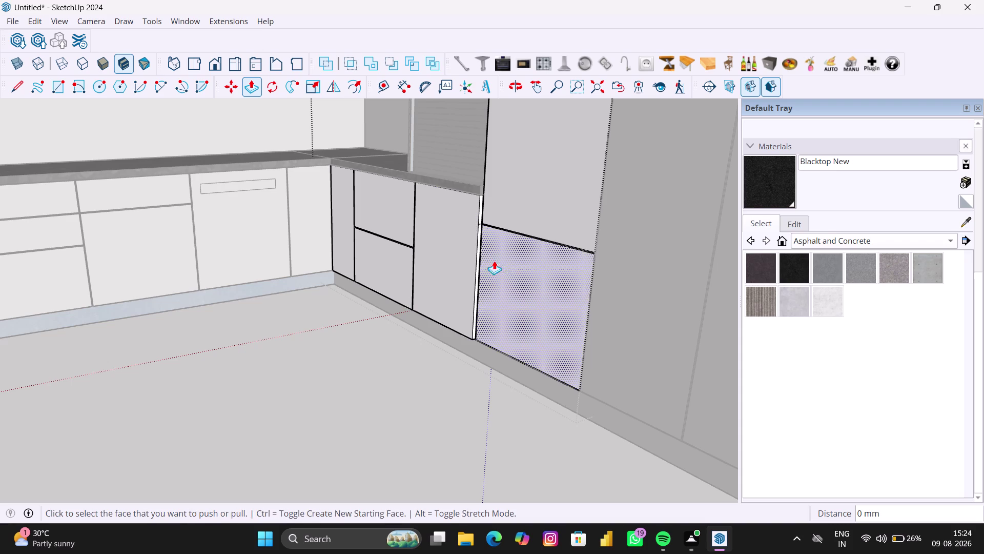
Pull the tall-unit doors and upper panels out equally, then leave the group.
double_click(511, 265)
double_click(544, 198)
scroll(down, 3)
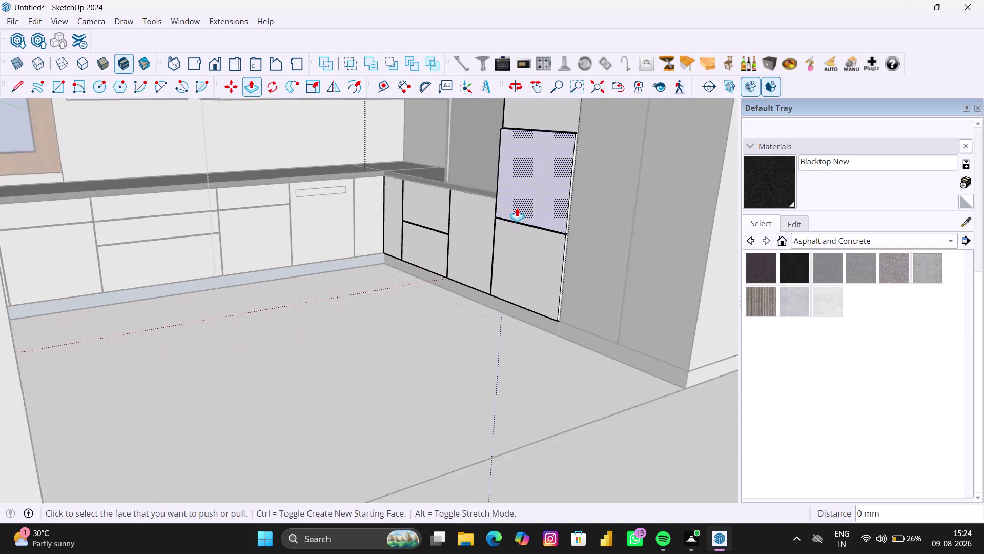
double_click(552, 130)
scroll(down, 3)
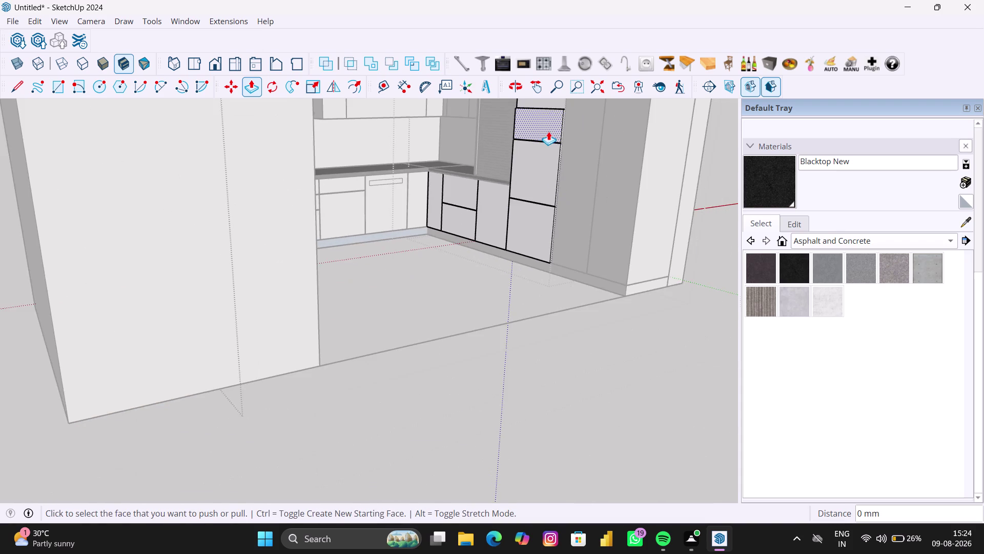
middle_drag(549, 131, 520, 251)
scroll(up, 3)
double_click(524, 207)
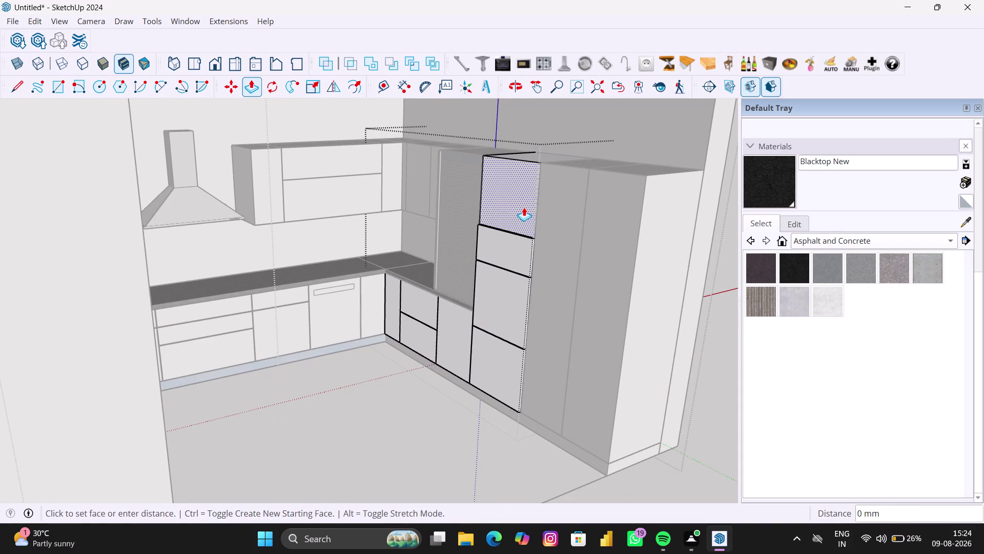
scroll(down, 3)
middle_drag(482, 214, 477, 220)
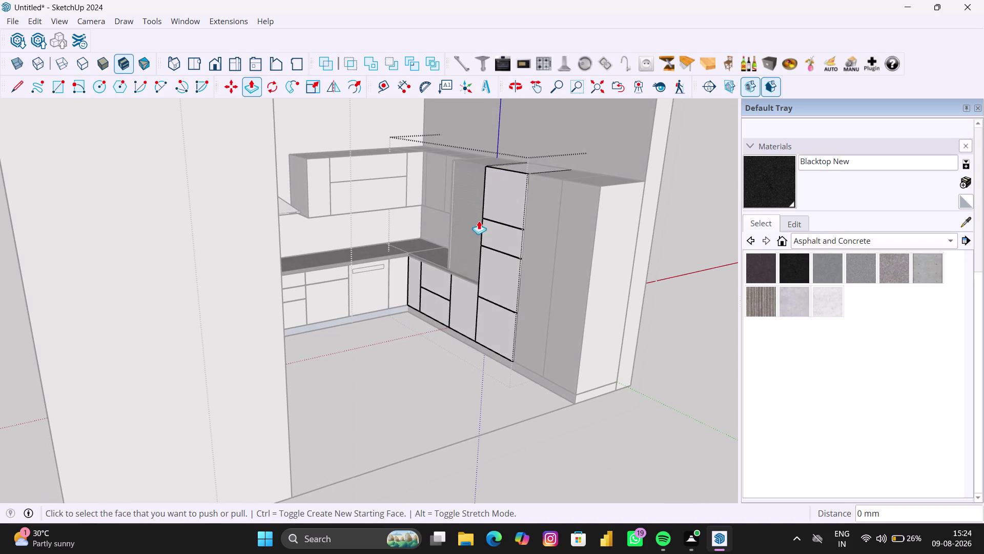
key(space)
click(615, 390)
scroll(up, 3)
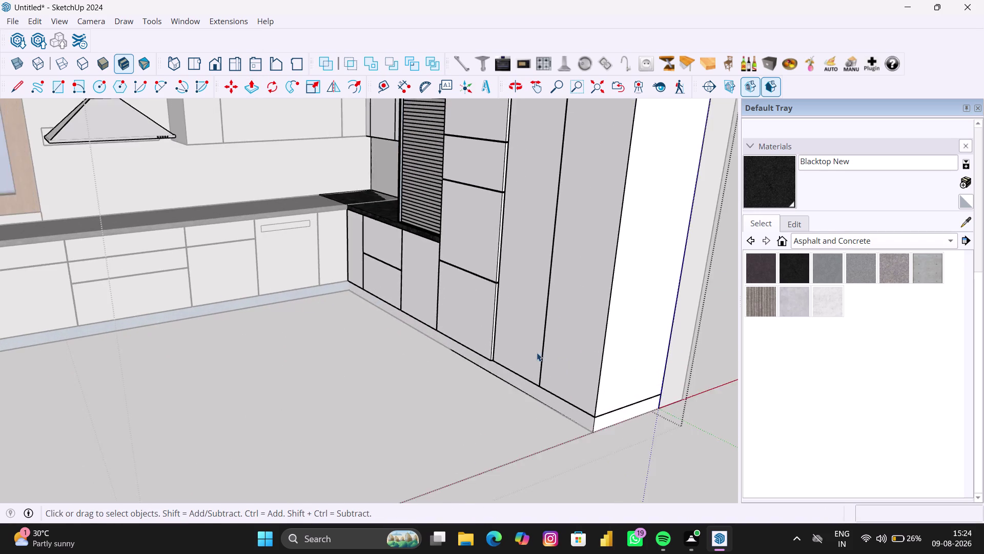
scroll(up, 3)
middle_drag(537, 352, 576, 343)
scroll(up, 3)
click(626, 321)
scroll(up, 3)
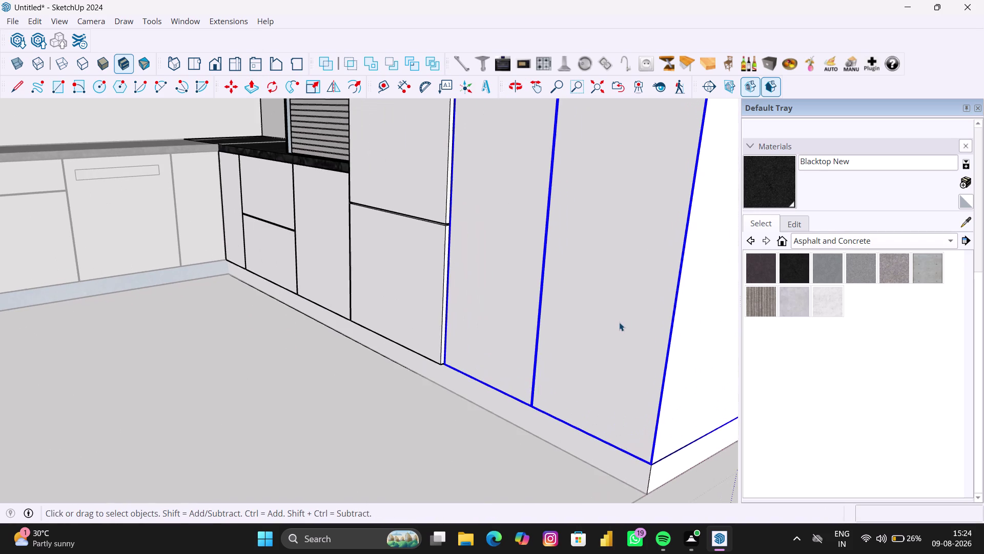
double_click(619, 322)
scroll(up, 3)
scroll(down, 3)
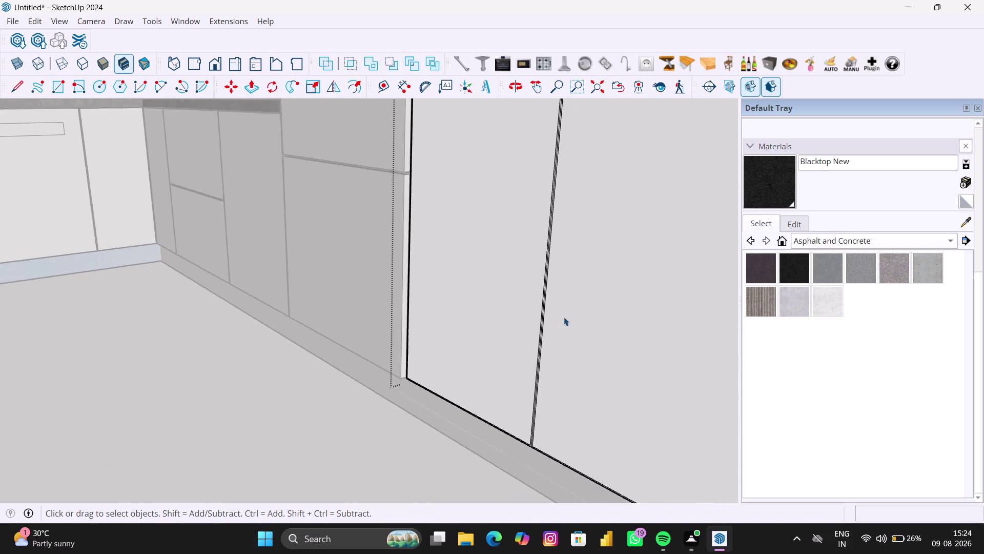
scroll(down, 3)
key(p)
double_click(583, 312)
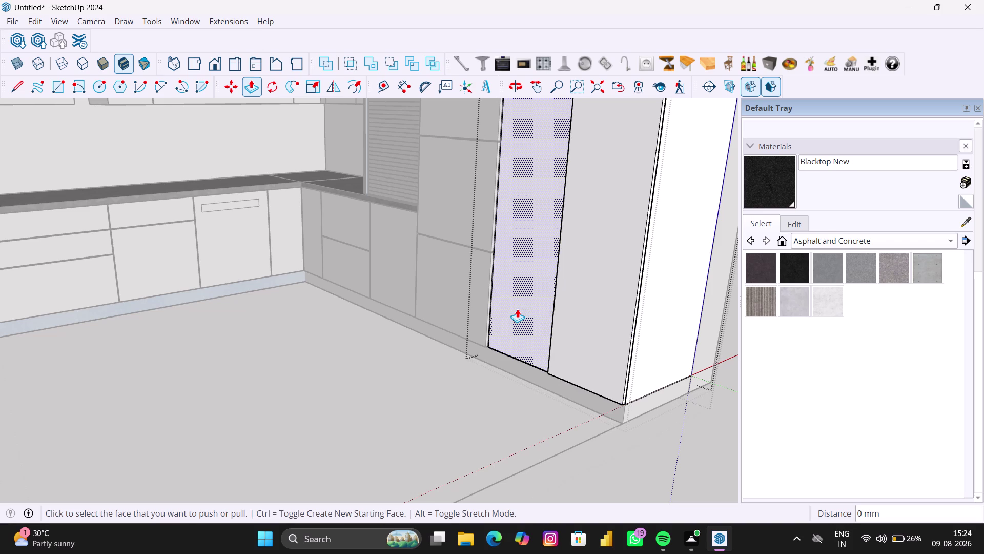
double_click(518, 308)
scroll(down, 3)
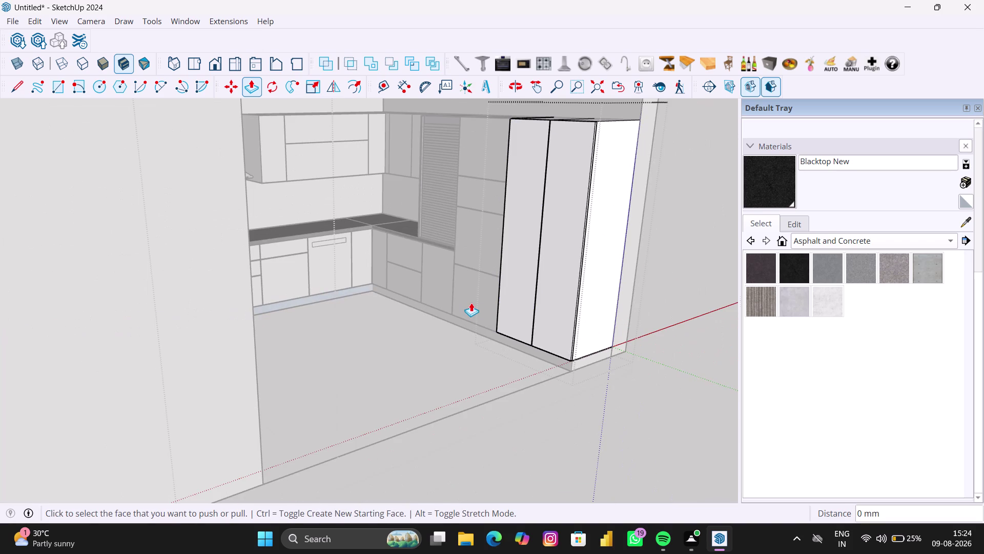
key(space)
click(451, 346)
middle_click(402, 187)
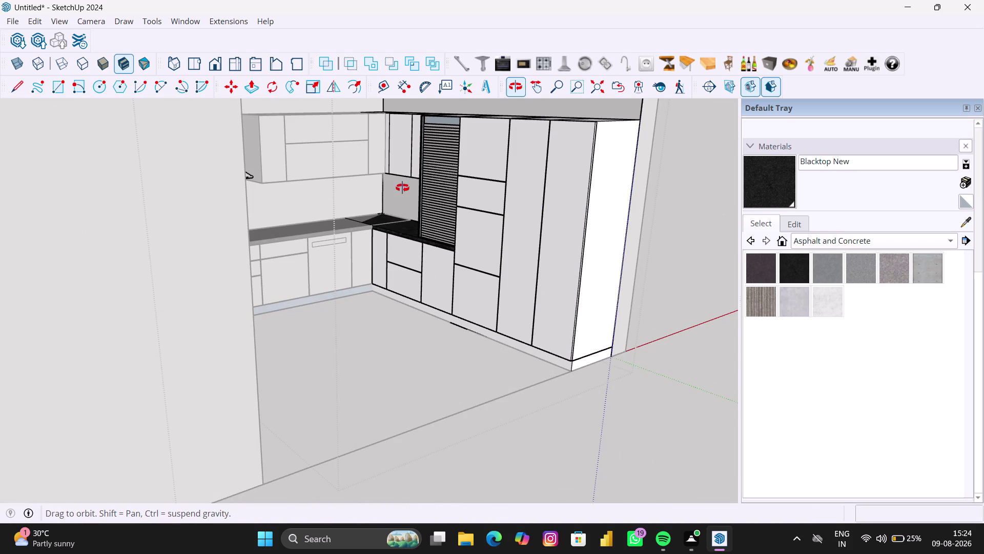
scroll(down, 3)
scroll(up, 3)
middle_drag(385, 160, 435, 165)
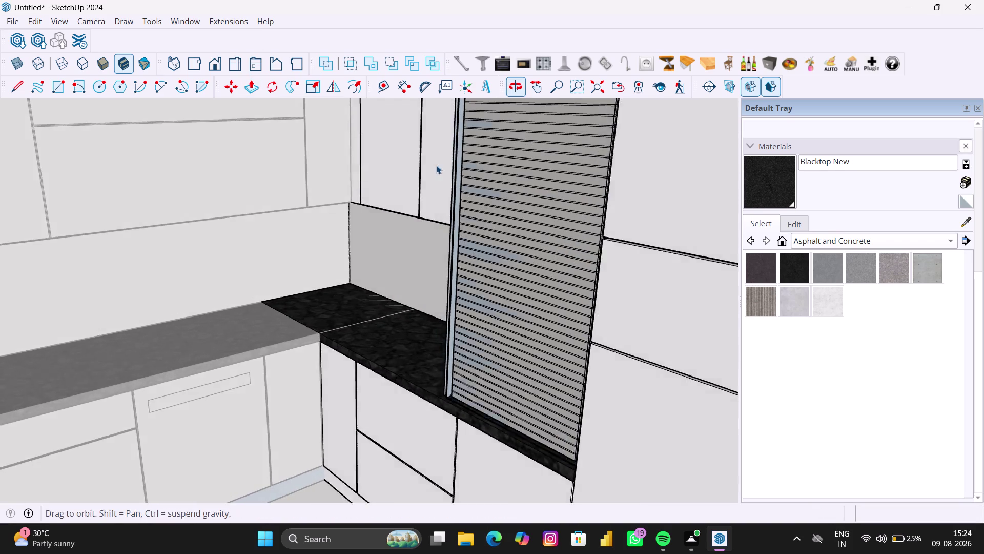
drag(460, 175, 465, 175)
scroll(up, 3)
click(477, 173)
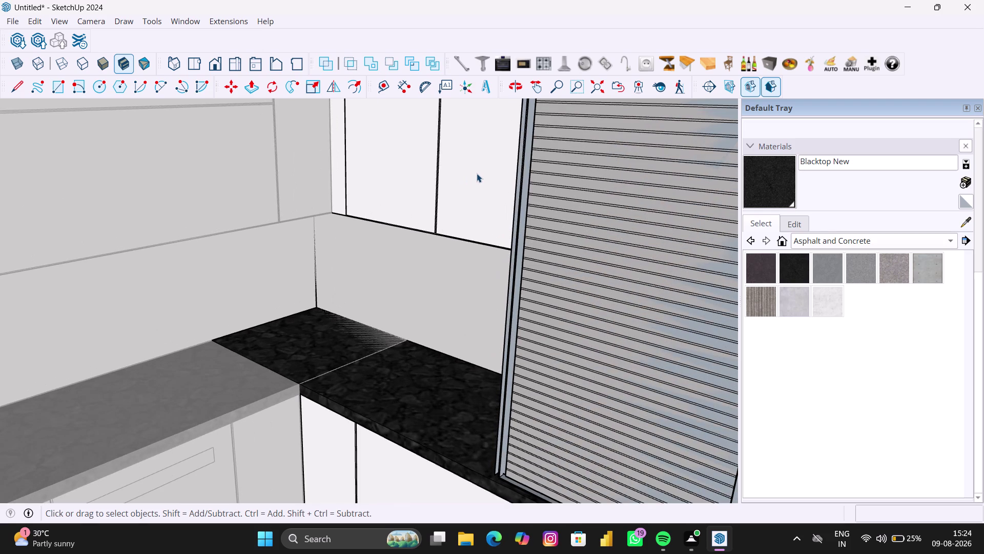
double_click(477, 173)
key(p)
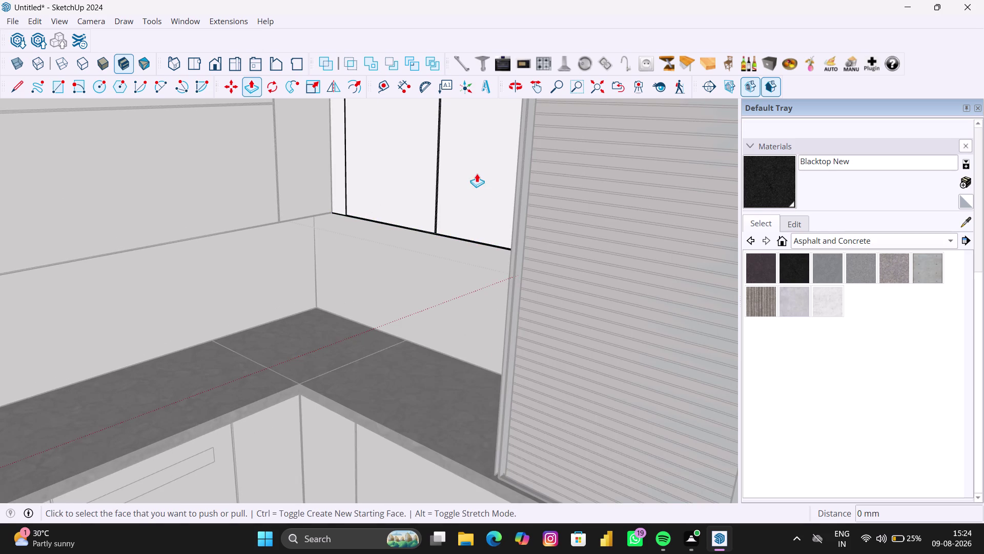
double_click(479, 173)
double_click(407, 178)
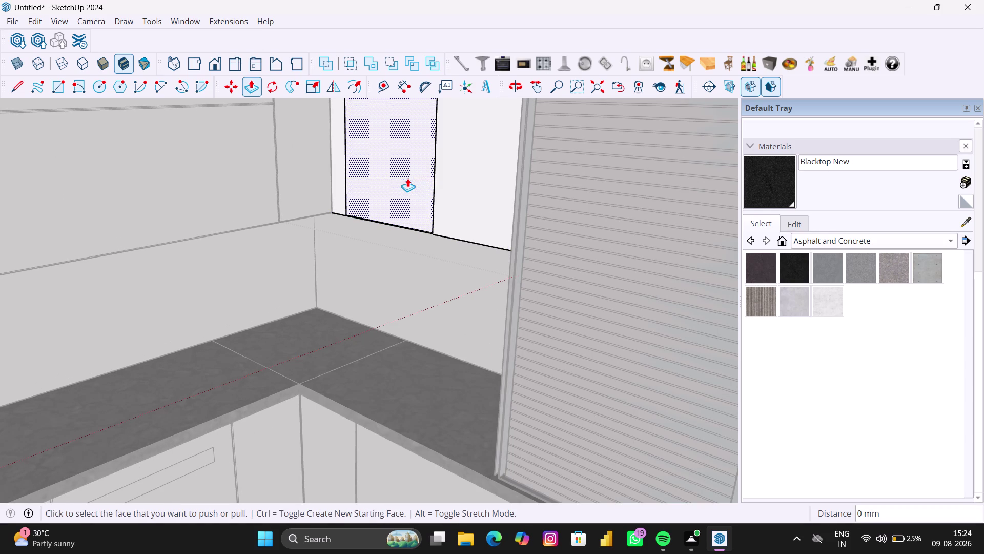
scroll(down, 3)
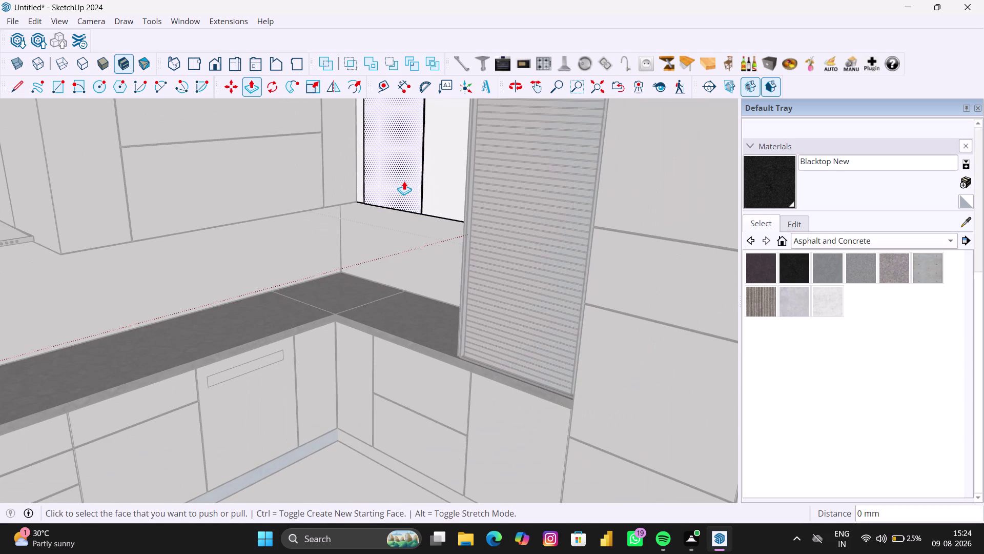
key(space)
click(385, 228)
scroll(down, 3)
middle_drag(386, 229, 379, 229)
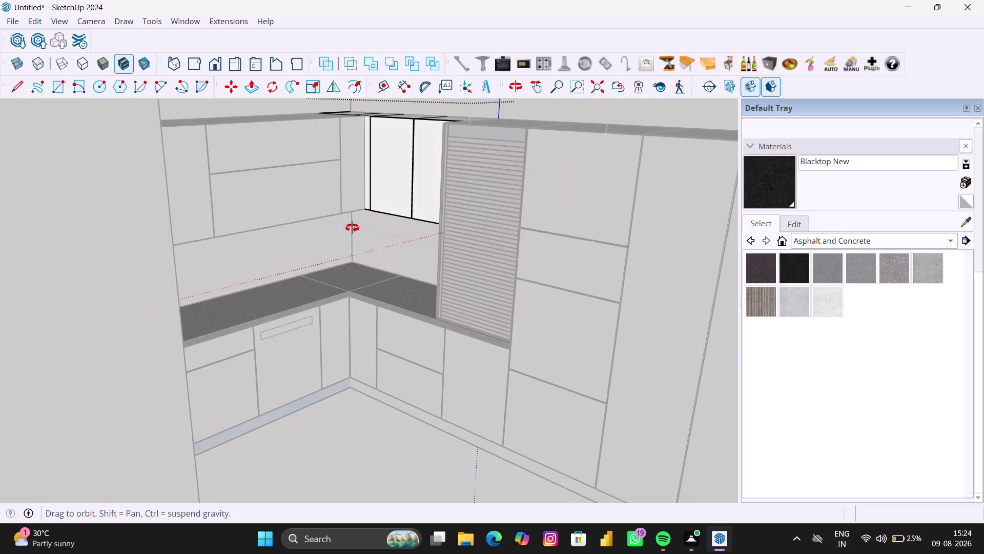
middle_drag(379, 230, 299, 228)
click(279, 211)
click(183, 201)
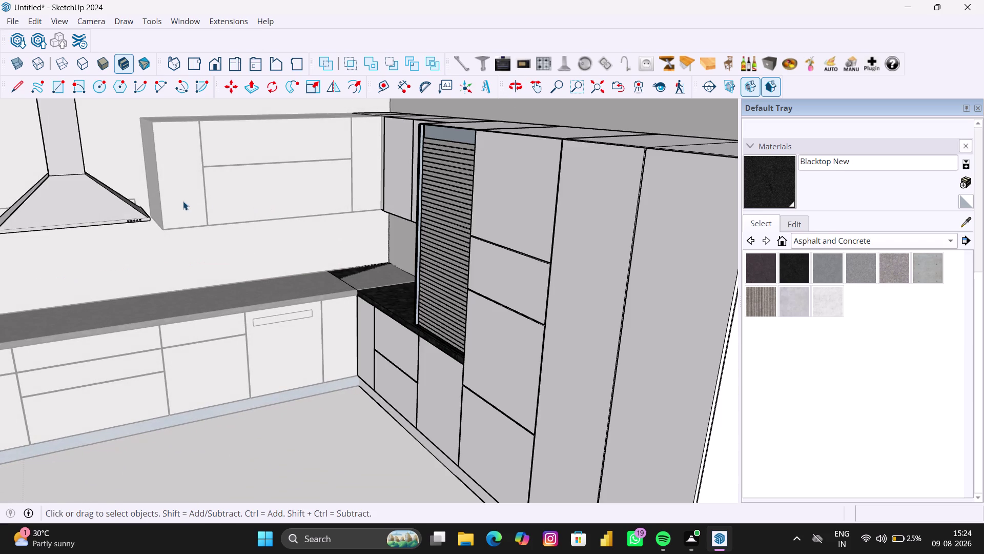
scroll(down, 3)
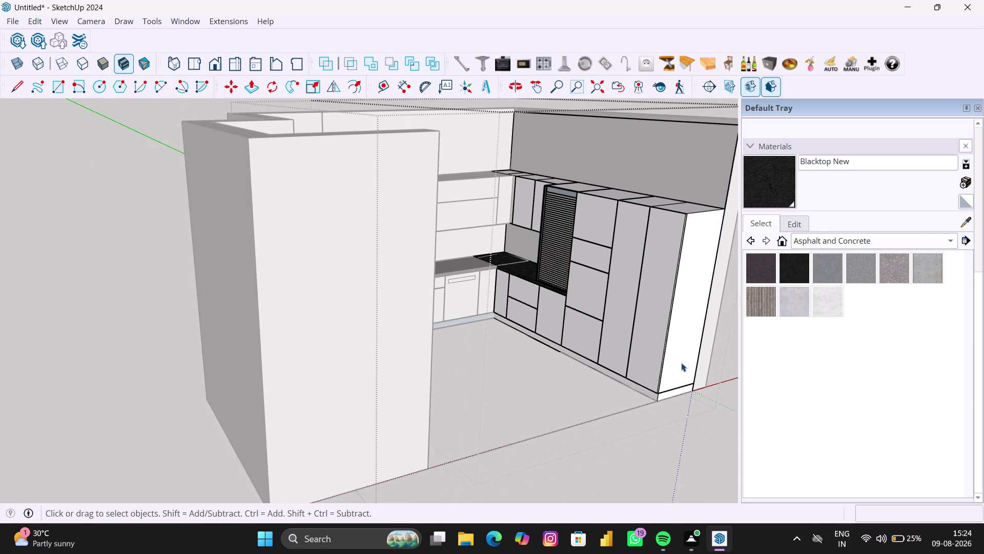
click(708, 429)
scroll(up, 3)
middle_drag(525, 266, 444, 263)
scroll(up, 3)
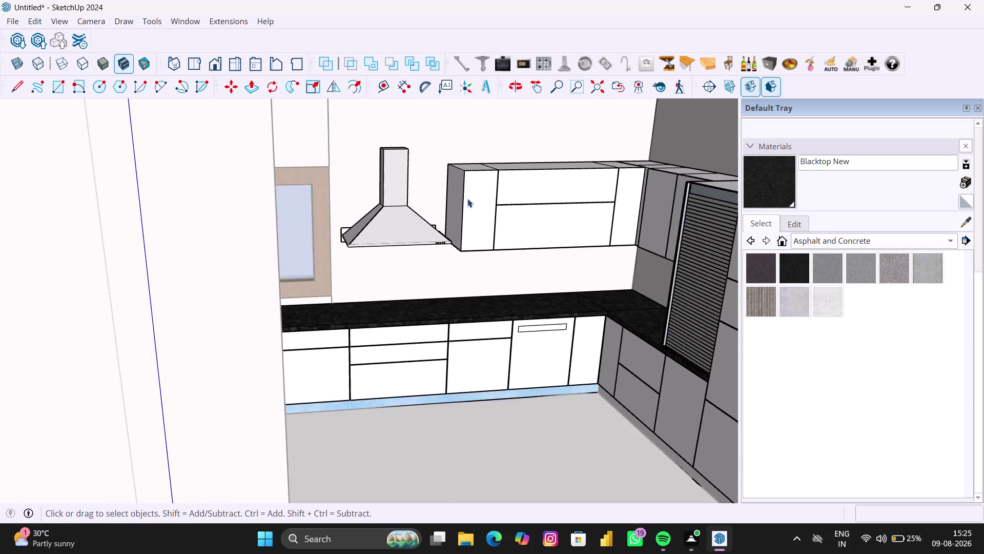
scroll(up, 3)
double_click(494, 199)
click(487, 205)
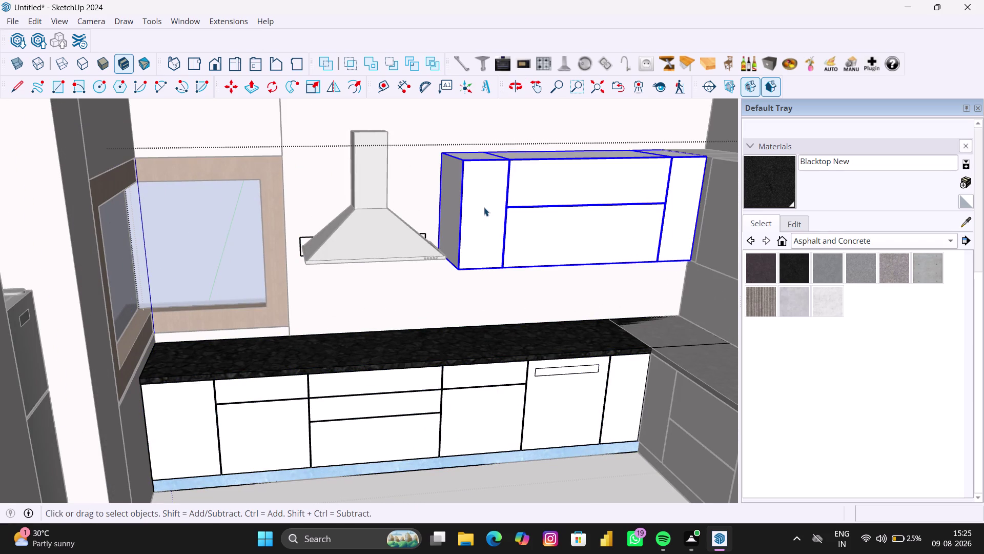
double_click(484, 207)
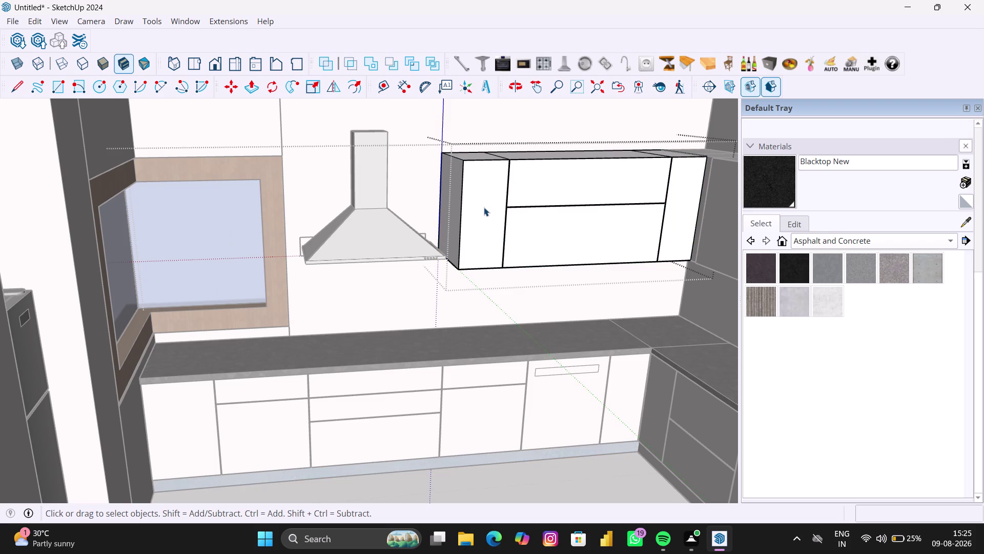
key(p)
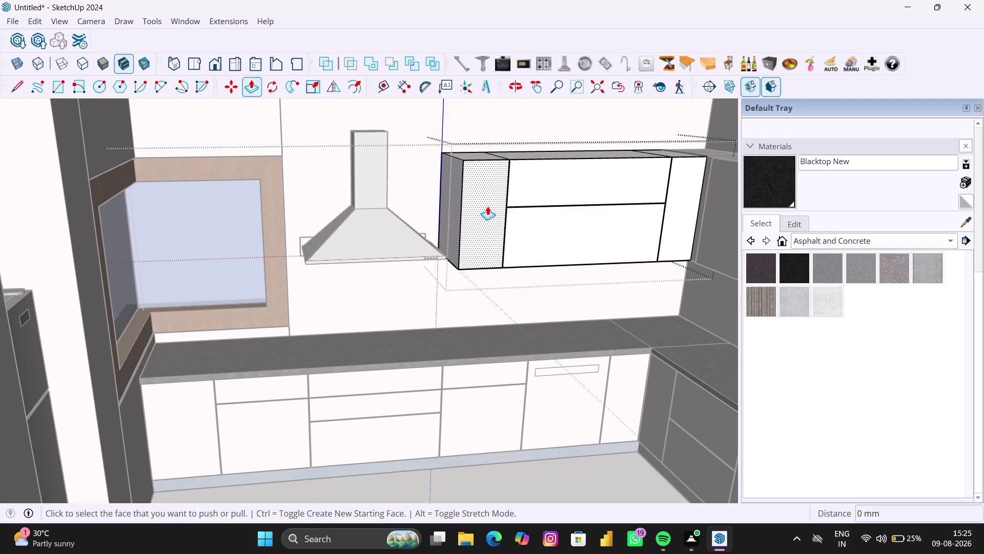
double_click(487, 206)
double_click(581, 183)
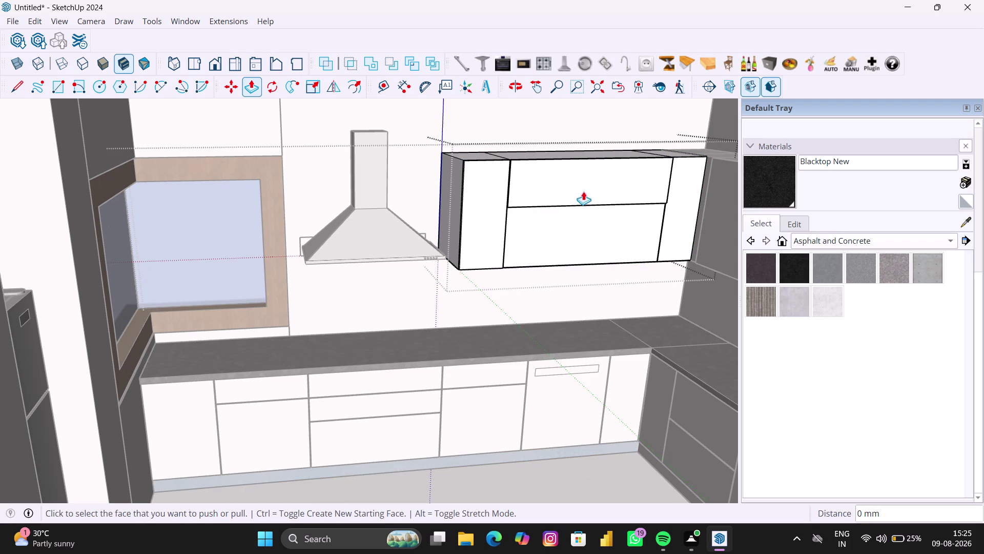
double_click(591, 220)
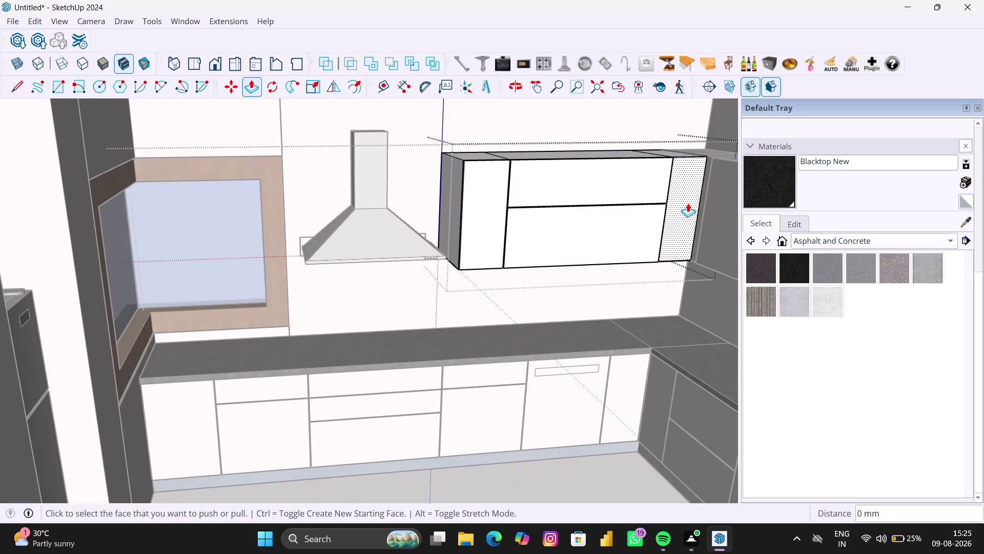
click(688, 203)
click(689, 203)
double_click(688, 203)
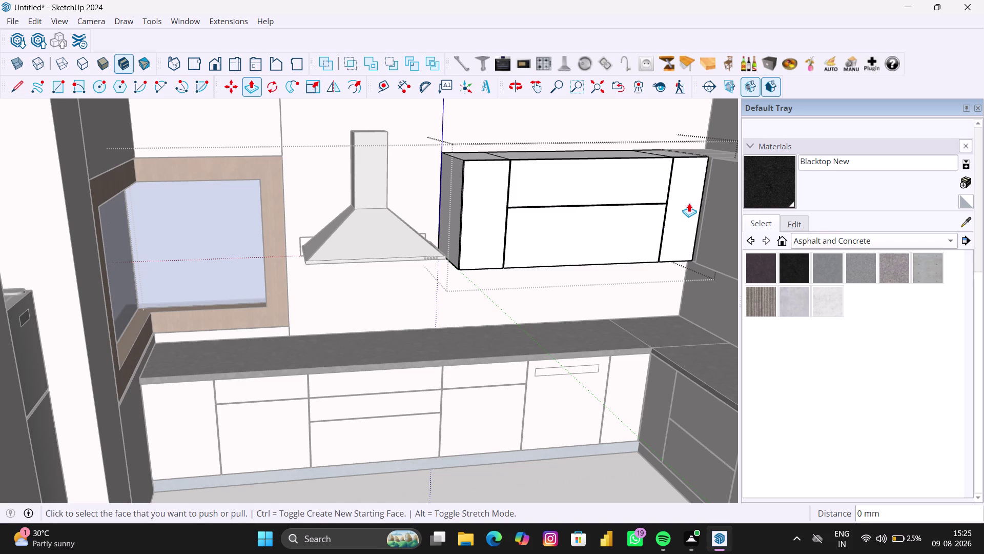
scroll(down, 3)
middle_drag(692, 208, 654, 207)
scroll(up, 3)
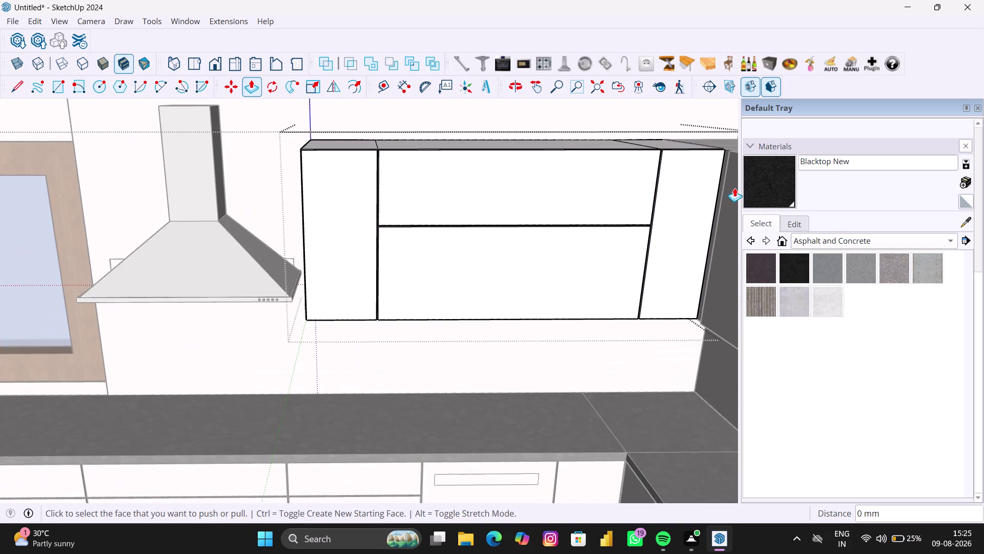
scroll(up, 3)
scroll(up, 3)
middle_drag(706, 191, 708, 205)
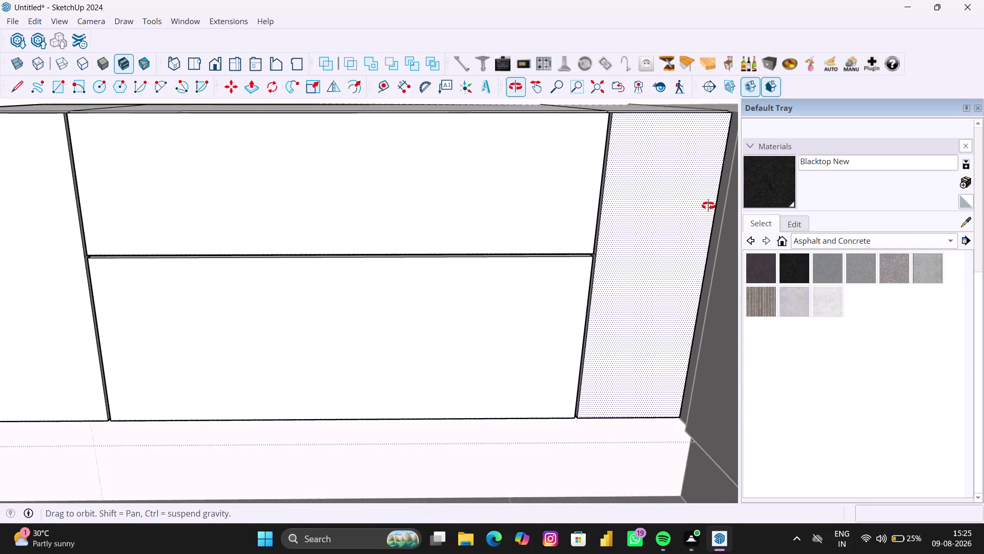
middle_drag(708, 204, 708, 213)
scroll(down, 3)
middle_drag(711, 215, 700, 217)
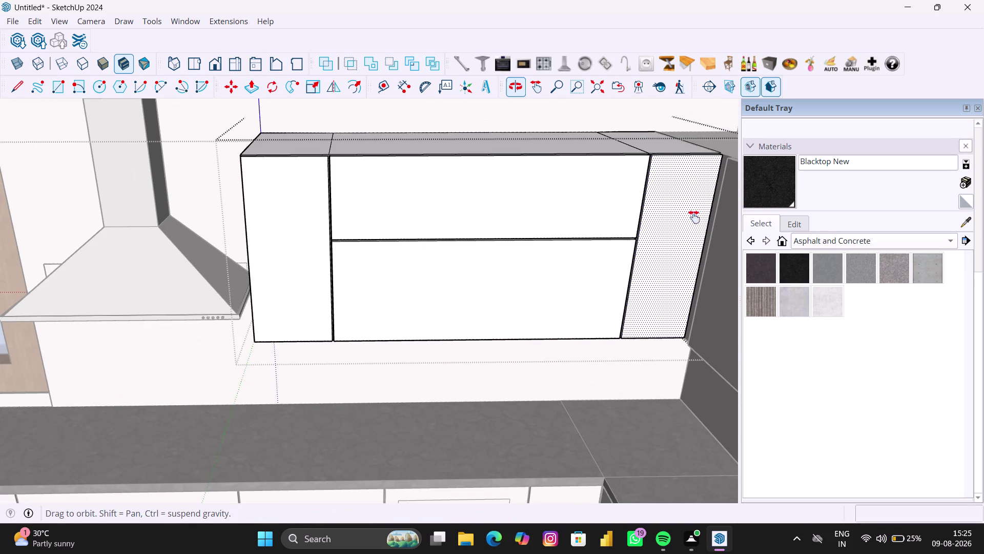
middle_drag(700, 217, 622, 243)
scroll(up, 3)
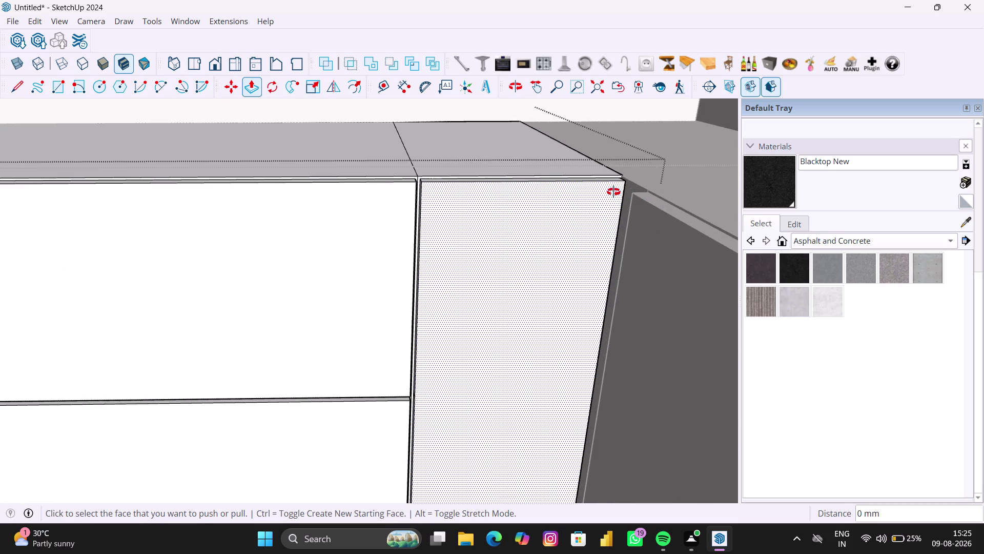
middle_drag(613, 191, 613, 196)
key(ctrl+z)
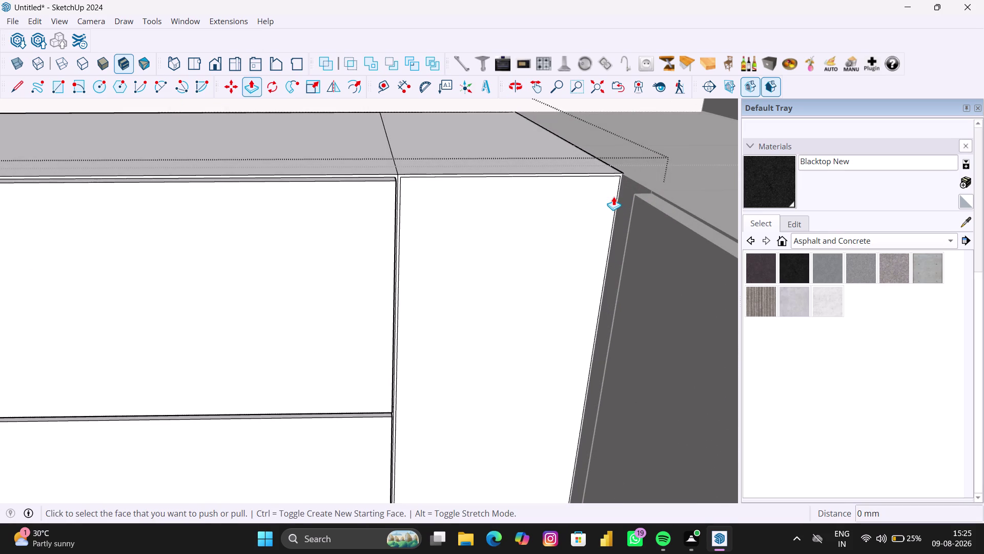
scroll(down, 3)
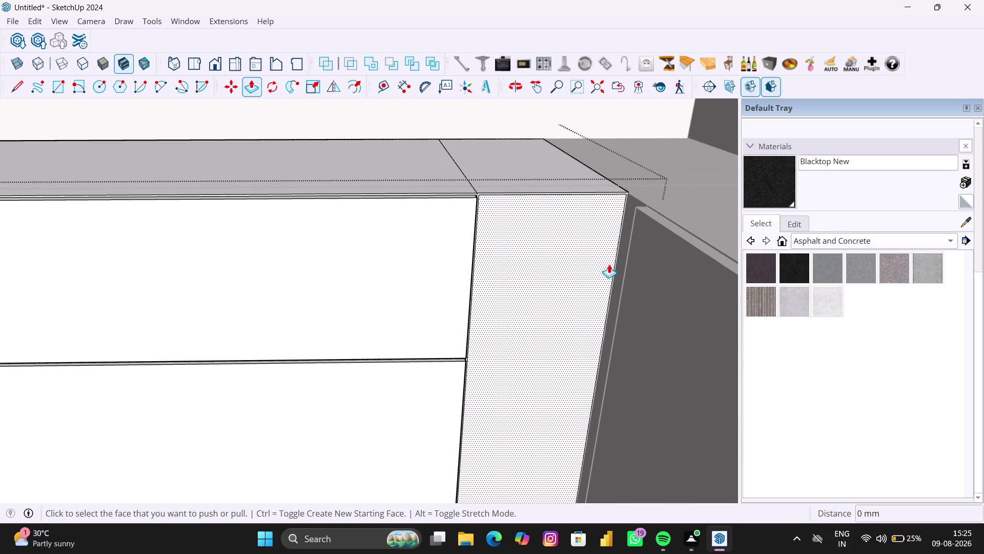
key(ctrl+y)
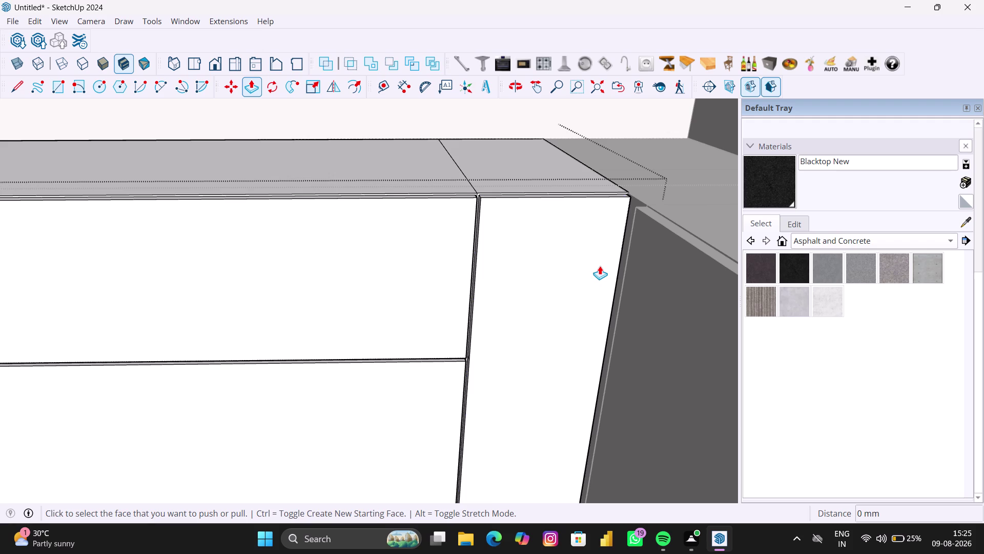
scroll(down, 3)
key(space)
scroll(down, 3)
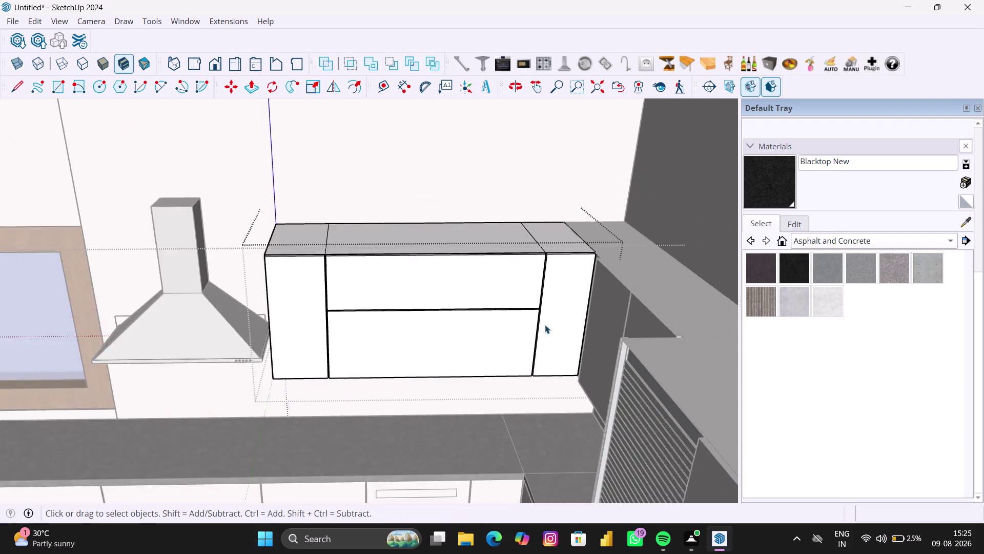
scroll(down, 3)
Orbit to the back-wall base cabinets under the window and open their group.
click(0, 346)
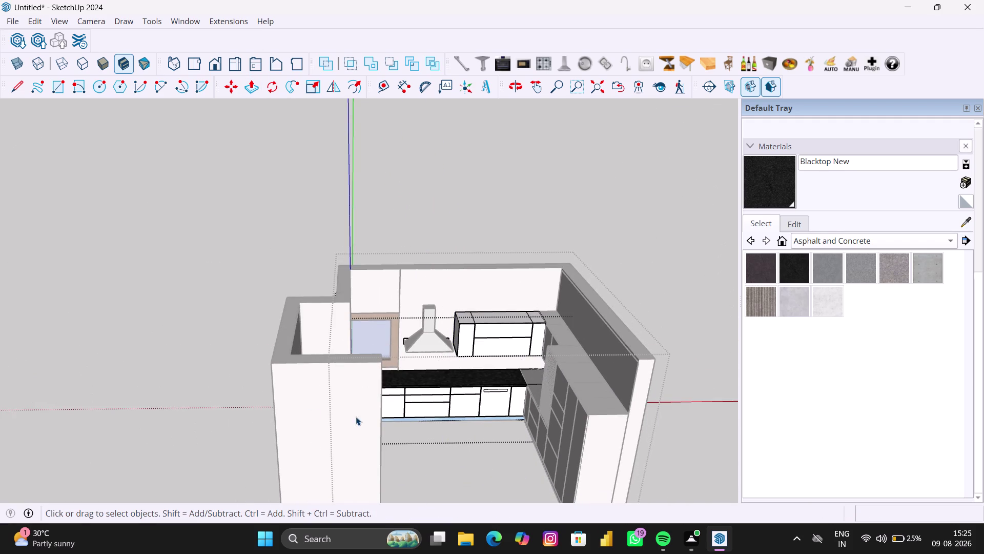
scroll(up, 3)
scroll(up, 3)
middle_drag(372, 416, 358, 378)
scroll(down, 3)
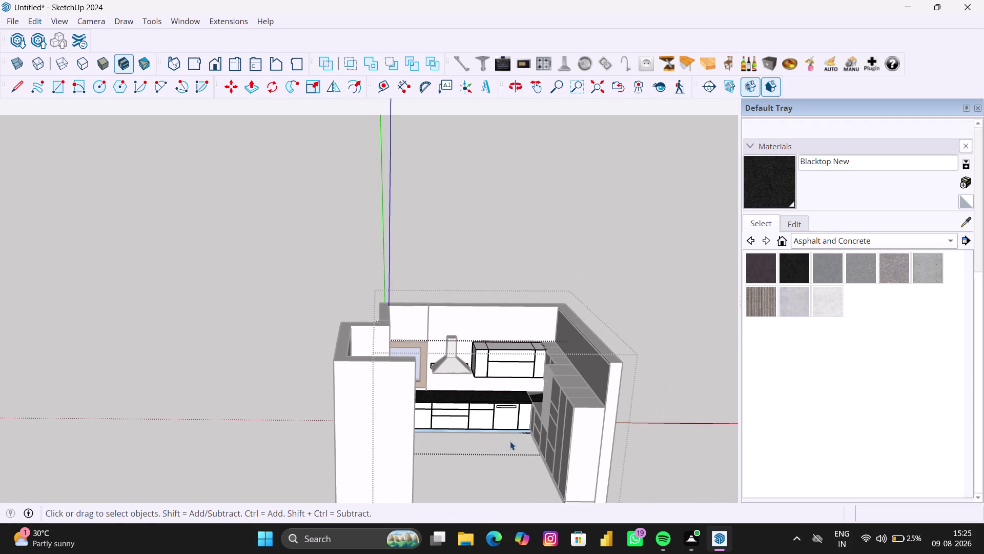
middle_drag(510, 441, 510, 363)
scroll(up, 3)
scroll(up, 3)
middle_drag(484, 368, 476, 364)
scroll(up, 3)
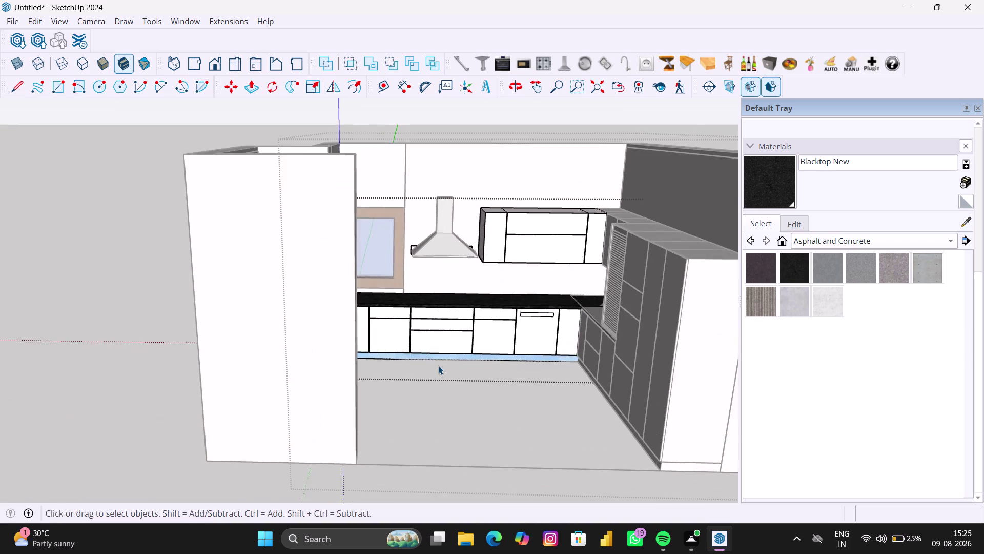
scroll(up, 3)
middle_drag(425, 362, 397, 357)
scroll(up, 3)
click(354, 341)
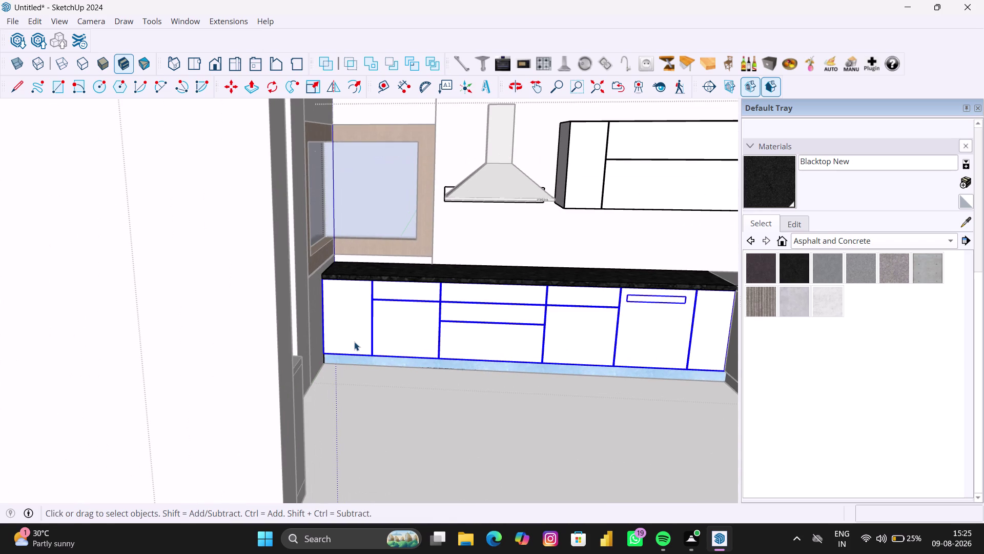
double_click(354, 336)
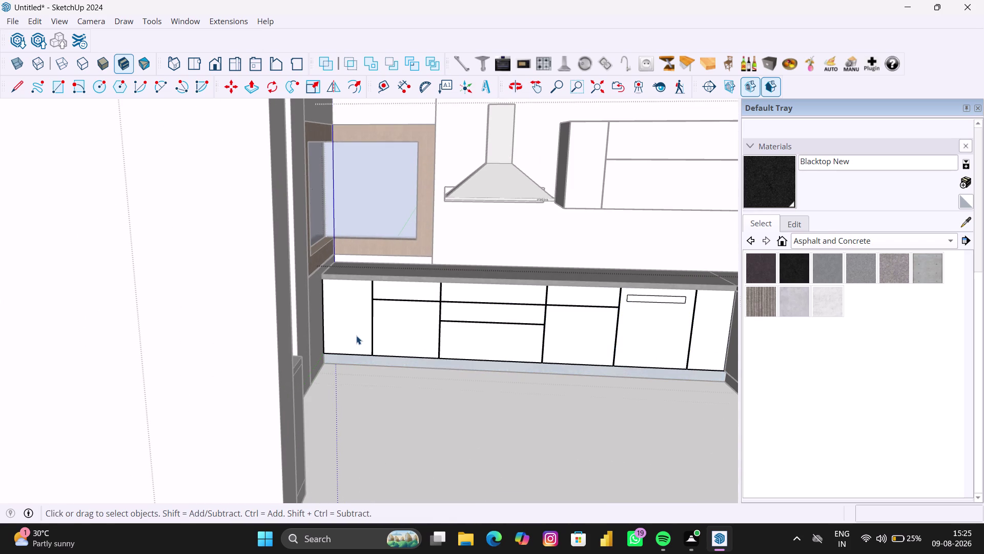
Pick Wood Bamboo and paint the left base doors and drawer fronts.
click(910, 241)
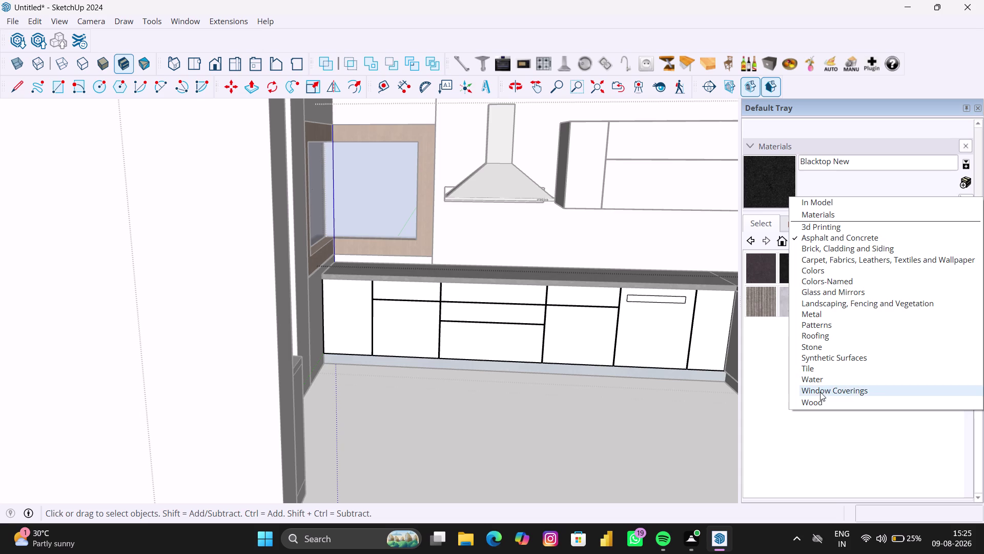
click(821, 400)
click(761, 263)
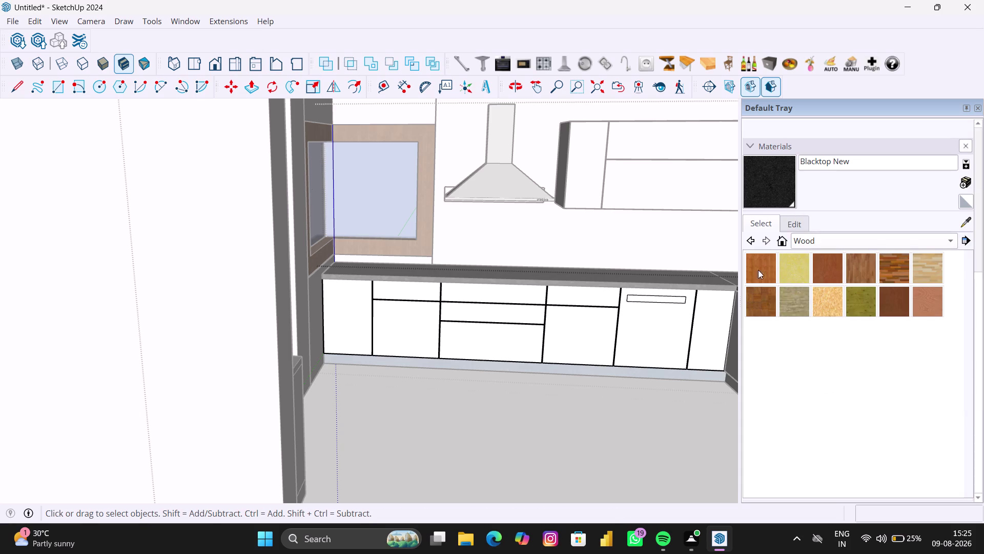
click(341, 325)
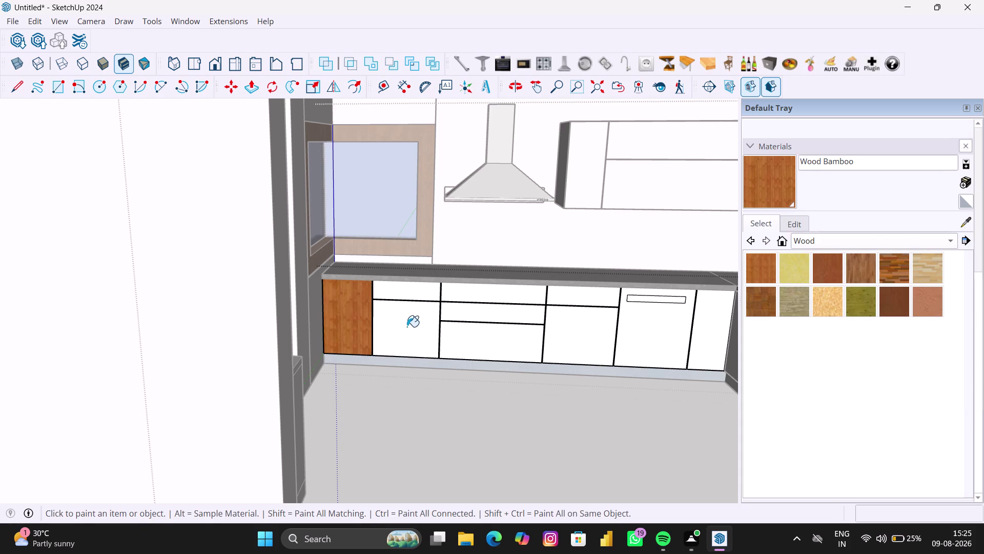
click(407, 327)
click(408, 297)
click(474, 299)
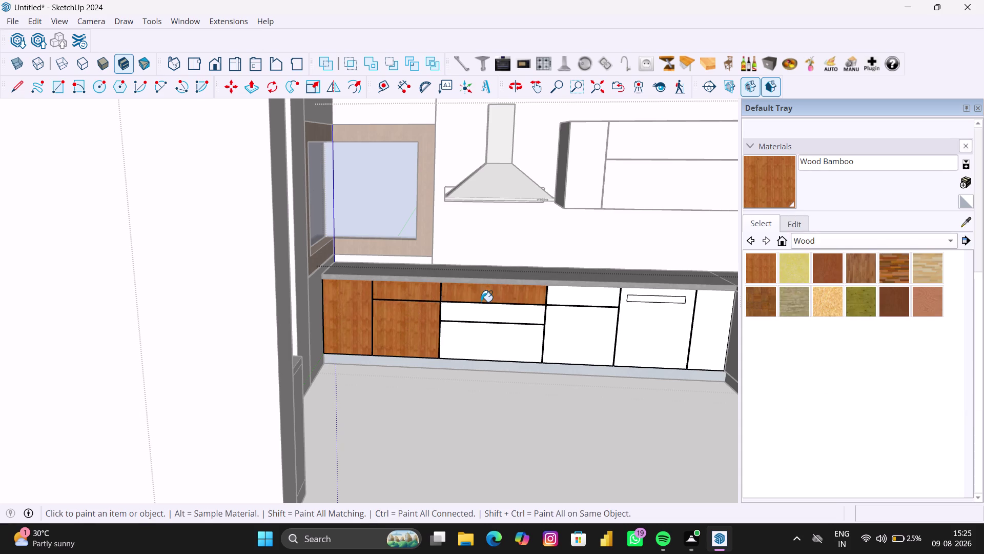
click(480, 320)
click(488, 344)
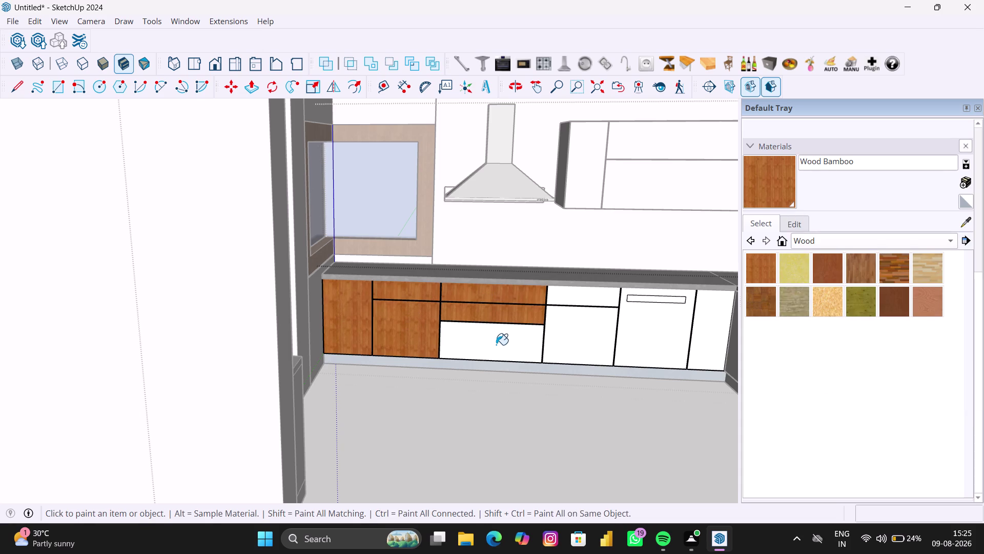
click(569, 339)
Paint the remaining doors, dishwasher front and narrow end panel with Wood Bamboo.
click(578, 307)
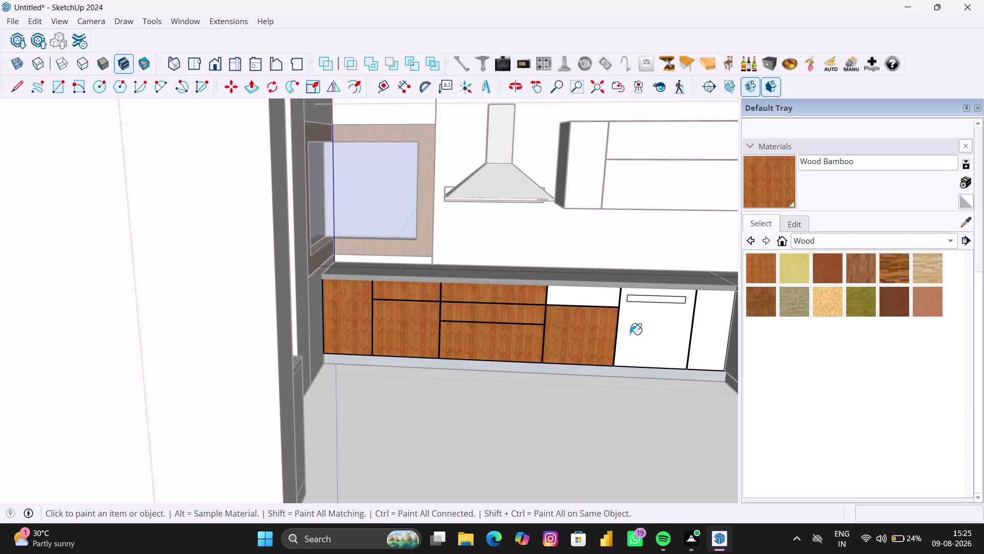
scroll(up, 3)
click(605, 306)
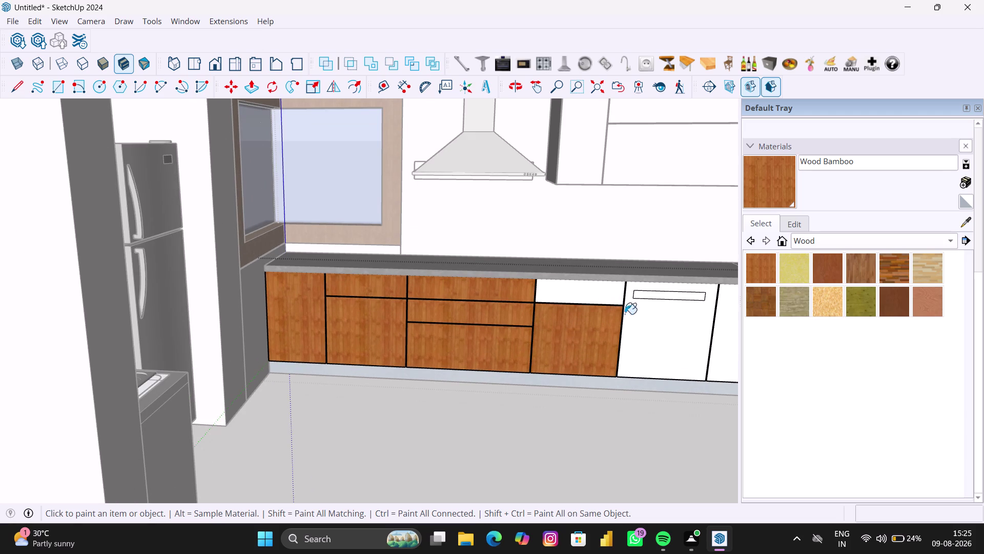
click(658, 346)
scroll(up, 3)
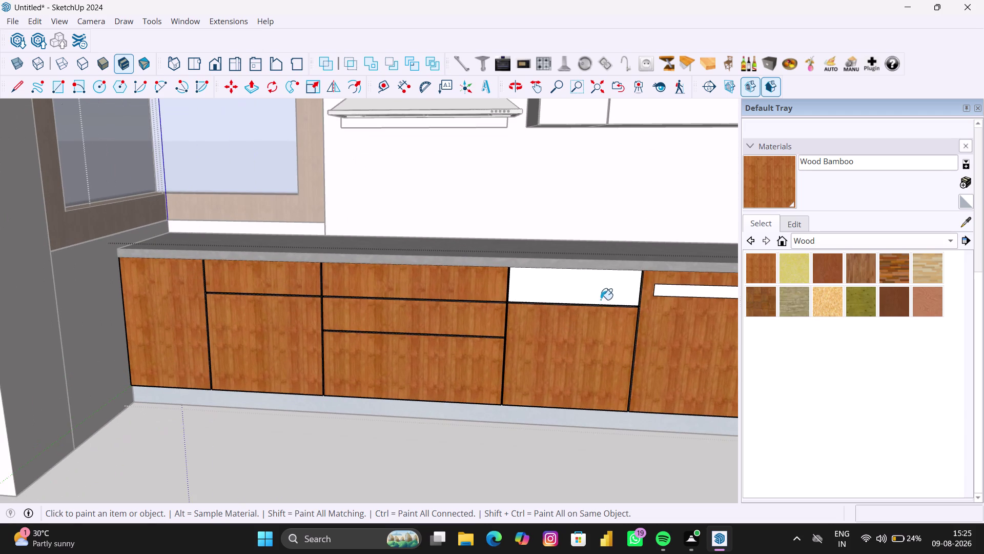
click(601, 299)
scroll(down, 3)
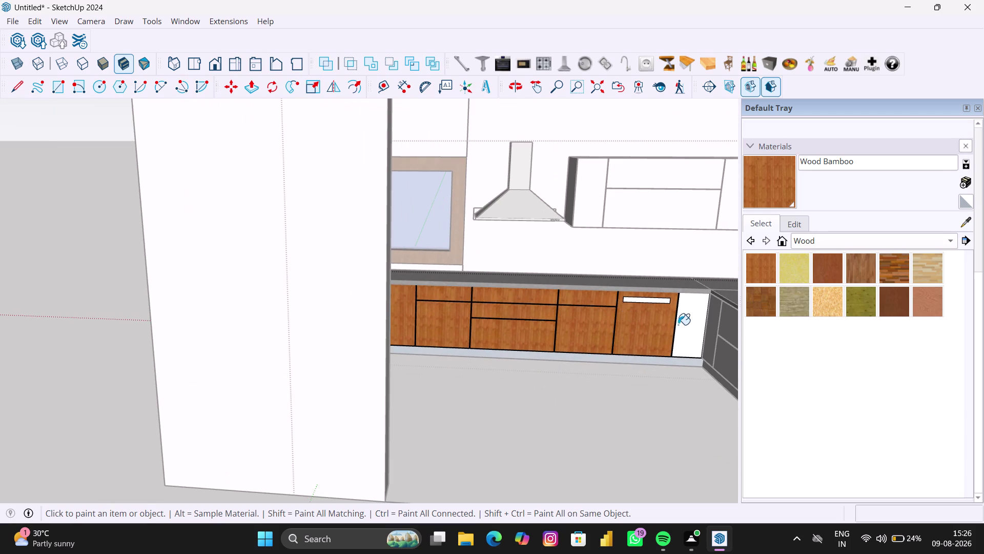
middle_drag(690, 326, 593, 321)
scroll(up, 3)
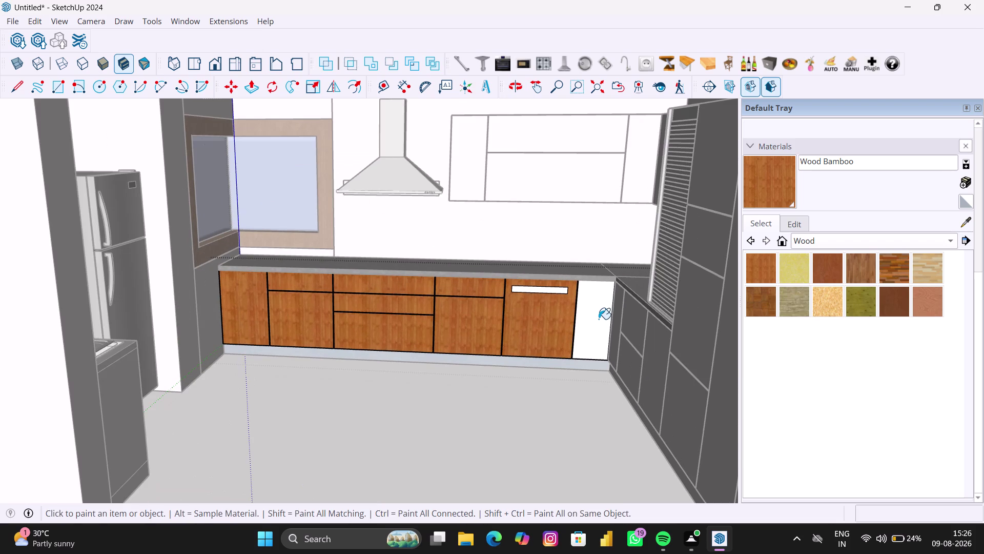
click(599, 319)
scroll(down, 3)
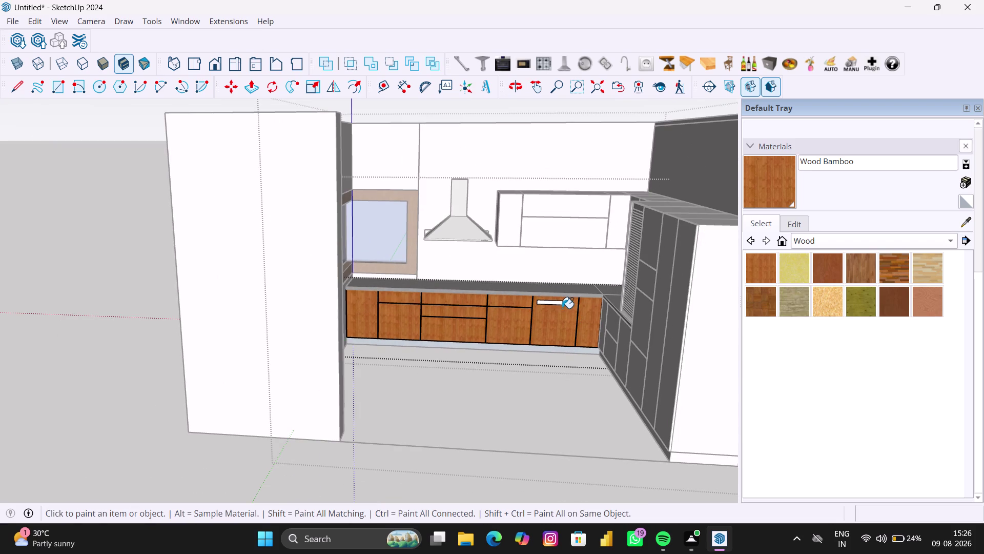
scroll(up, 3)
key(space)
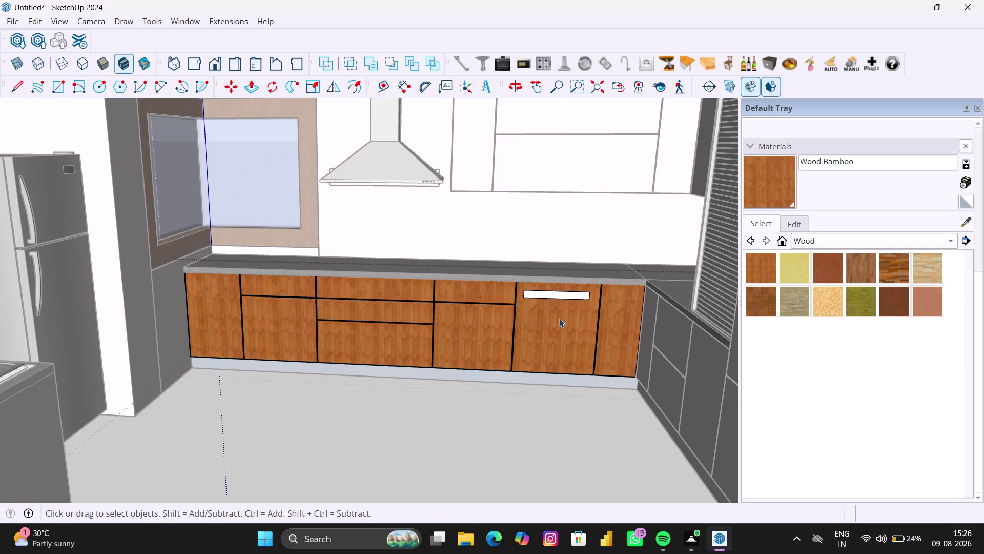
scroll(down, 3)
middle_drag(615, 338, 497, 325)
Orbit to the end tall unit beside the side run and open its group for editing.
click(524, 359)
click(447, 397)
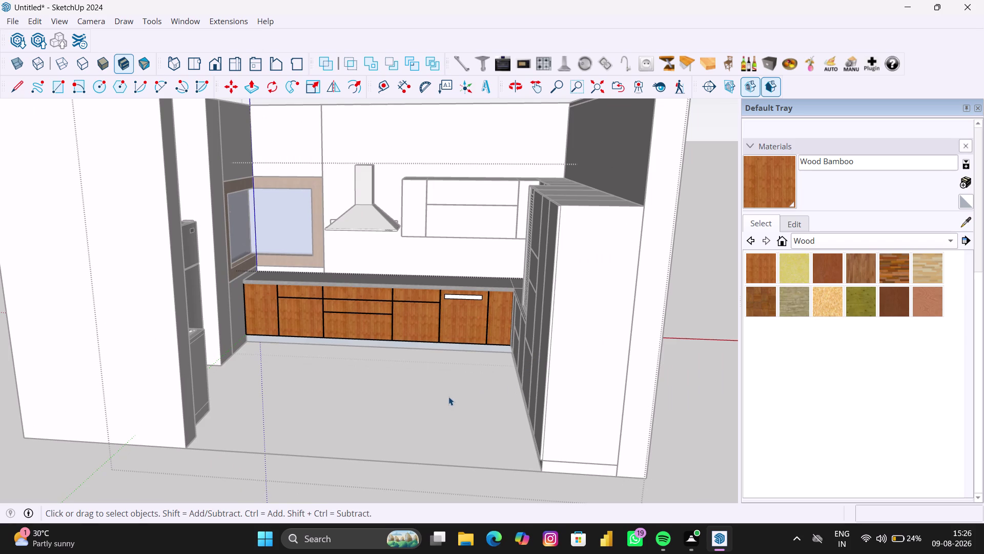
scroll(down, 3)
middle_drag(519, 405, 550, 398)
scroll(up, 3)
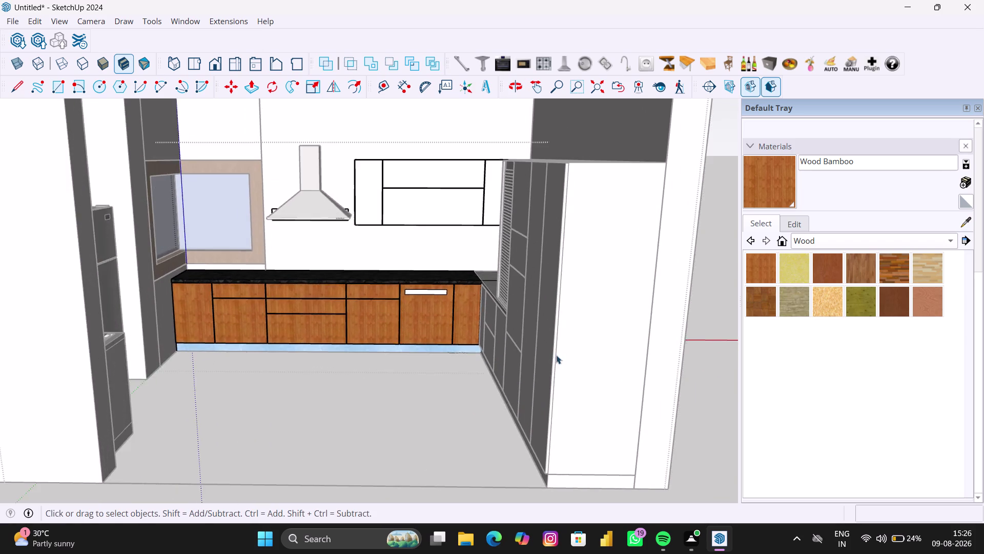
scroll(up, 3)
middle_drag(540, 353, 562, 353)
click(577, 347)
double_click(568, 349)
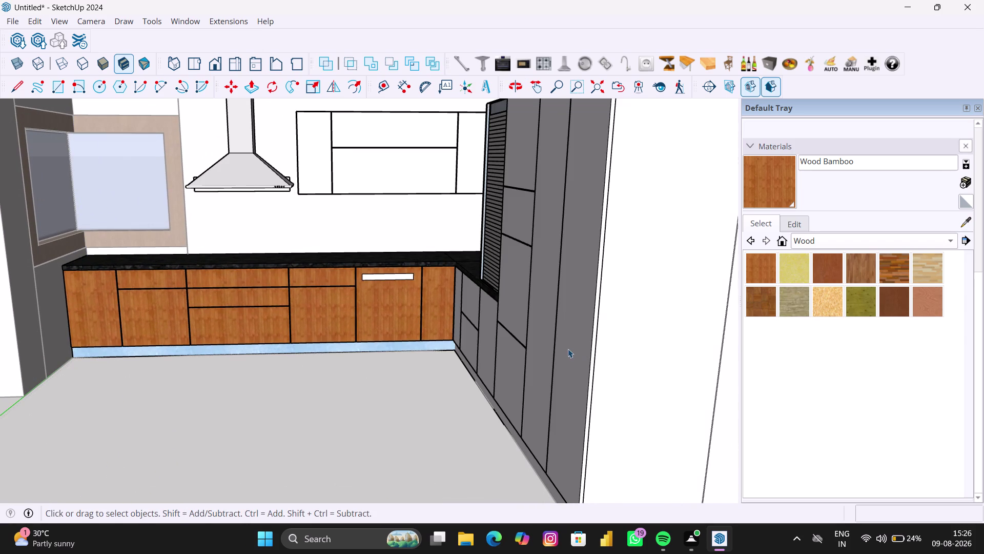
click(559, 349)
double_click(574, 344)
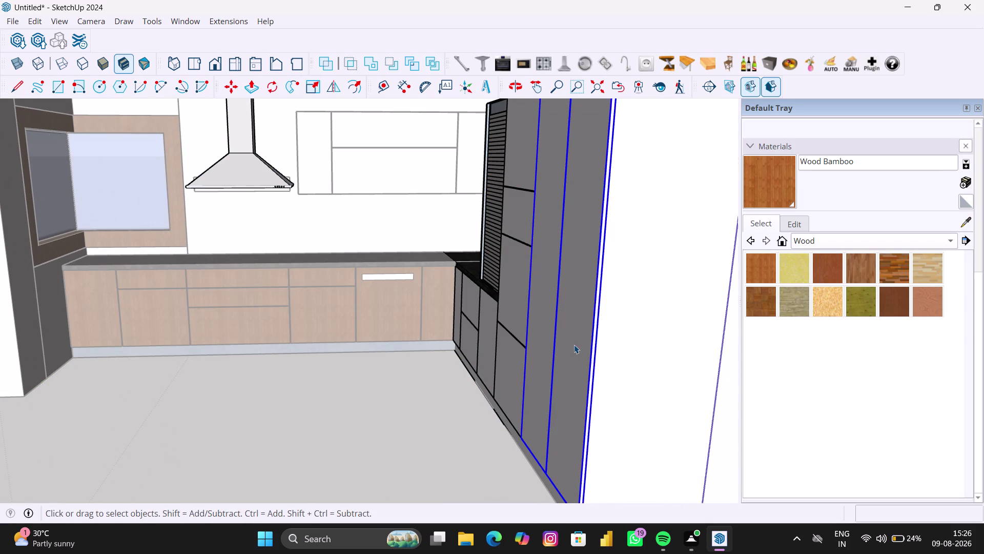
Paint both tall door faces with Wood Bamboo.
click(763, 277)
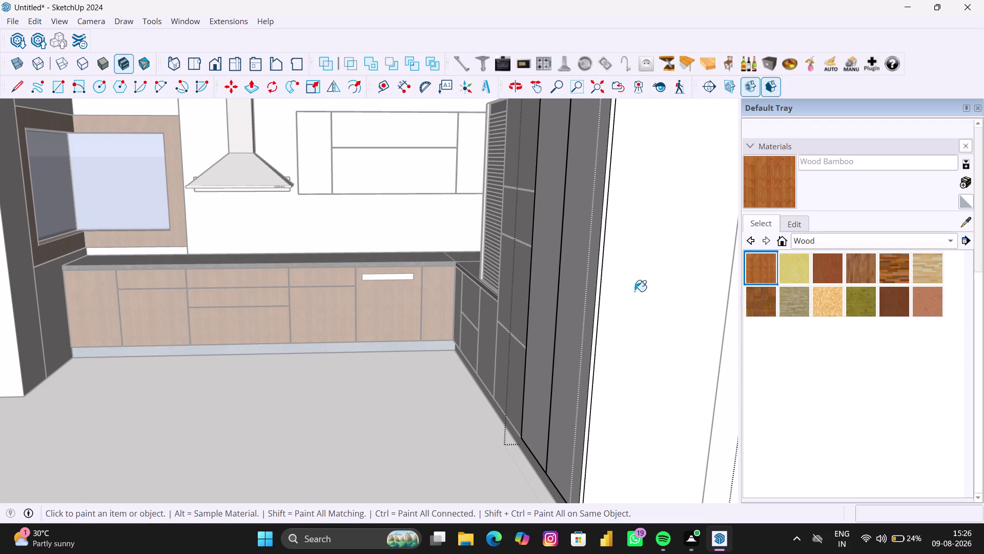
click(577, 301)
click(546, 296)
scroll(down, 3)
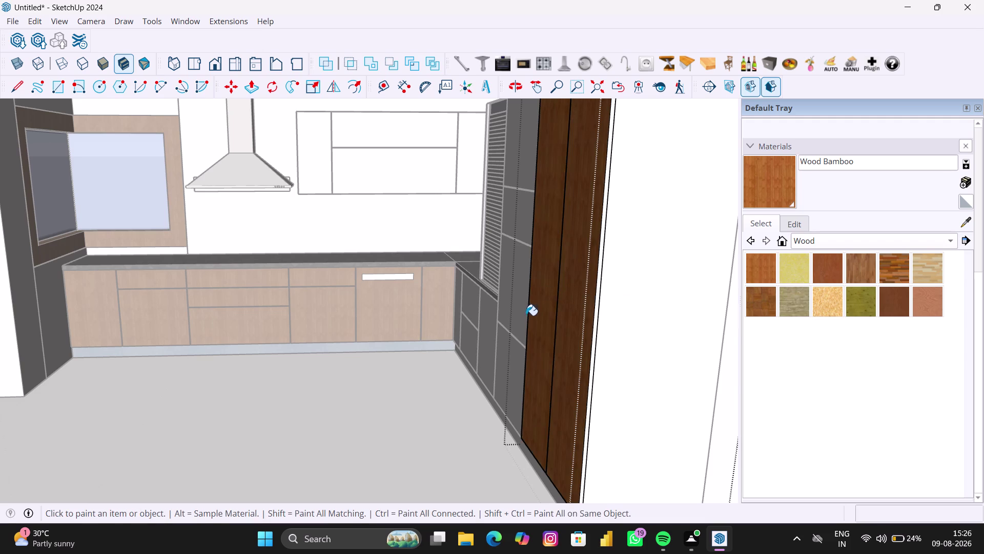
scroll(down, 3)
middle_drag(526, 316, 642, 332)
key(space)
click(466, 387)
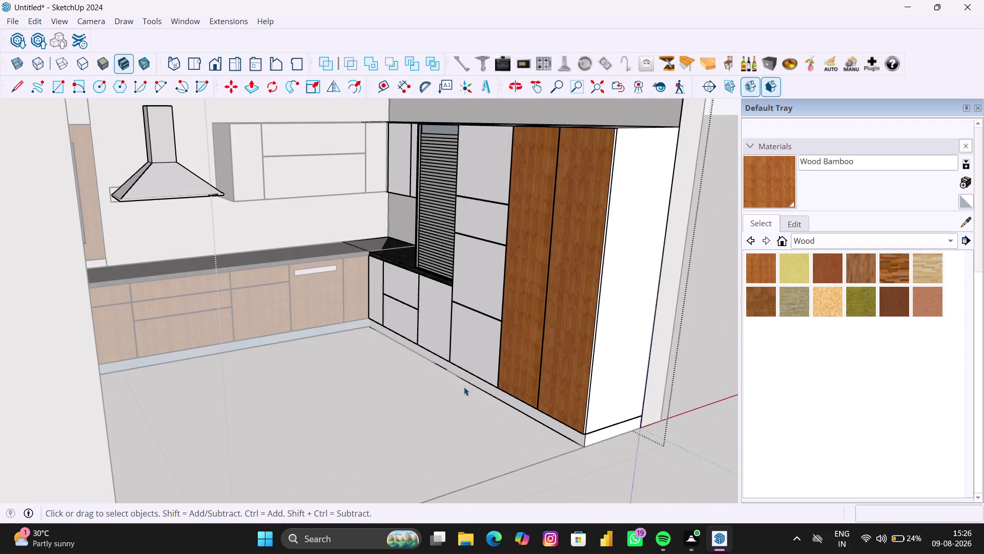
scroll(up, 3)
Open the plinth group, sample Resin Blue and paint the side-run plinth.
click(378, 358)
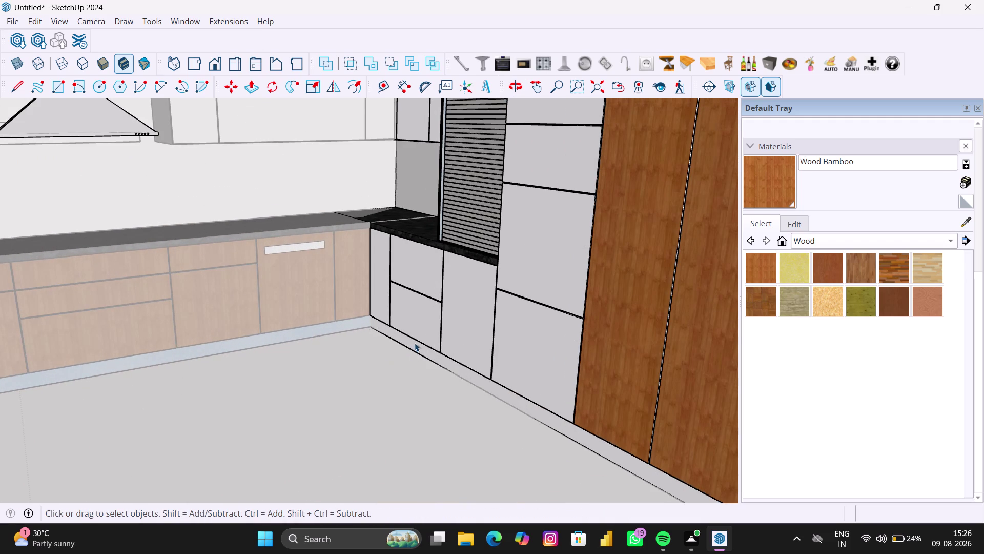
double_click(415, 343)
click(403, 344)
double_click(409, 344)
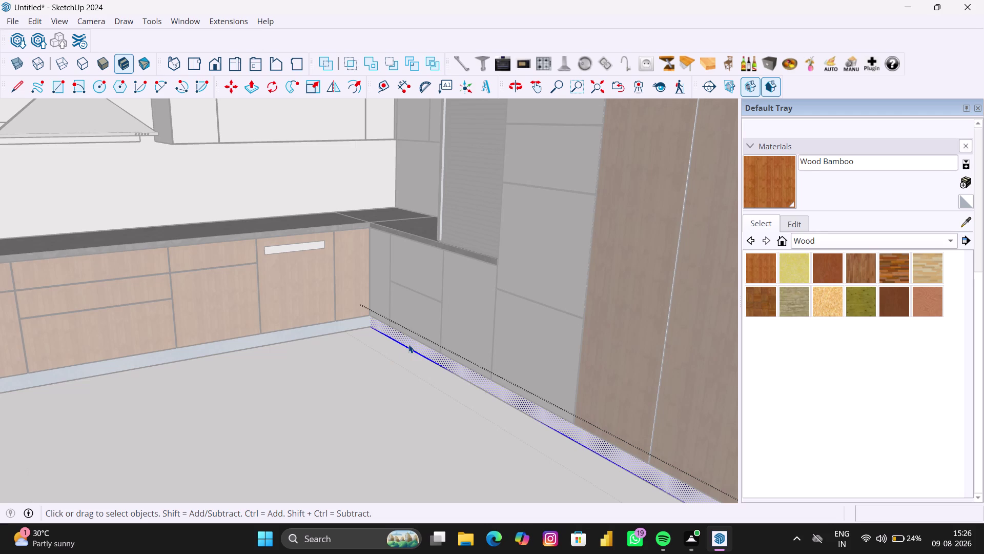
click(964, 226)
click(360, 323)
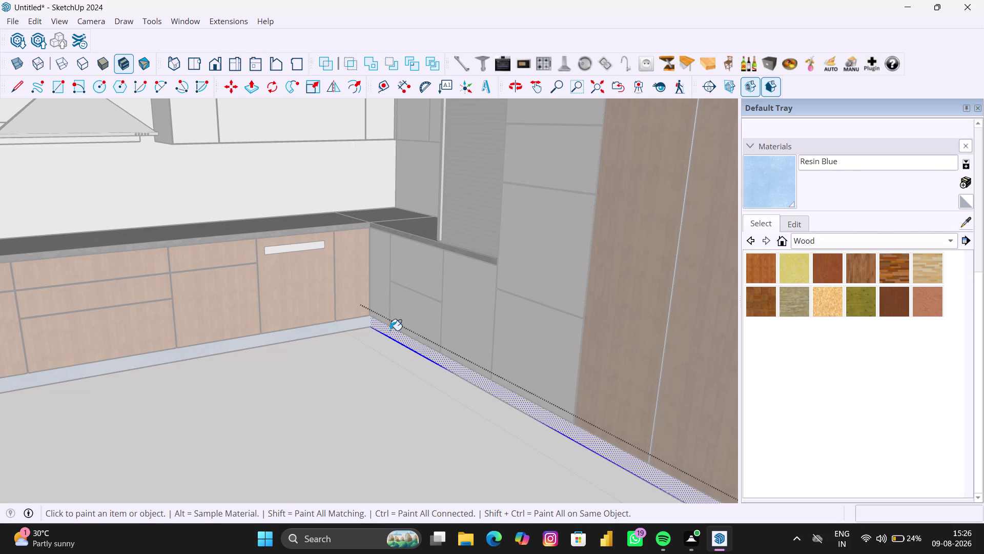
click(400, 340)
scroll(down, 3)
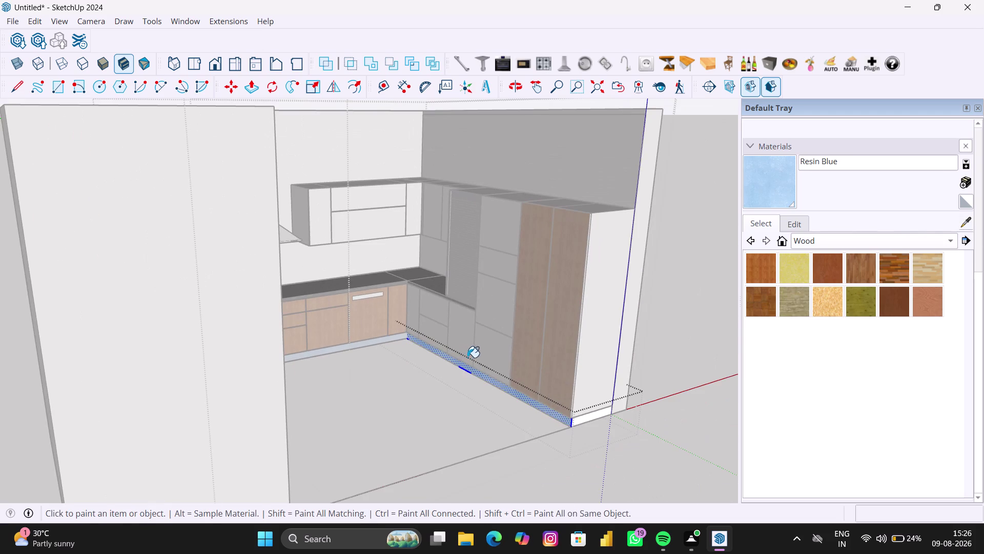
key(space)
Paint the plinth's end face Resin Blue, then select Wood Floor Parquet.
scroll(up, 3)
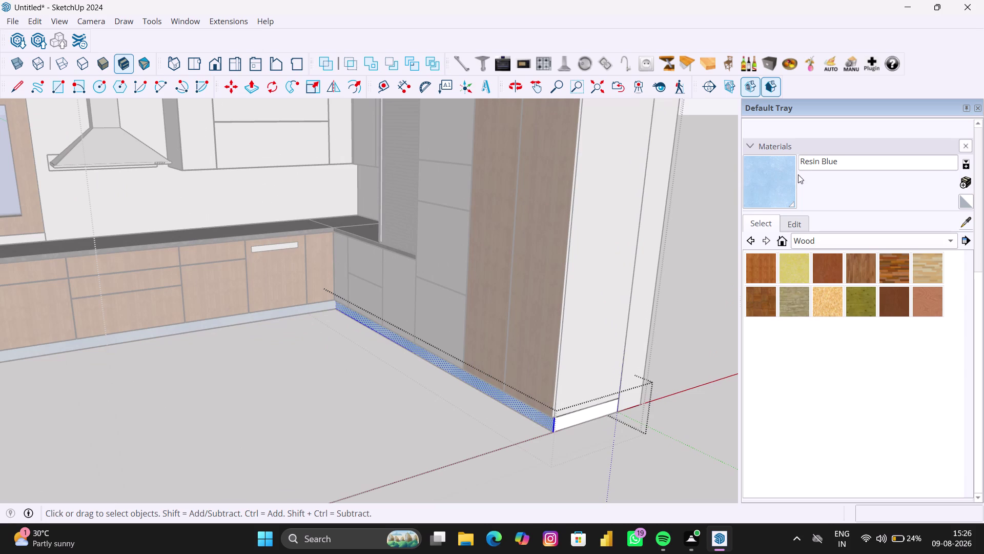
click(795, 176)
scroll(up, 3)
click(592, 420)
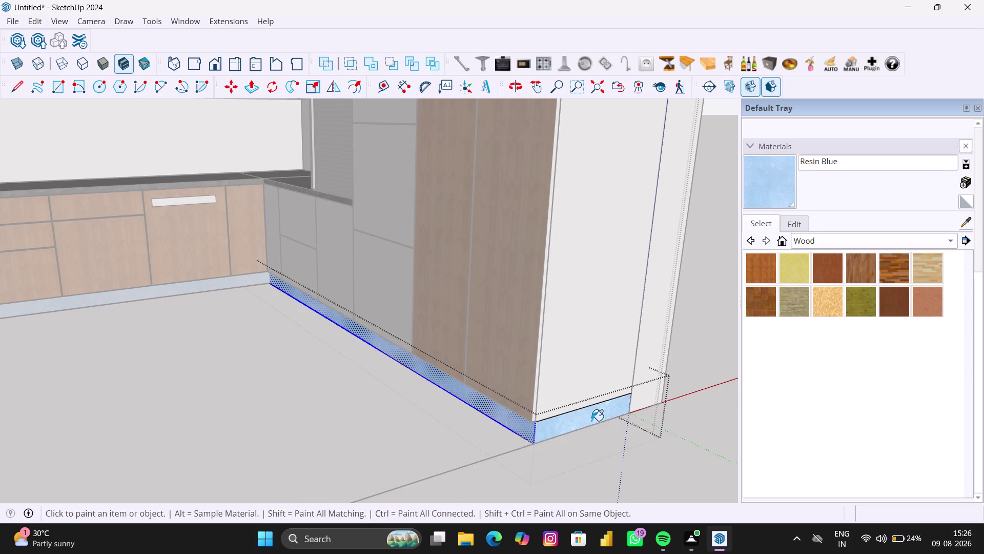
scroll(down, 3)
key(space)
click(662, 459)
scroll(down, 3)
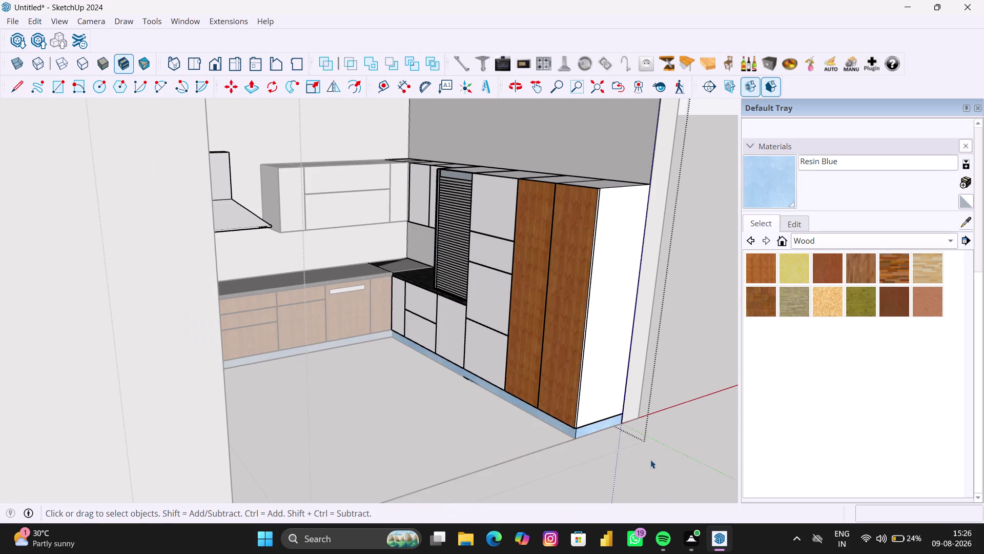
click(765, 301)
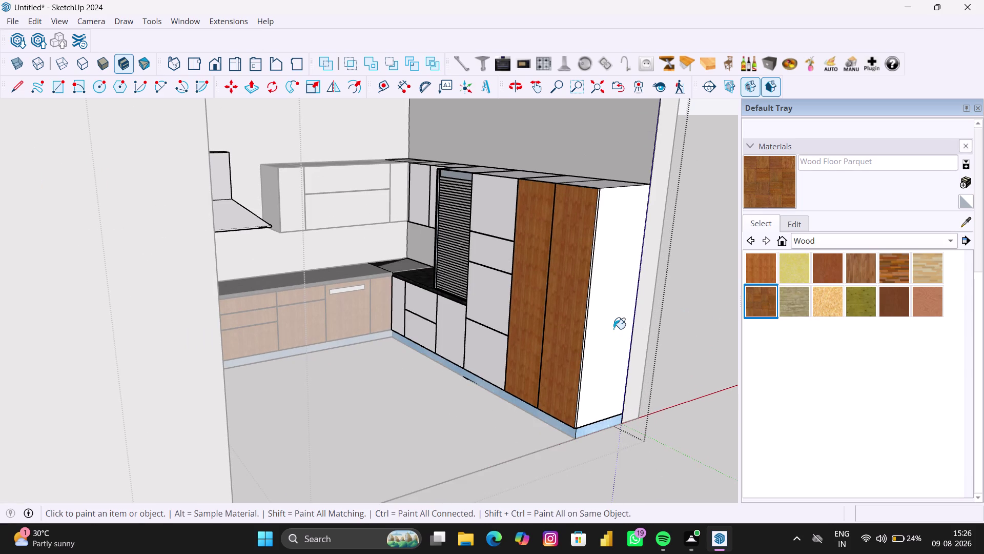
Paint the tall unit's side and the side-run cabinet bodies with Wood Floor Parquet.
click(613, 329)
scroll(down, 3)
middle_drag(599, 340, 576, 395)
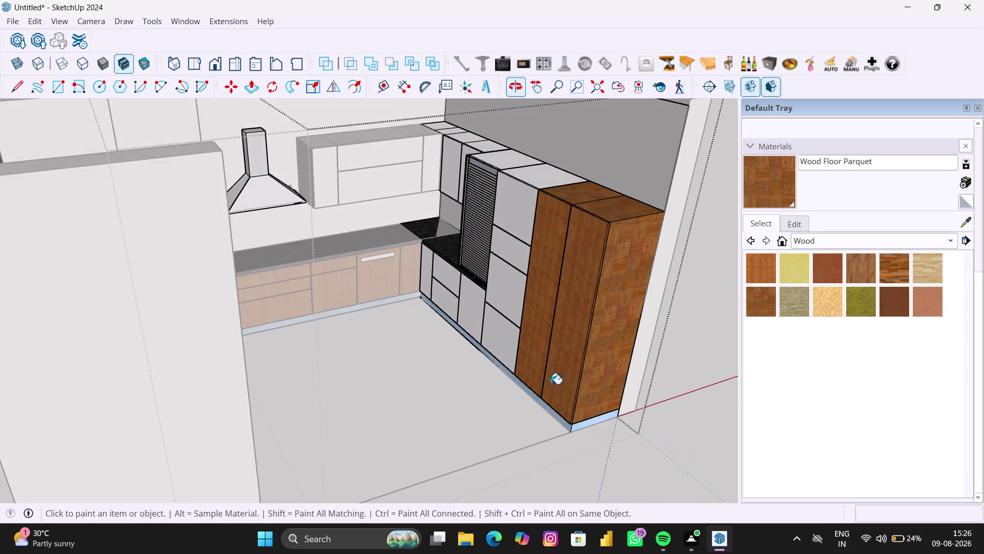
scroll(up, 3)
middle_drag(526, 350, 576, 341)
click(499, 331)
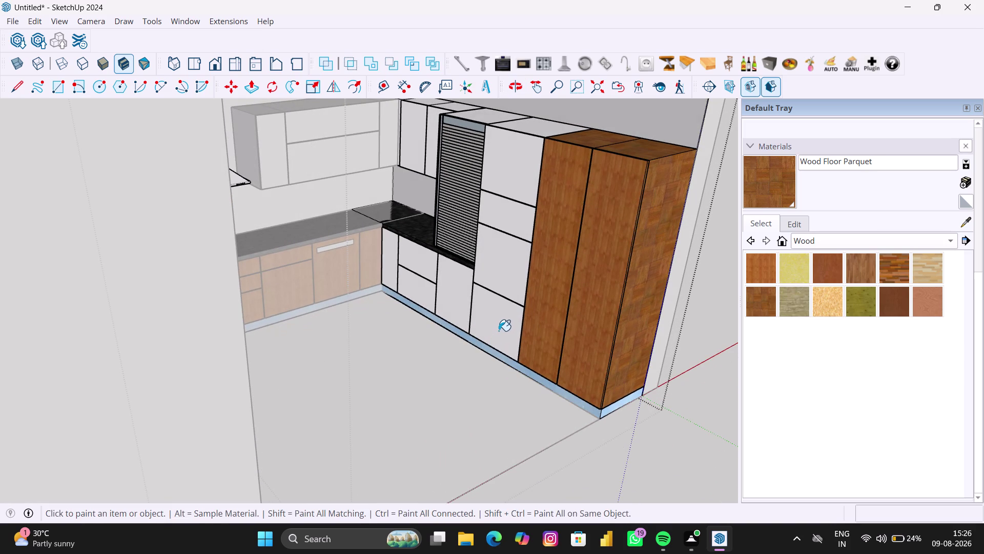
Paint the remaining cabinet tops with Wood Floor Parquet.
scroll(down, 3)
middle_drag(492, 323, 477, 330)
scroll(down, 3)
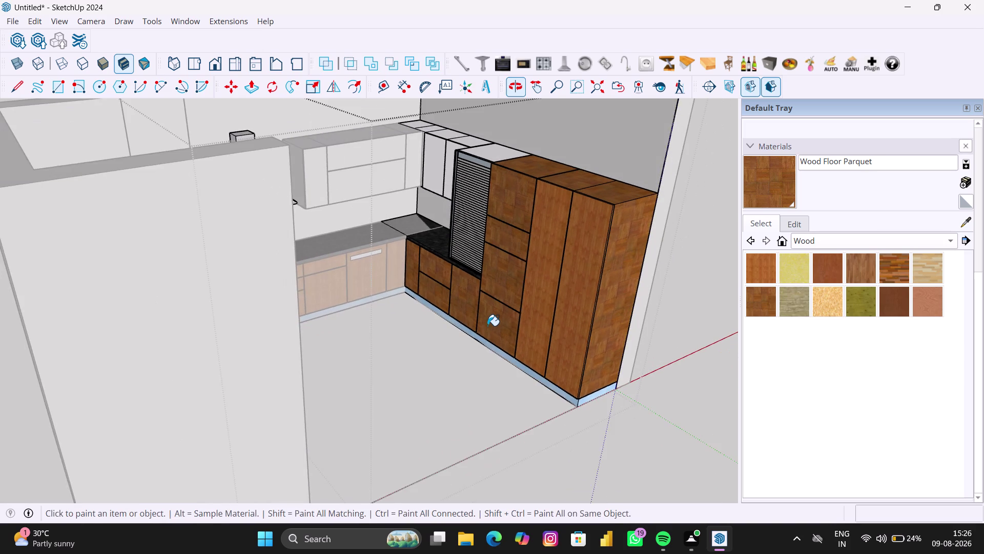
scroll(down, 3)
middle_drag(549, 306, 528, 461)
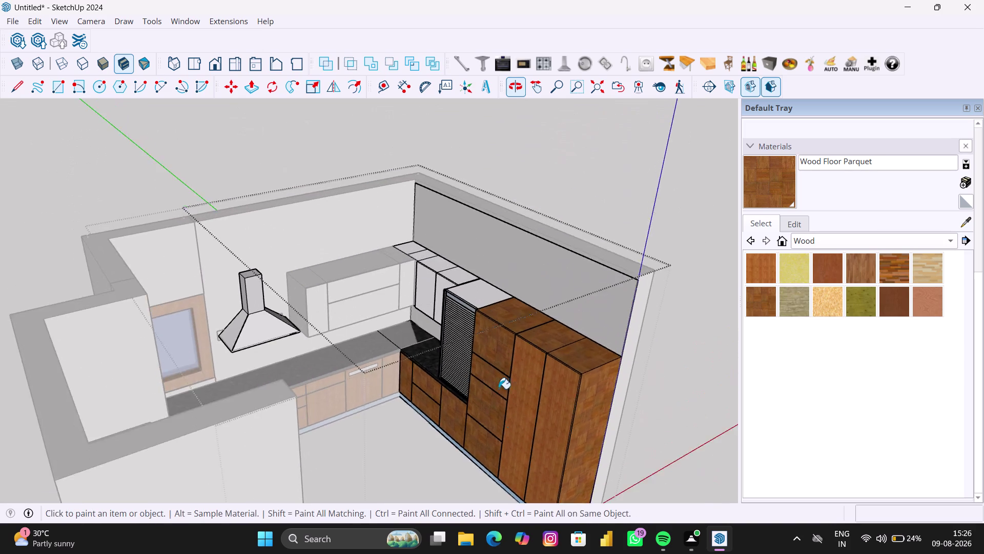
scroll(up, 3)
click(478, 293)
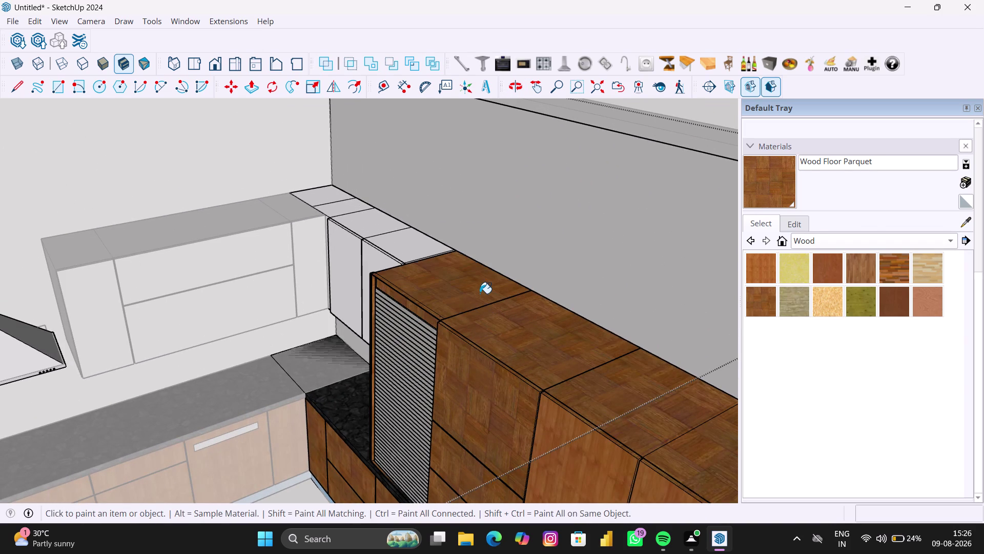
middle_drag(476, 292, 531, 359)
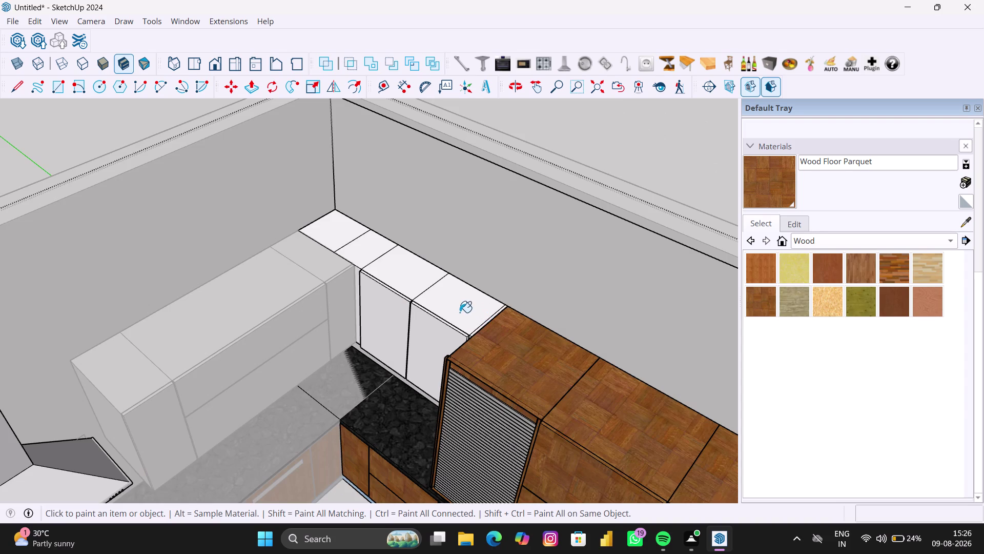
click(461, 307)
click(311, 272)
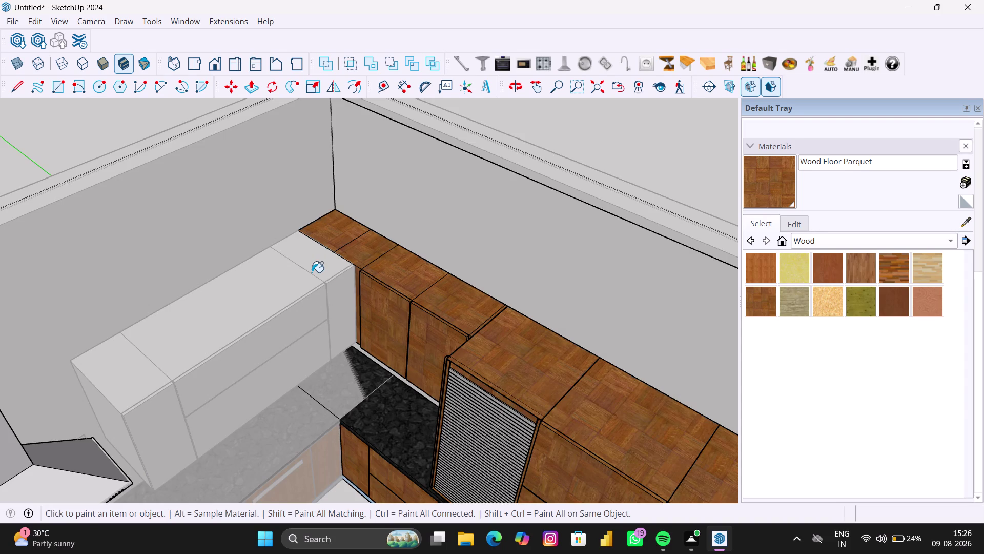
key(space)
Give the white wall cabinet the Wood Bamboo finish.
click(295, 287)
double_click(284, 298)
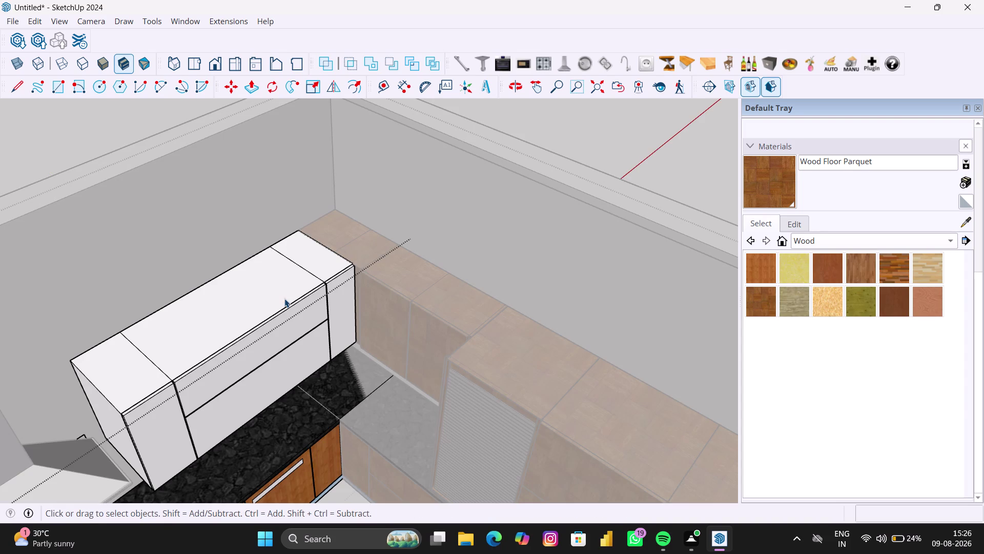
click(276, 299)
click(752, 267)
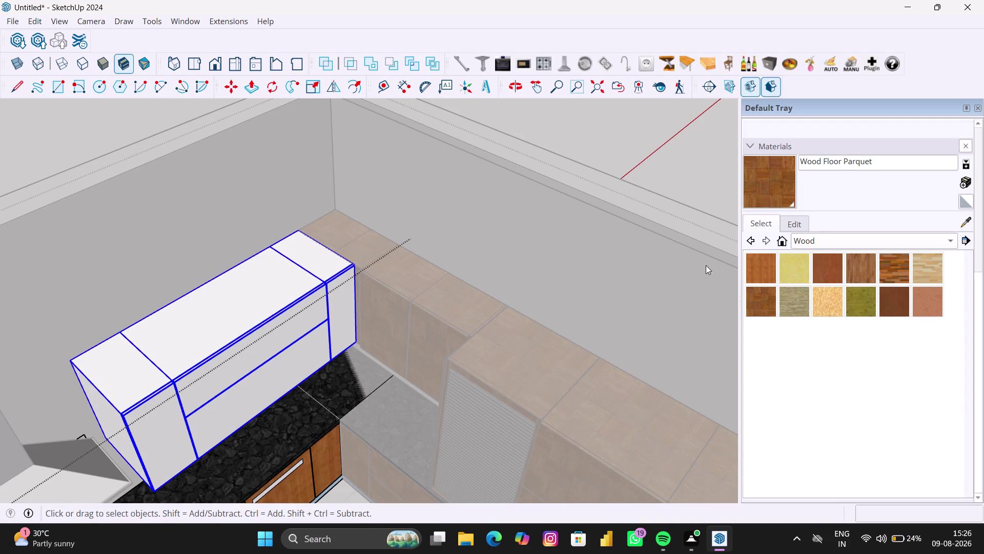
click(298, 262)
scroll(down, 3)
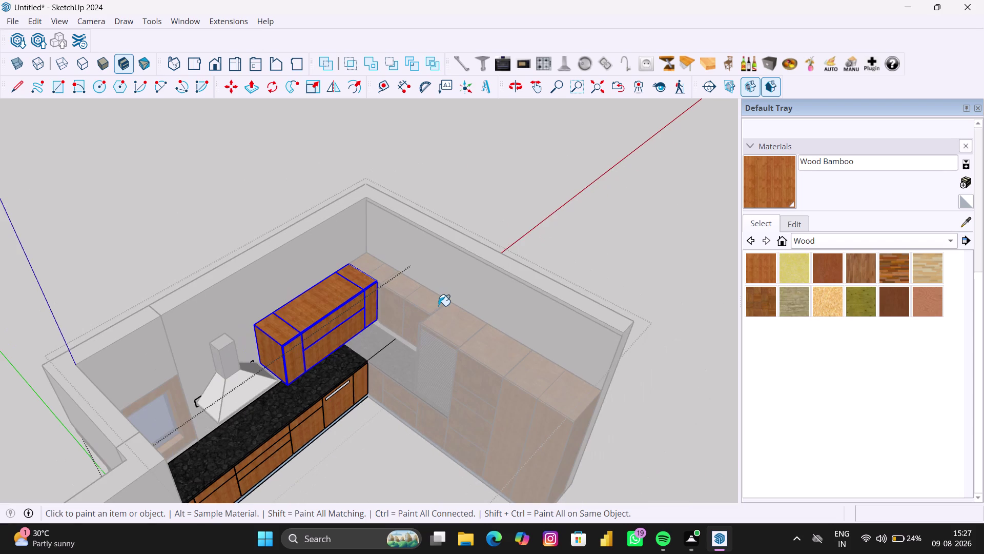
middle_drag(439, 305, 390, 246)
scroll(up, 3)
key(space)
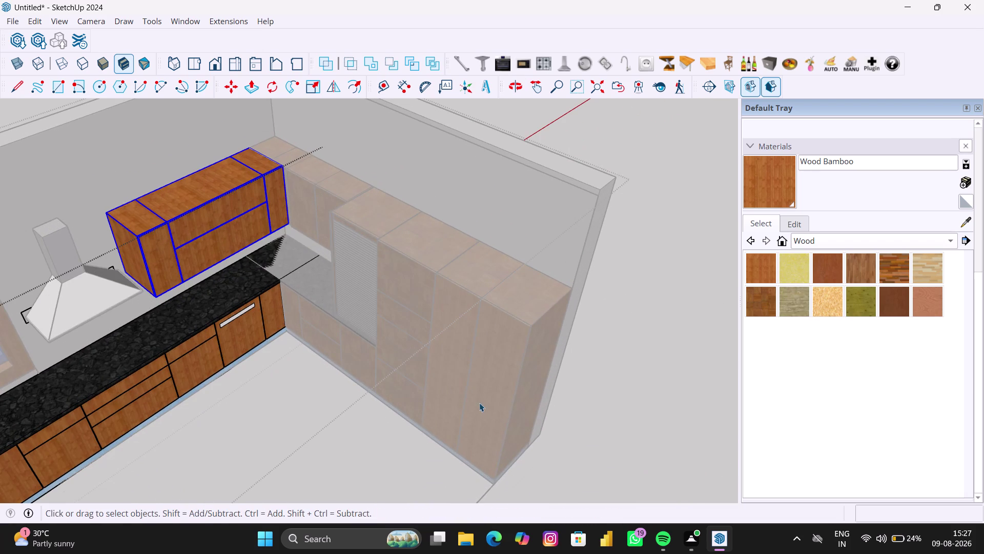
Open the tall unit group and its door panel group for editing.
click(477, 400)
scroll(up, 3)
double_click(410, 354)
click(401, 353)
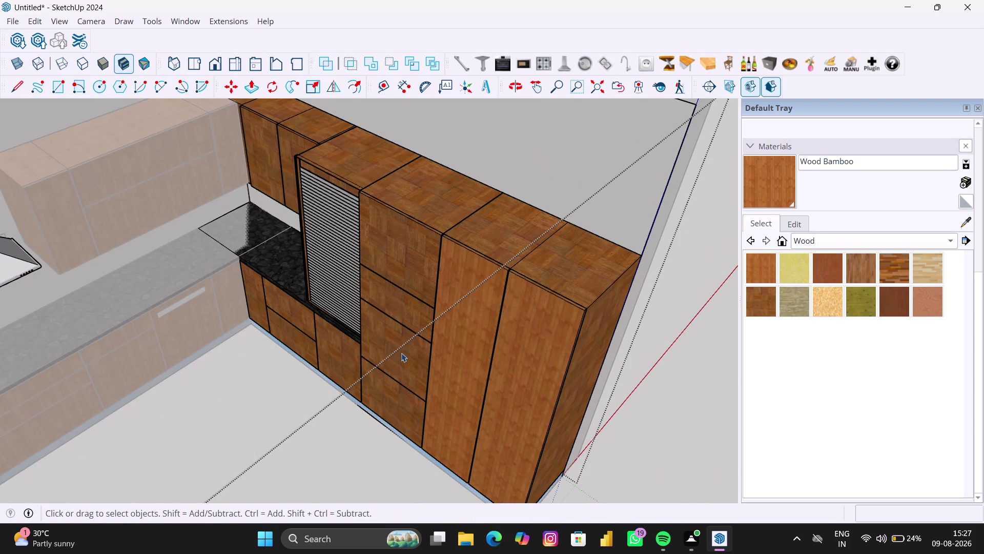
click(402, 350)
click(402, 350)
click(402, 350)
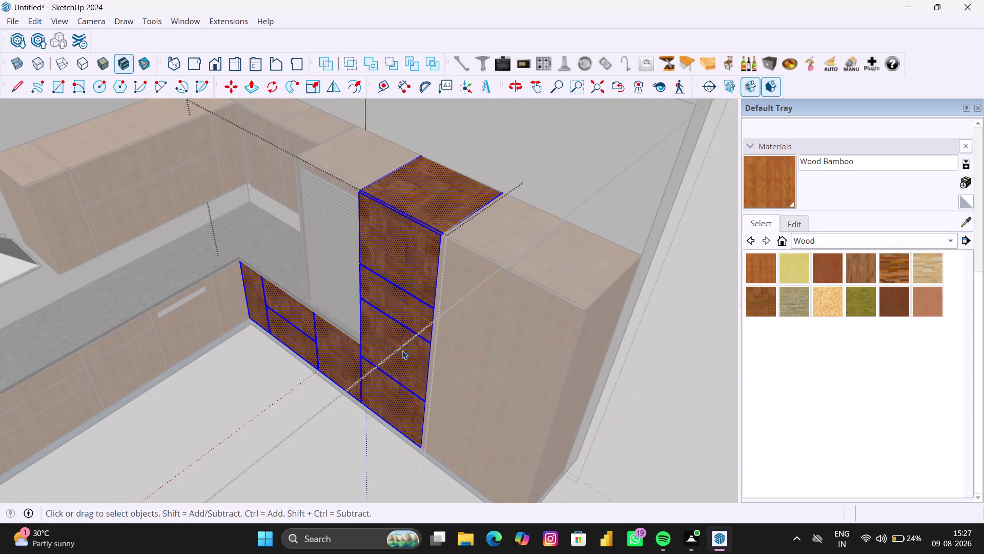
scroll(up, 3)
middle_drag(416, 343, 473, 318)
scroll(up, 3)
double_click(437, 342)
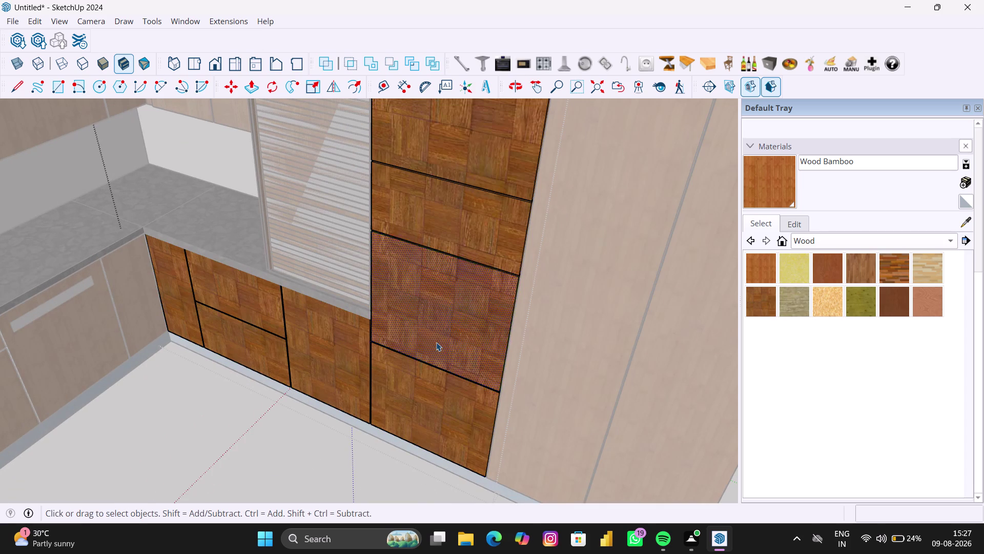
Push the tall unit's lower door panel in 579 mm.
key(p)
click(442, 329)
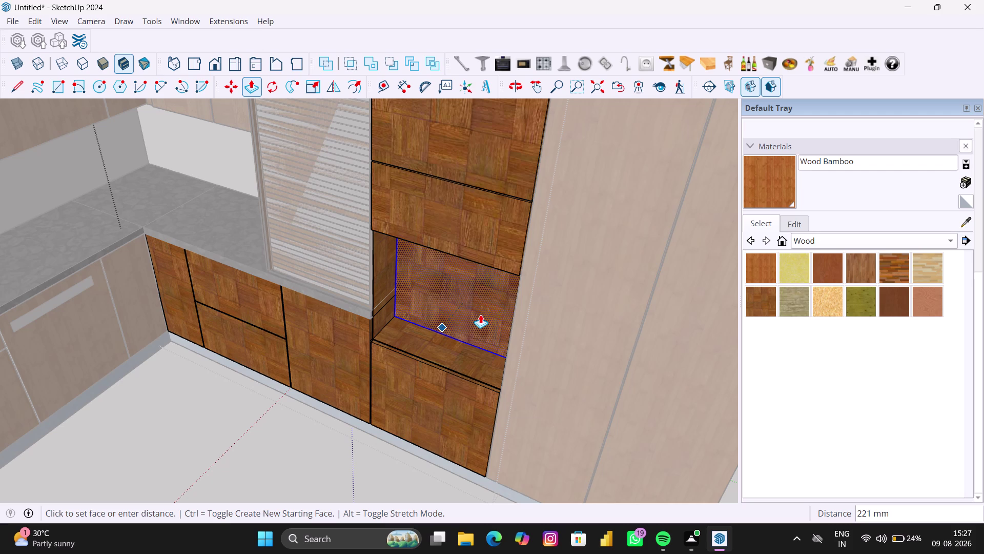
text(579)
text(MM)
key(Return)
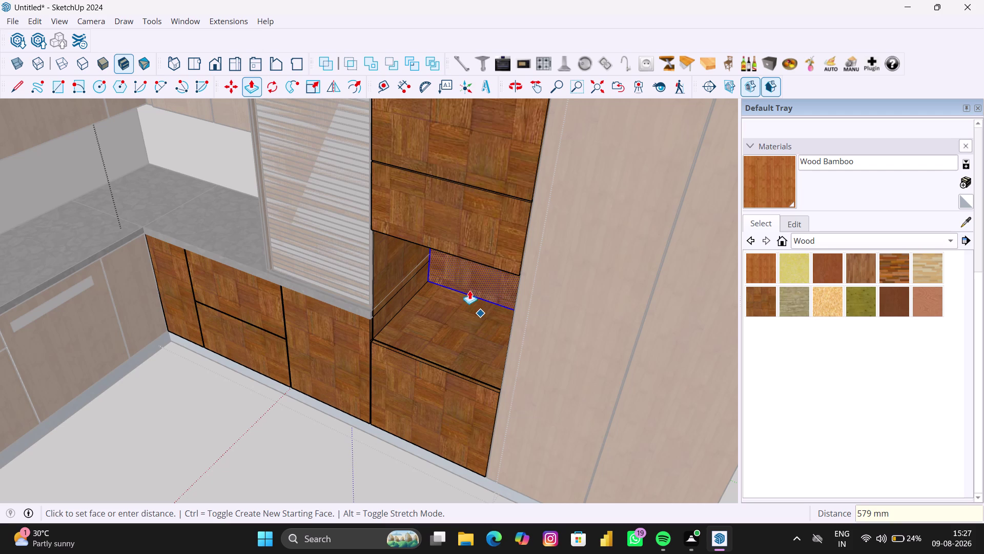
double_click(444, 213)
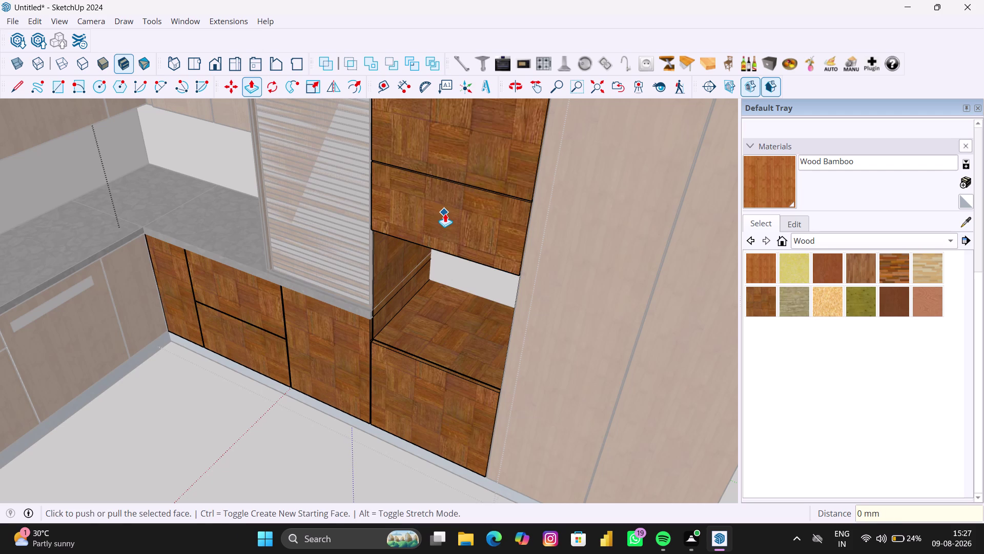
key(ctrl+z)
key(space)
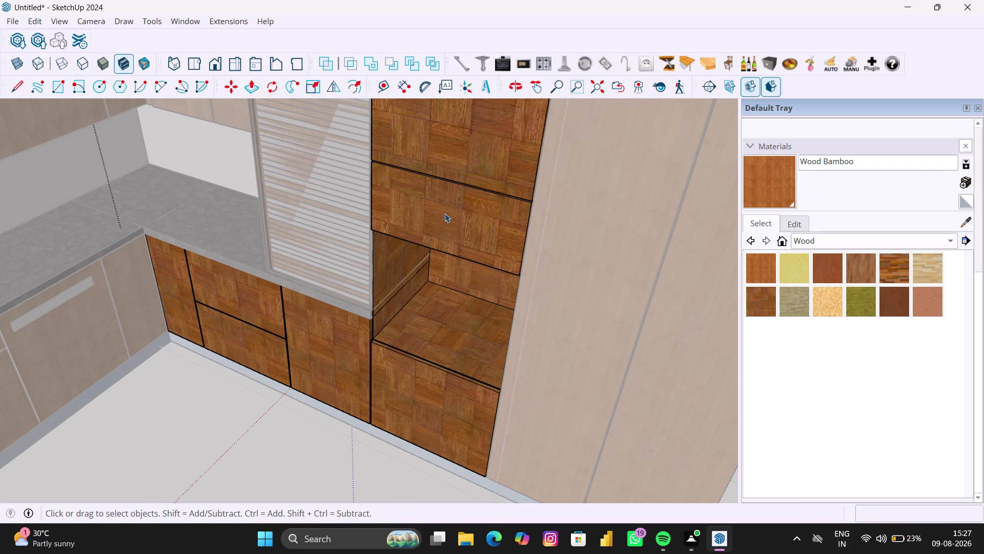
Recess the panel above by the same 579 mm depth and inspect the niches.
click(445, 213)
double_click(445, 213)
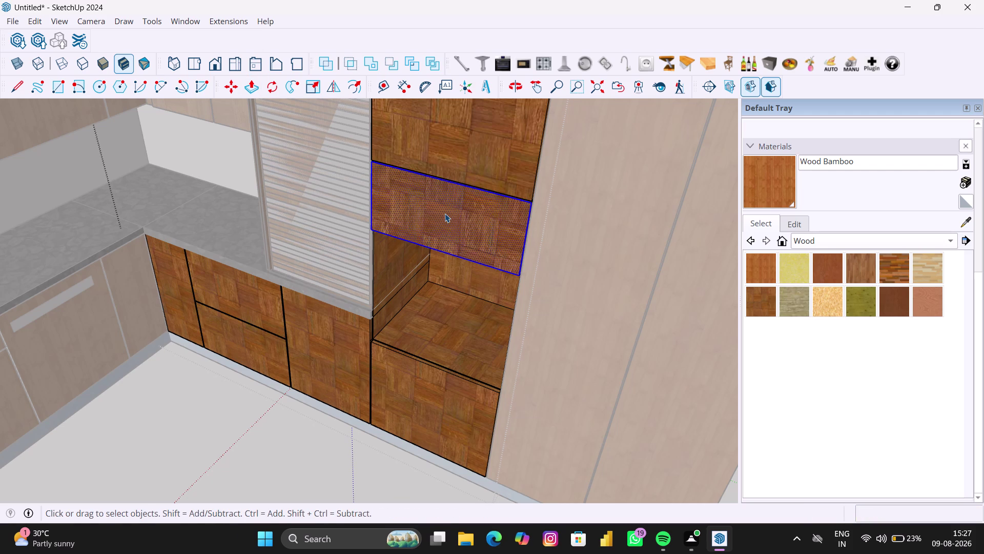
key(p)
double_click(447, 212)
scroll(down, 3)
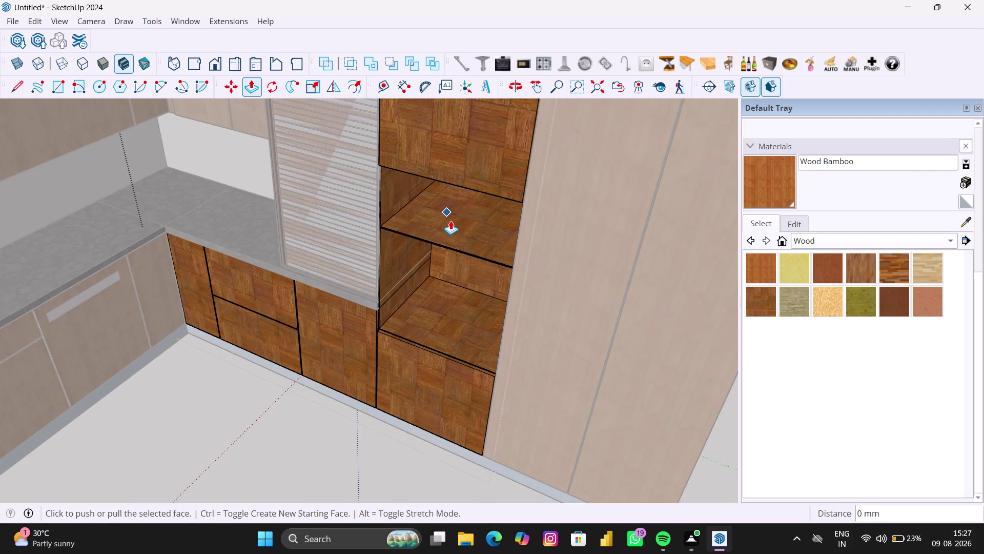
scroll(down, 3)
middle_drag(451, 221, 486, 164)
scroll(down, 3)
scroll(down, 3)
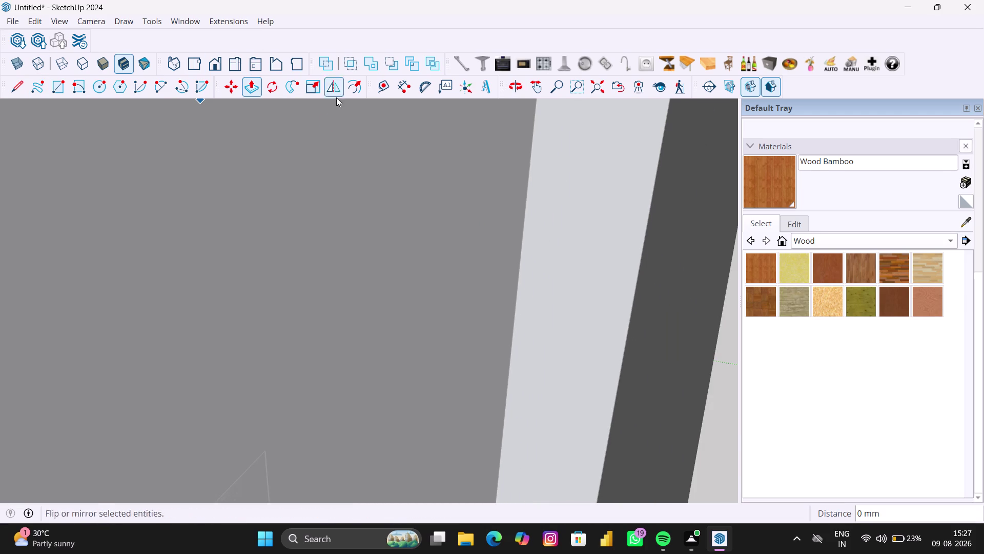
click(595, 90)
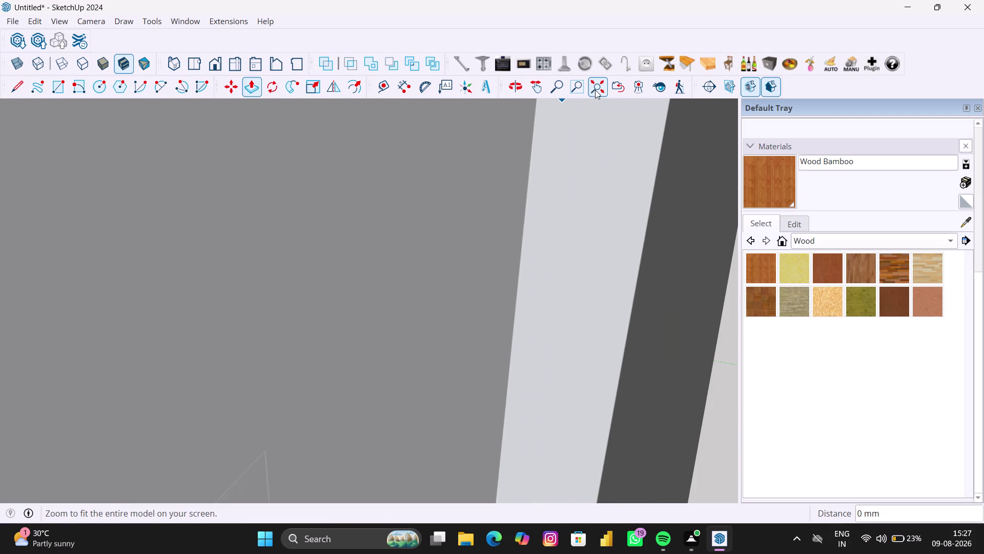
middle_drag(577, 223, 465, 231)
scroll(up, 3)
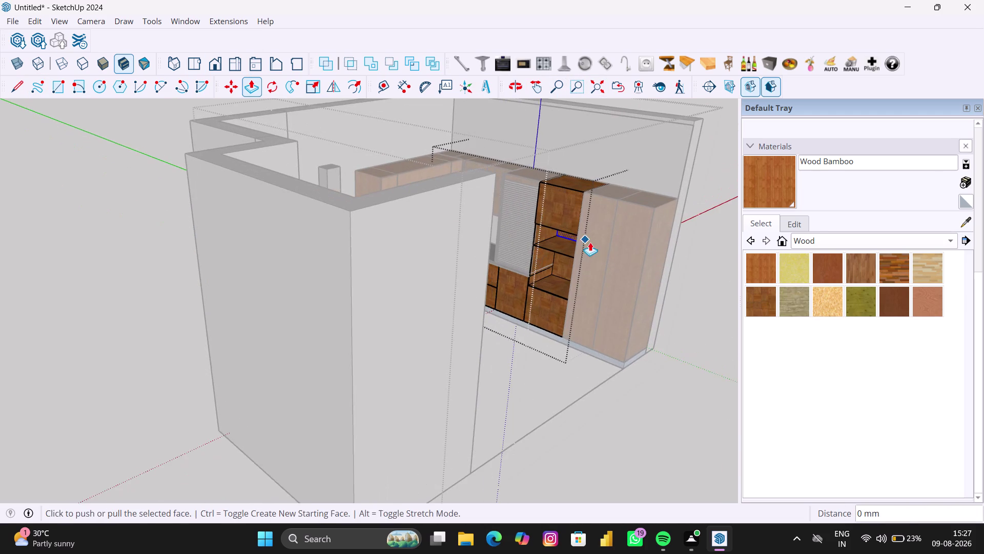
scroll(up, 3)
middle_drag(601, 243, 603, 232)
middle_drag(618, 308, 545, 310)
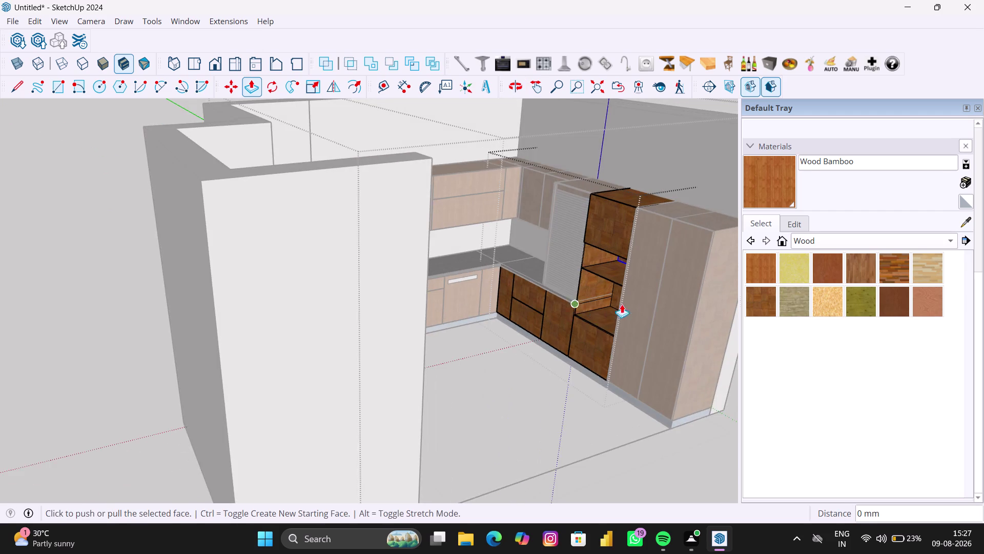
scroll(up, 3)
scroll(up, 3)
key(space)
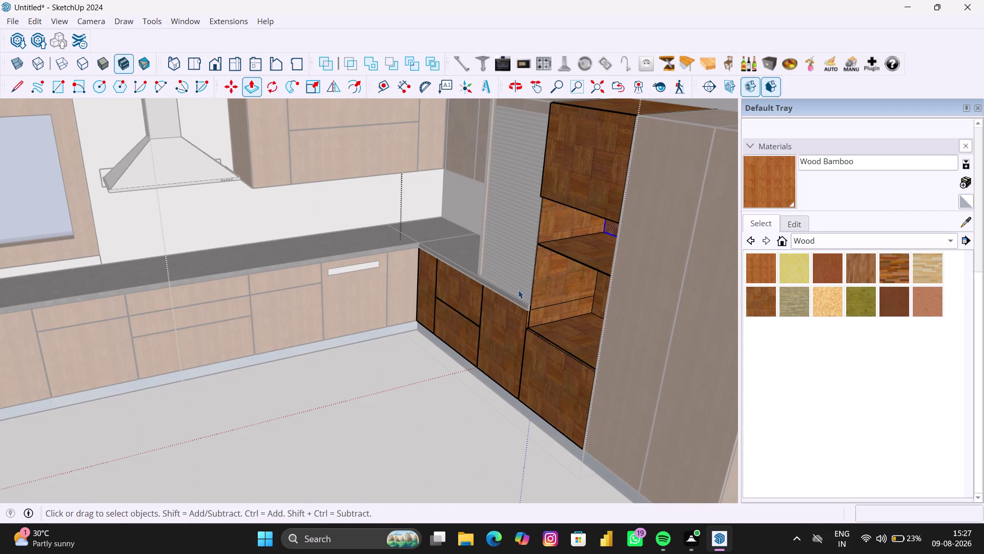
click(15, 44)
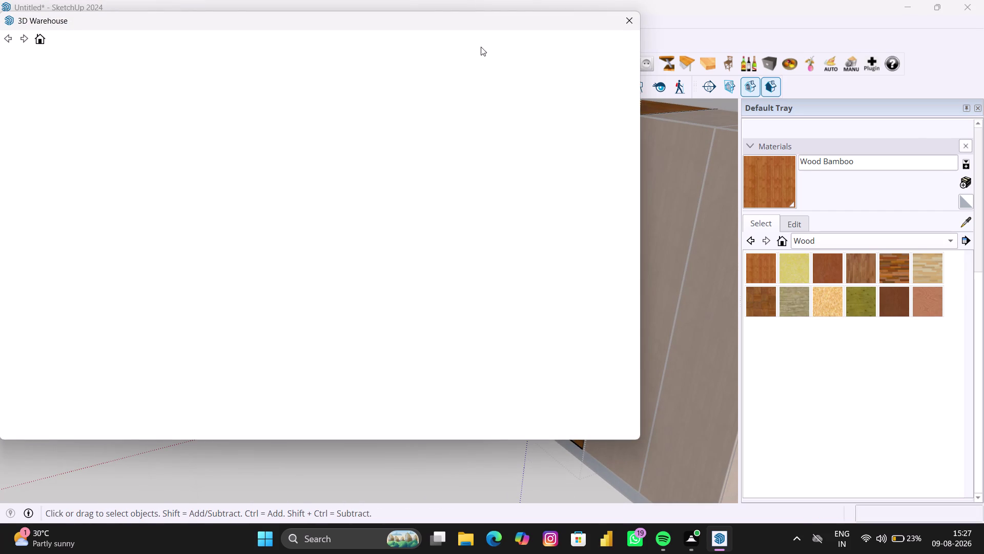
click(637, 22)
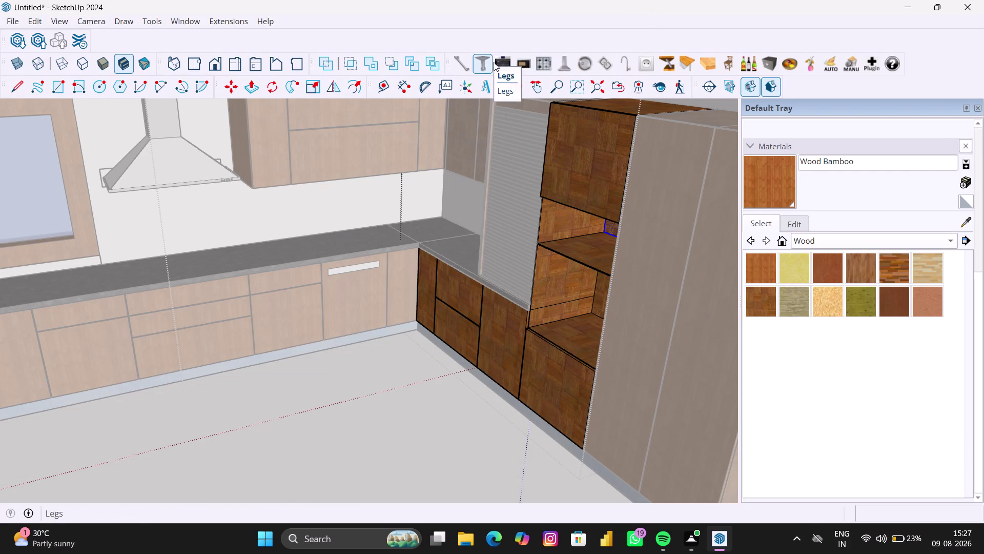
click(517, 61)
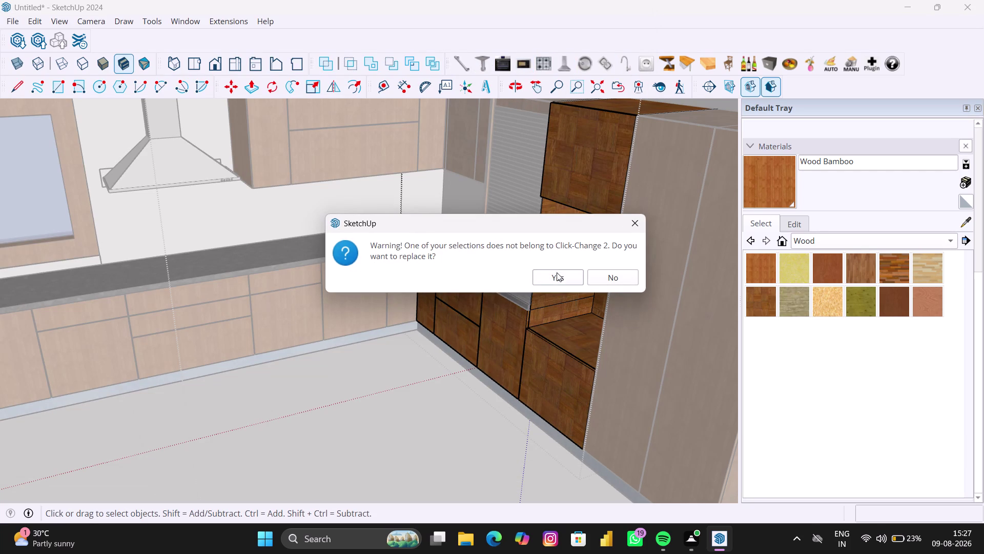
key(Escape)
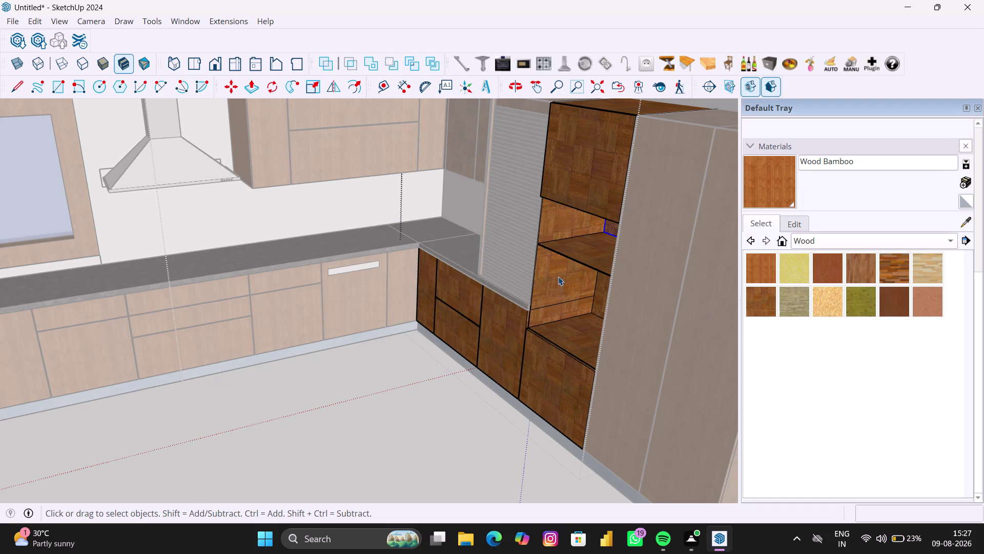
key(space)
scroll(down, 3)
key(space)
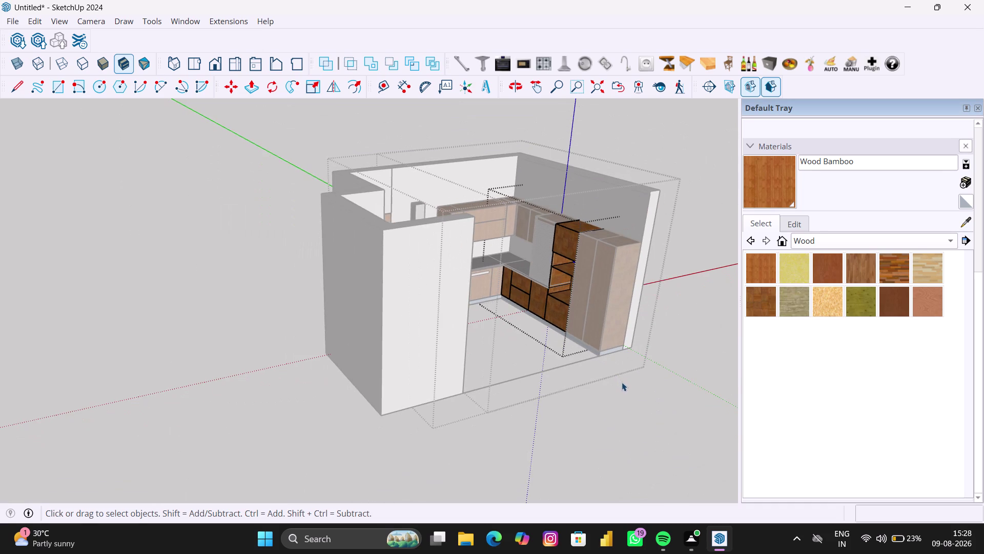
Face the kitchen cabinets and switch on X-ray face style.
click(621, 382)
click(645, 392)
scroll(up, 3)
scroll(up, 3)
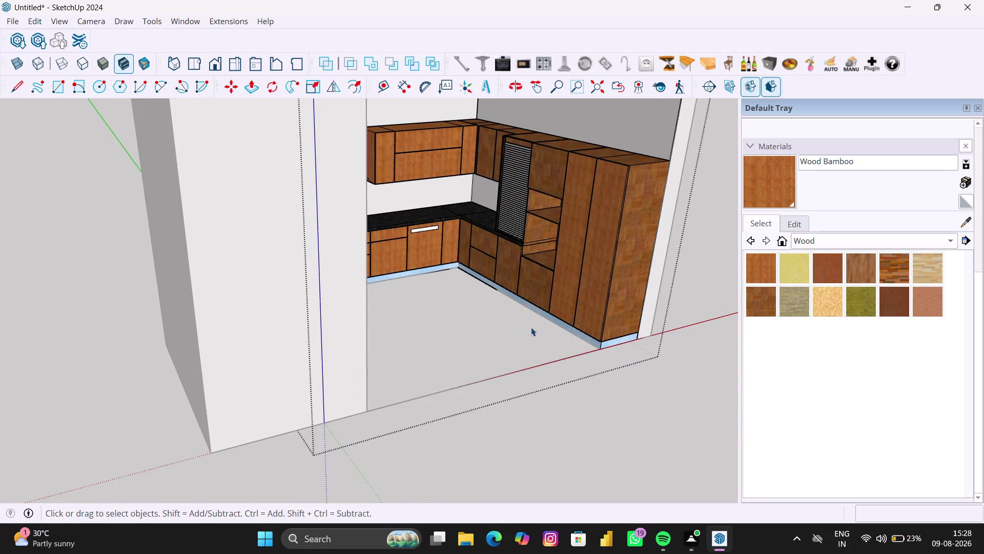
middle_drag(531, 327, 588, 315)
scroll(up, 3)
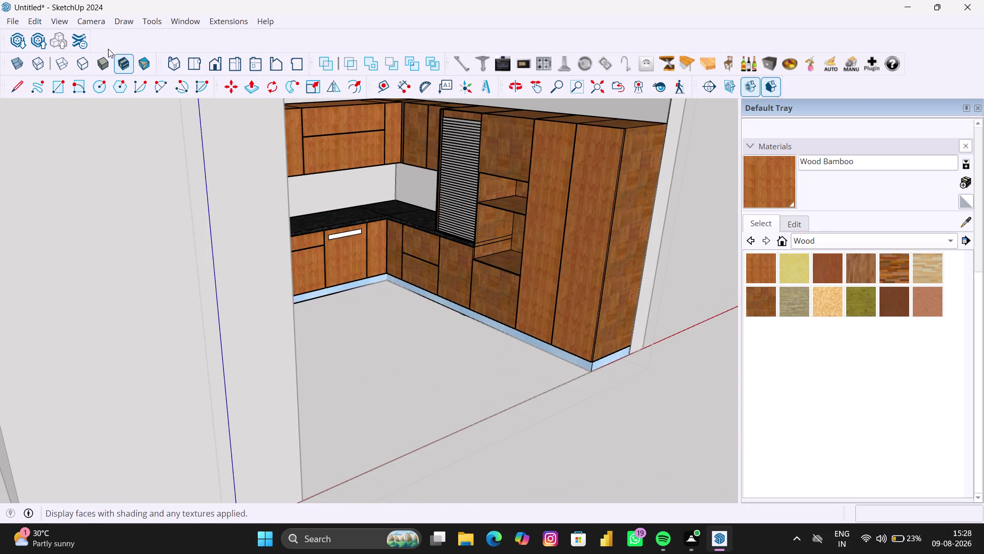
click(20, 60)
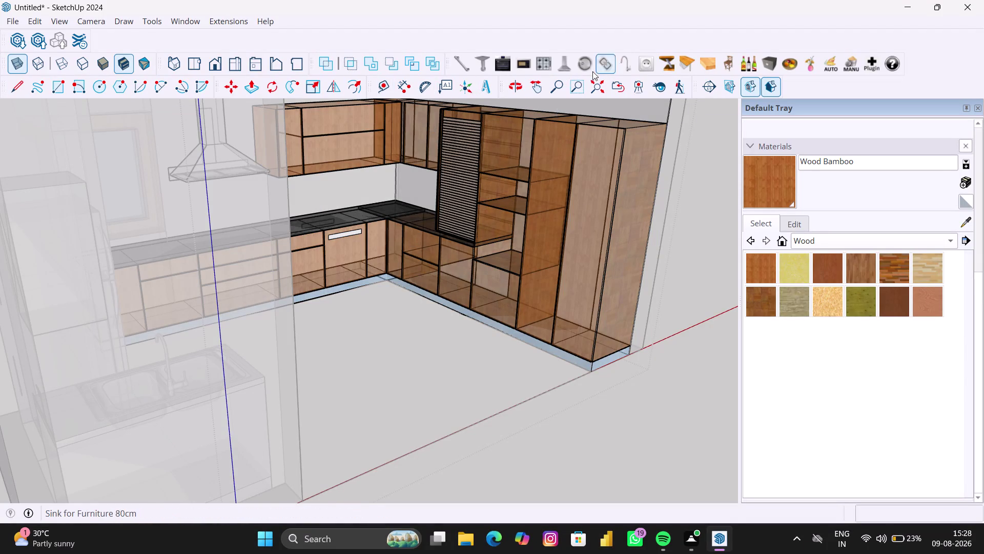
Place an oven component on the floor beside the kitchen.
click(519, 60)
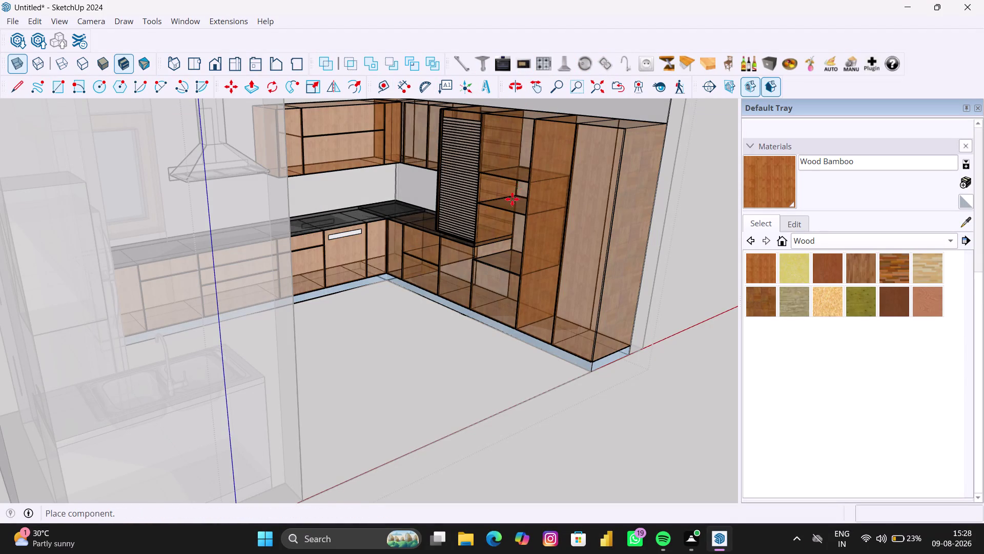
scroll(down, 3)
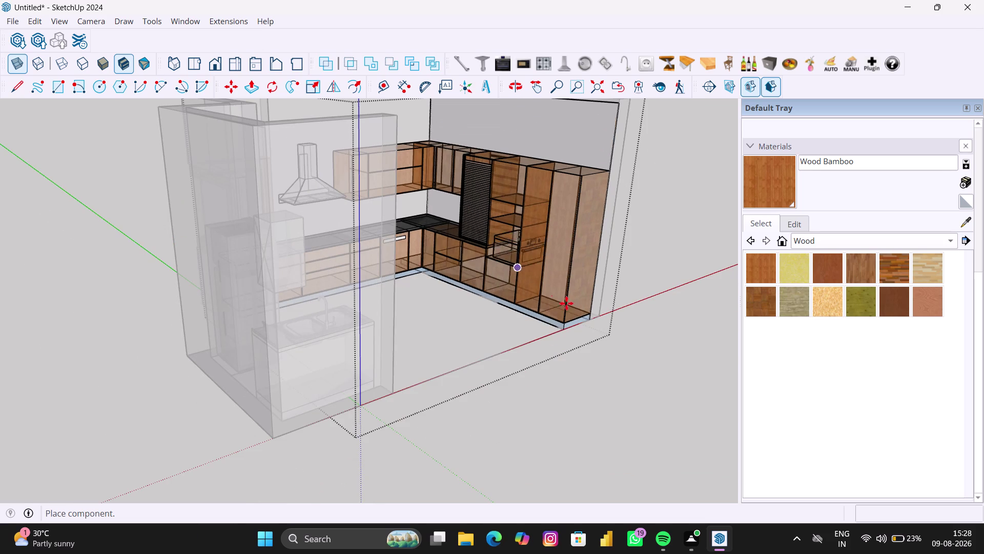
scroll(down, 3)
click(630, 398)
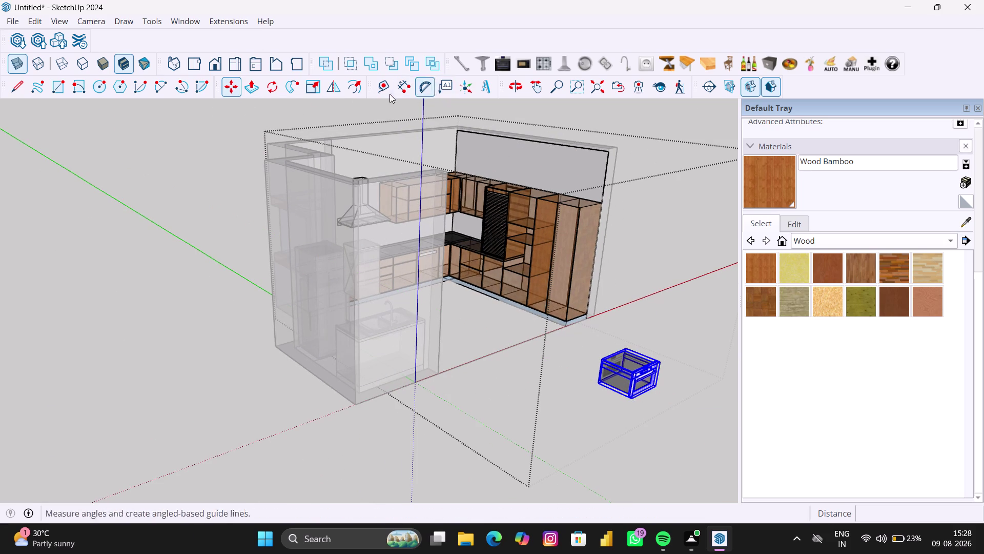
Rotate the oven 90 degrees on the floor about its base.
click(273, 82)
scroll(up, 3)
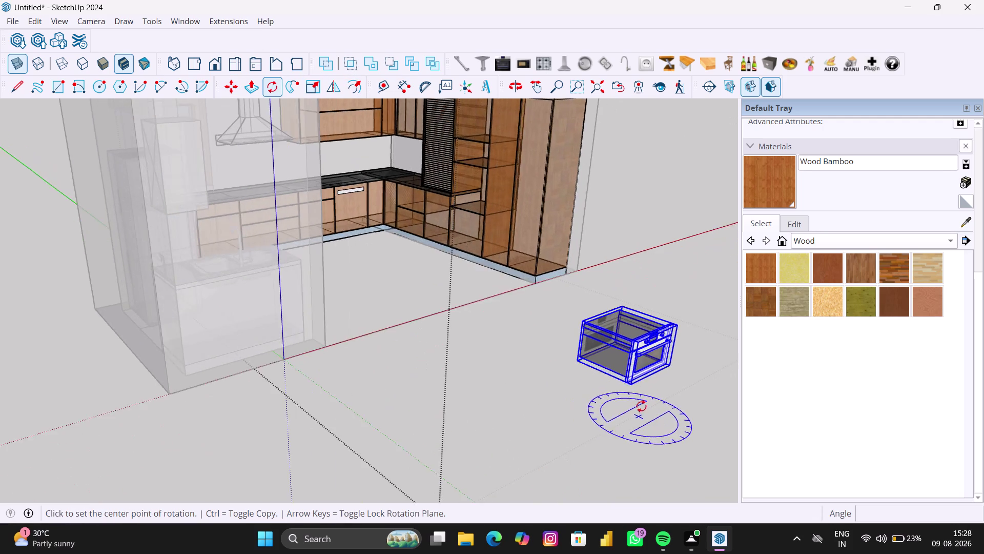
click(624, 375)
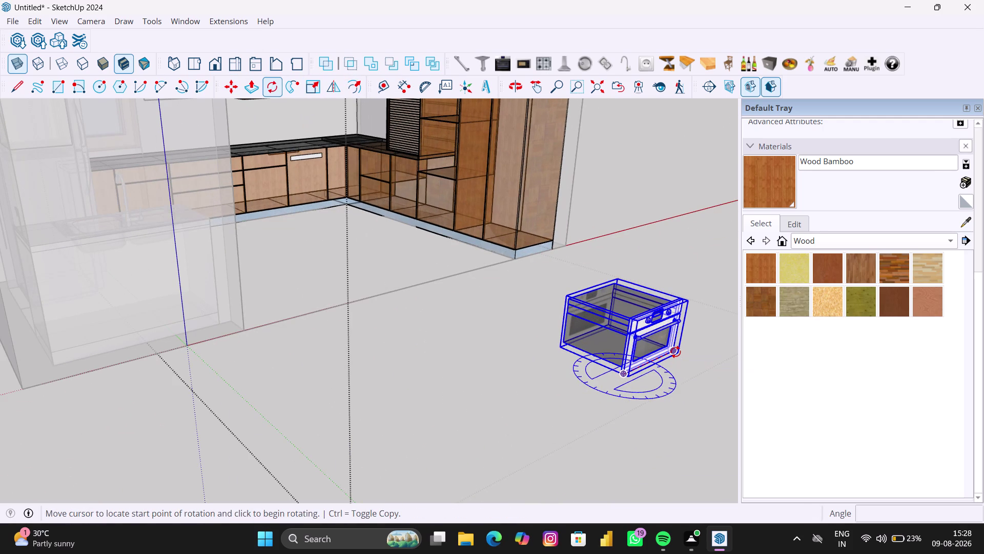
click(676, 352)
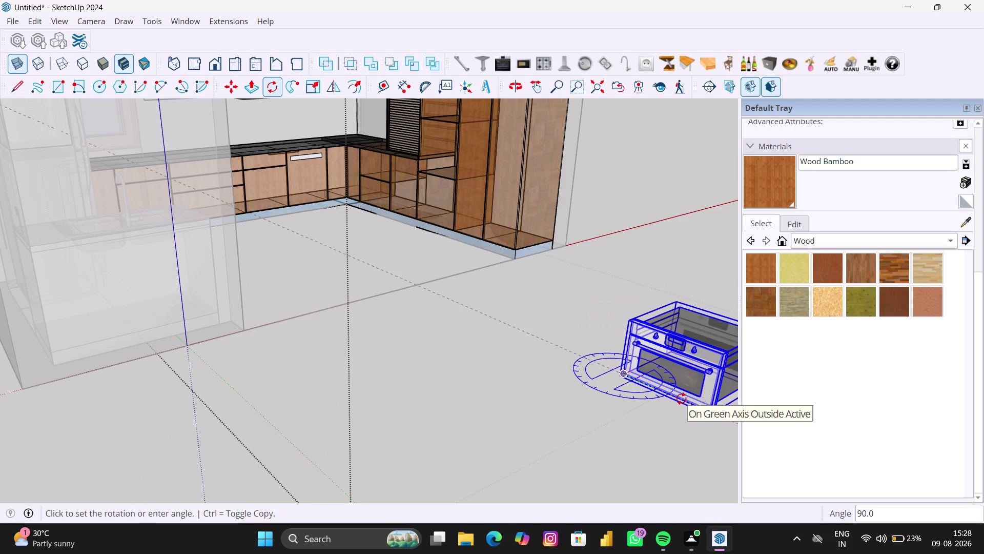
text(90)
key(Return)
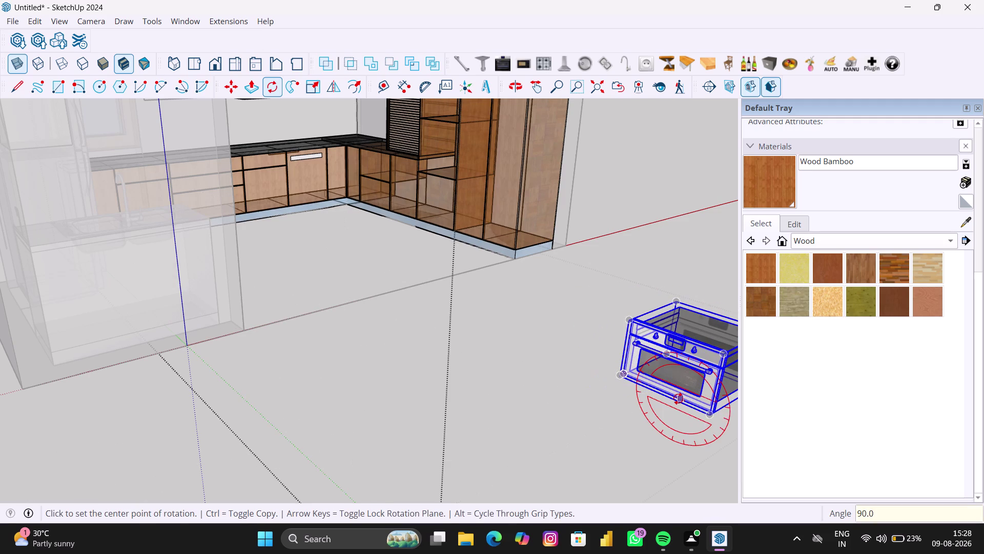
Orbit to view the oven from above and switch to the Move tool.
scroll(down, 3)
middle_drag(709, 409, 679, 404)
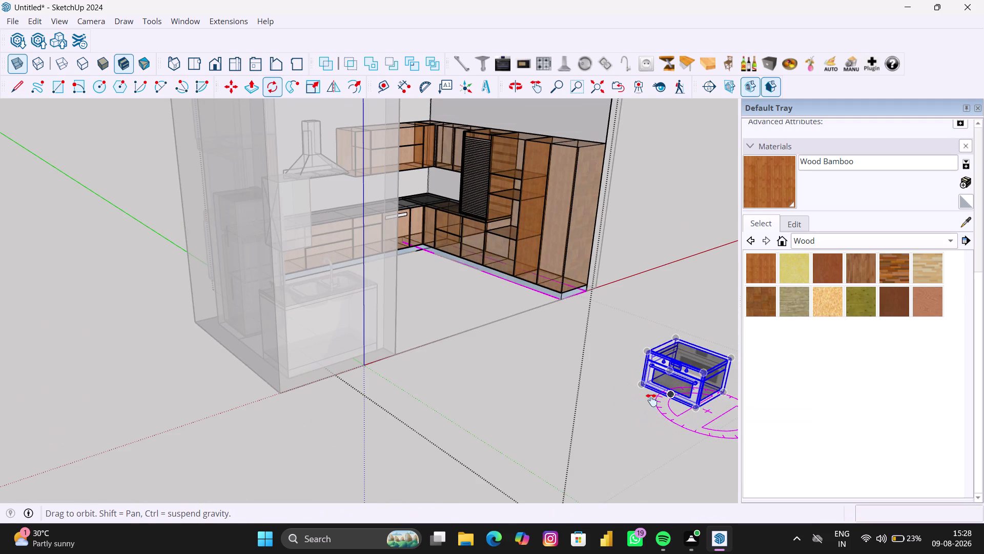
middle_drag(679, 404, 460, 391)
scroll(up, 3)
key(m)
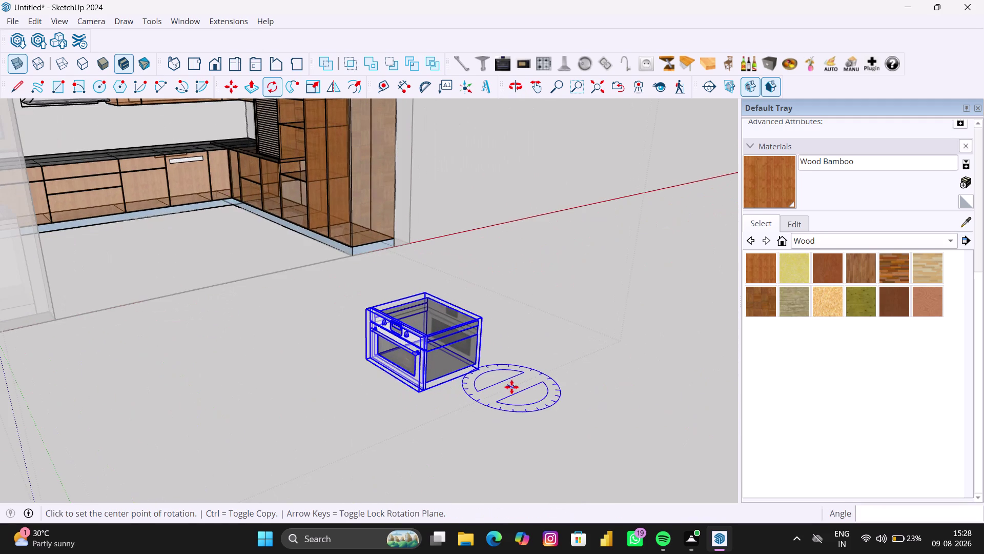
middle_drag(371, 347, 580, 397)
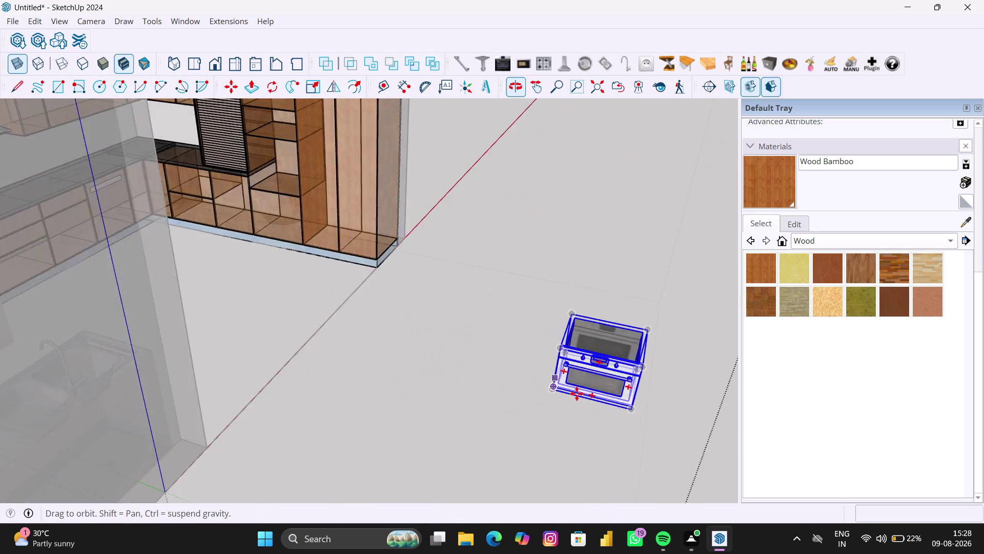
scroll(up, 3)
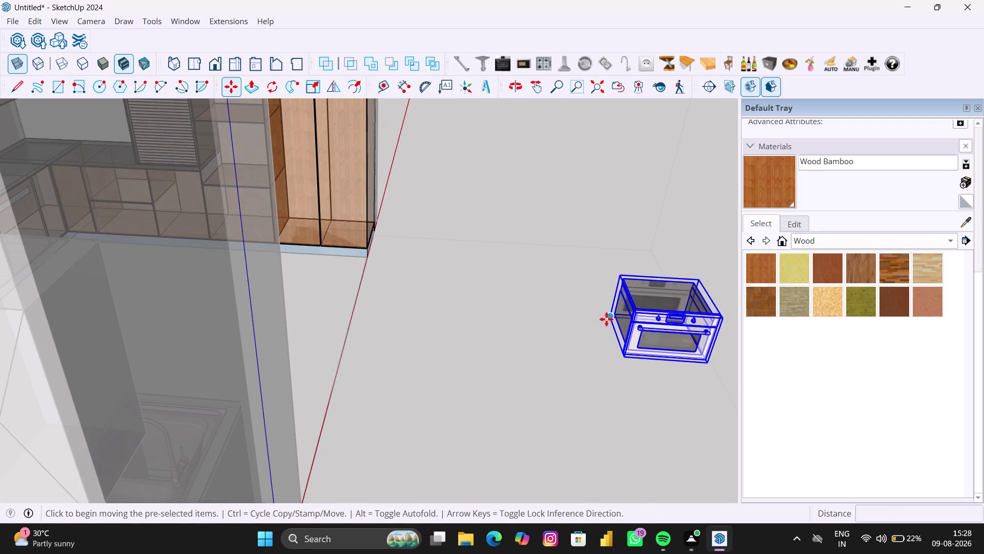
Move the oven by its corner into the tall unit's upper opening.
click(607, 318)
scroll(down, 3)
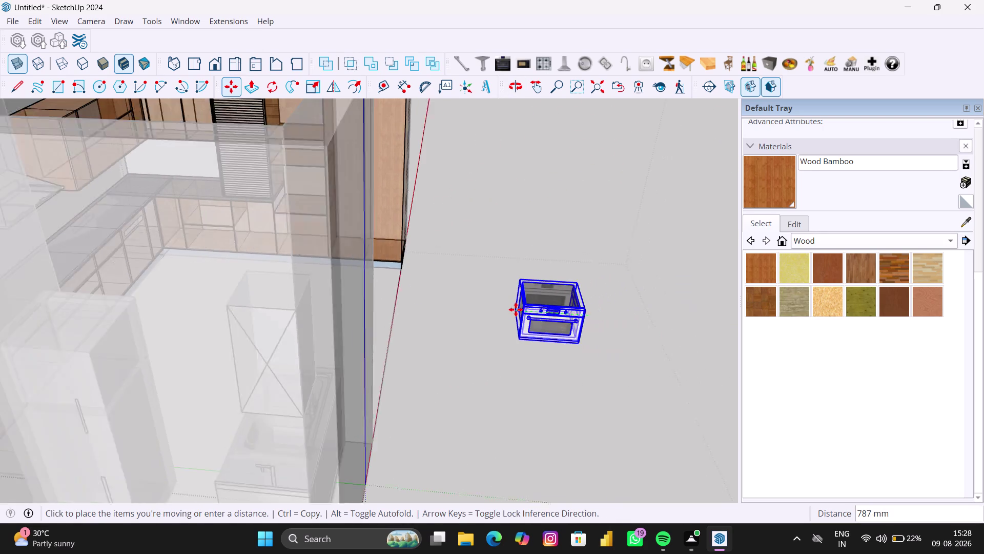
middle_drag(516, 309, 304, 372)
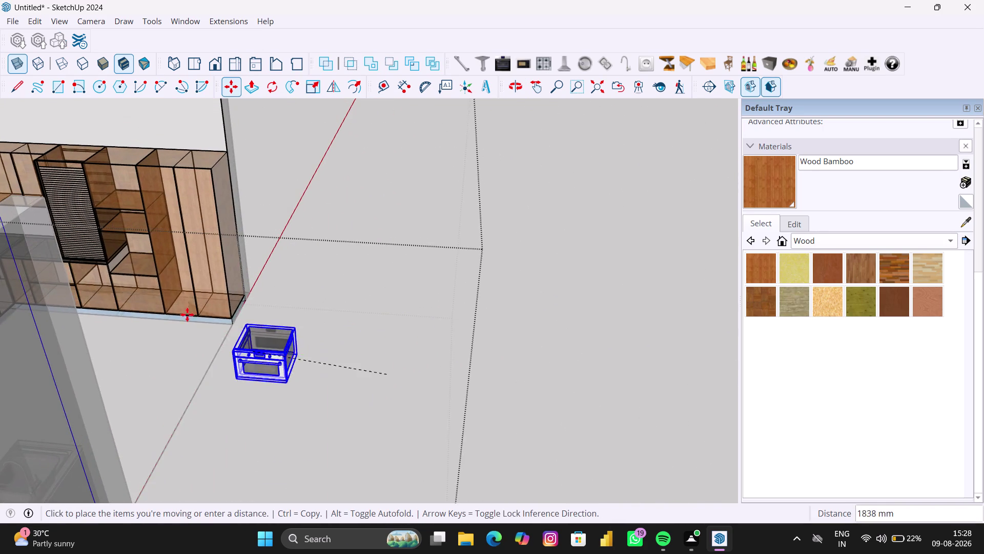
scroll(up, 3)
scroll(up, 3)
scroll(up, 3)
scroll(up, 3)
scroll(up, 3)
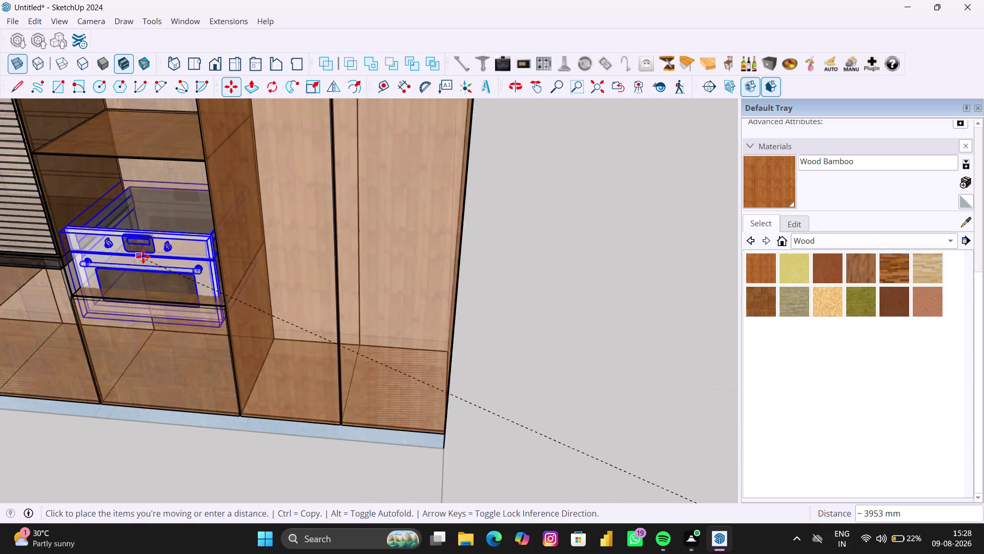
scroll(down, 3)
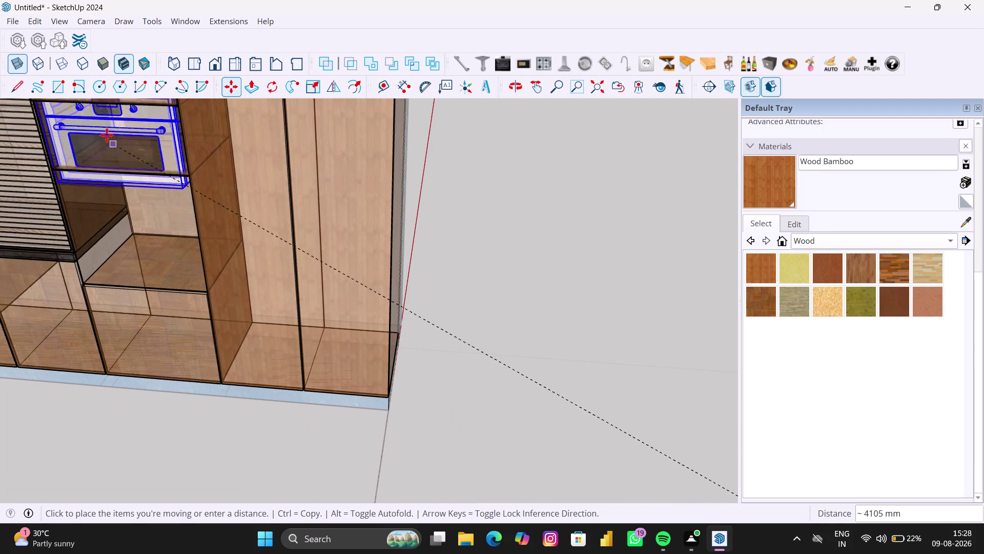
click(108, 133)
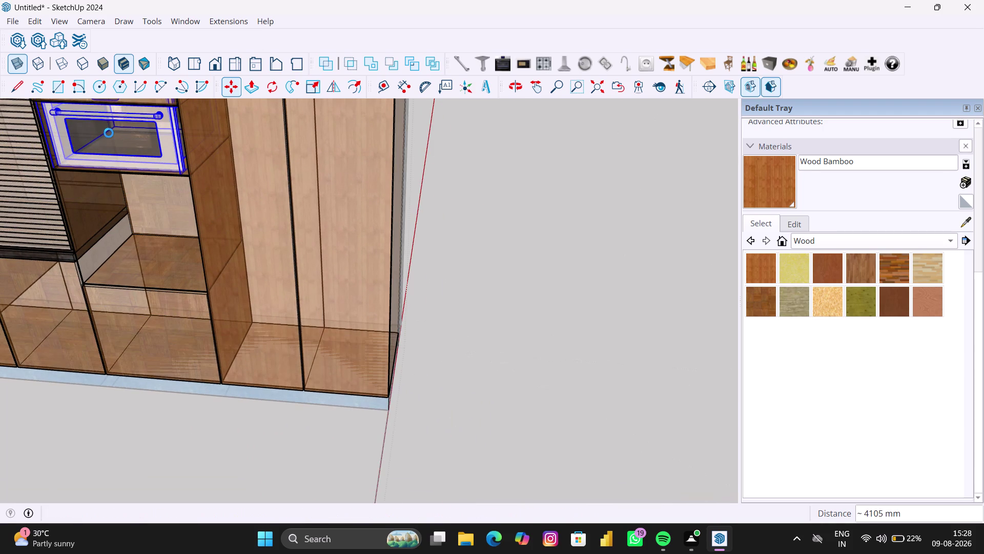
scroll(down, 3)
scroll(down, 3)
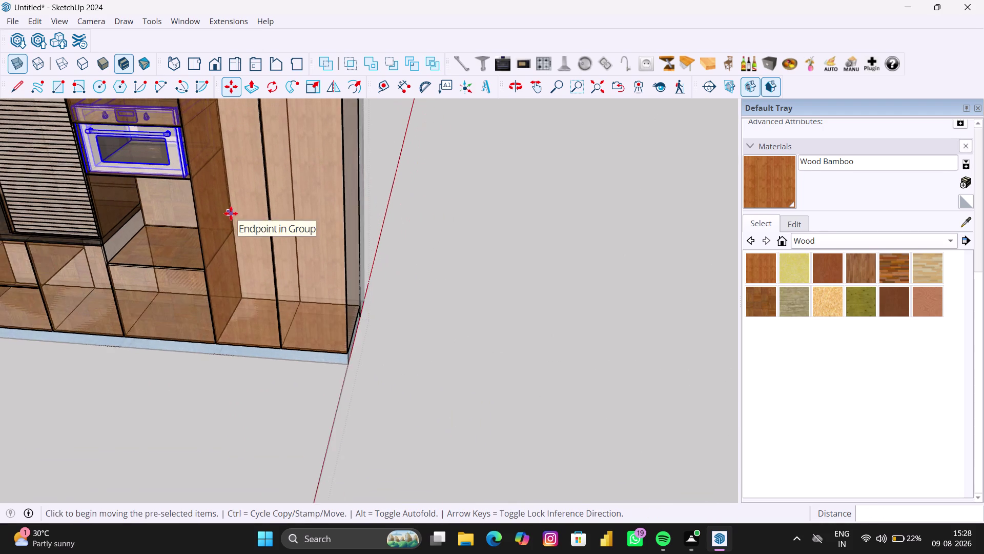
scroll(down, 3)
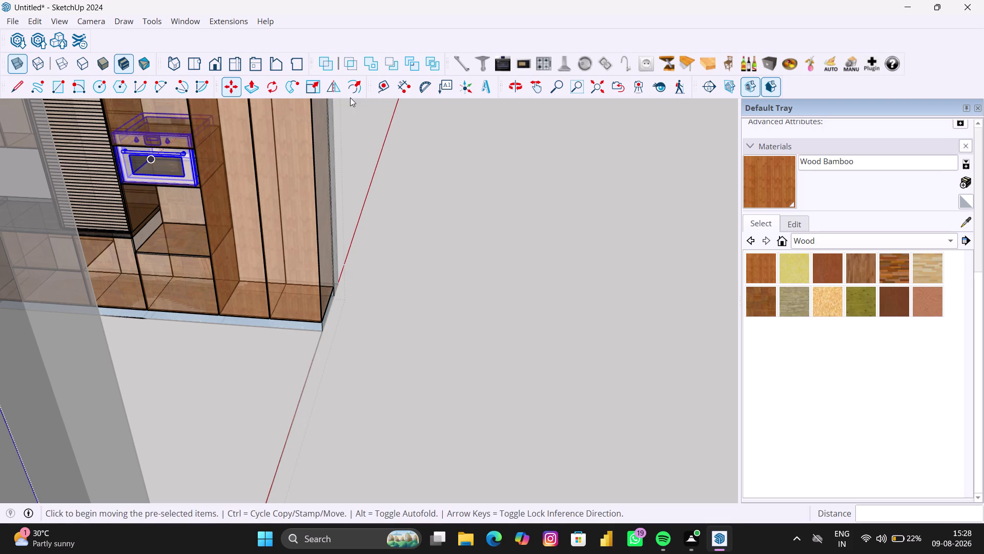
Switch to Scale and grab the oven's top grip to start adjusting its height.
click(316, 90)
middle_drag(271, 156, 205, 160)
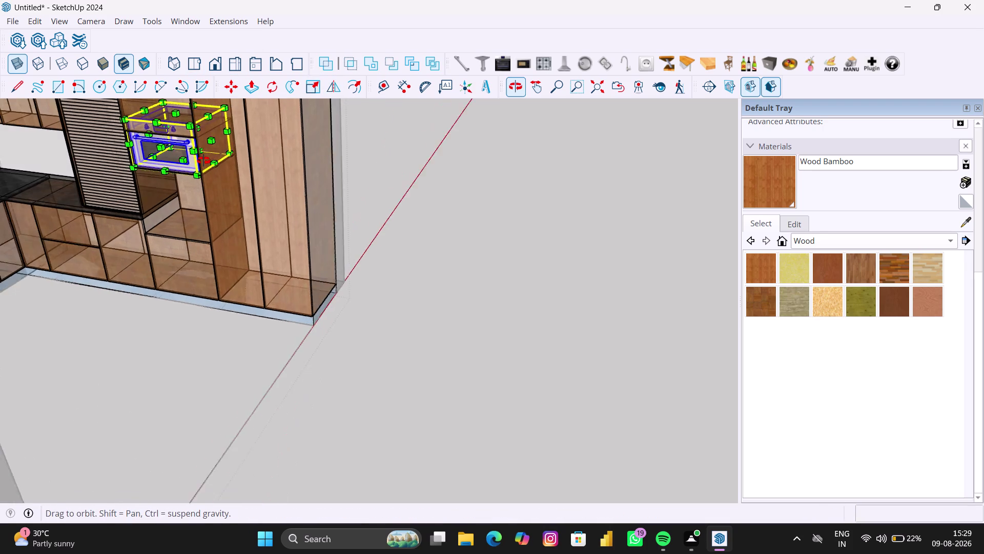
middle_drag(205, 160, 202, 161)
scroll(down, 3)
middle_drag(265, 155, 263, 234)
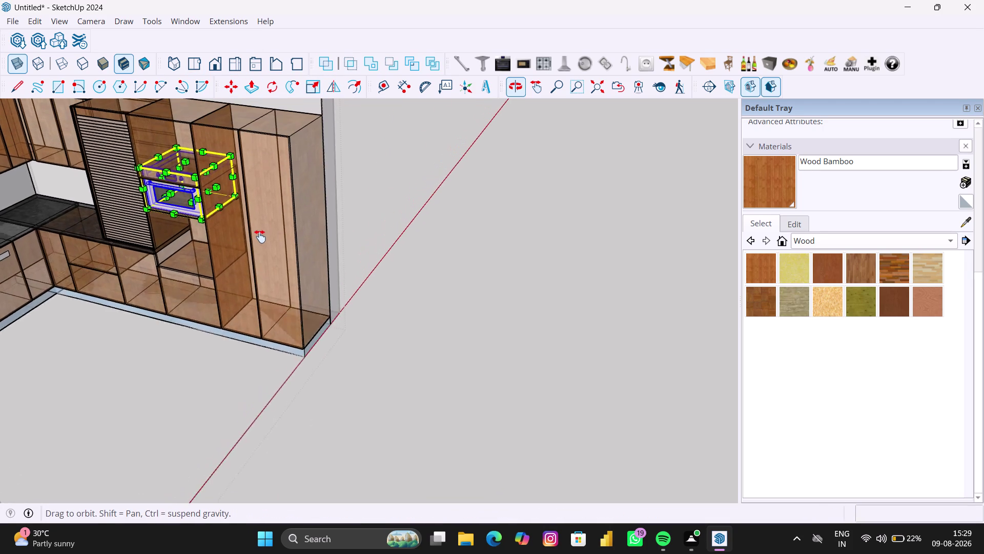
middle_drag(263, 235, 261, 235)
scroll(up, 3)
middle_drag(205, 188, 223, 169)
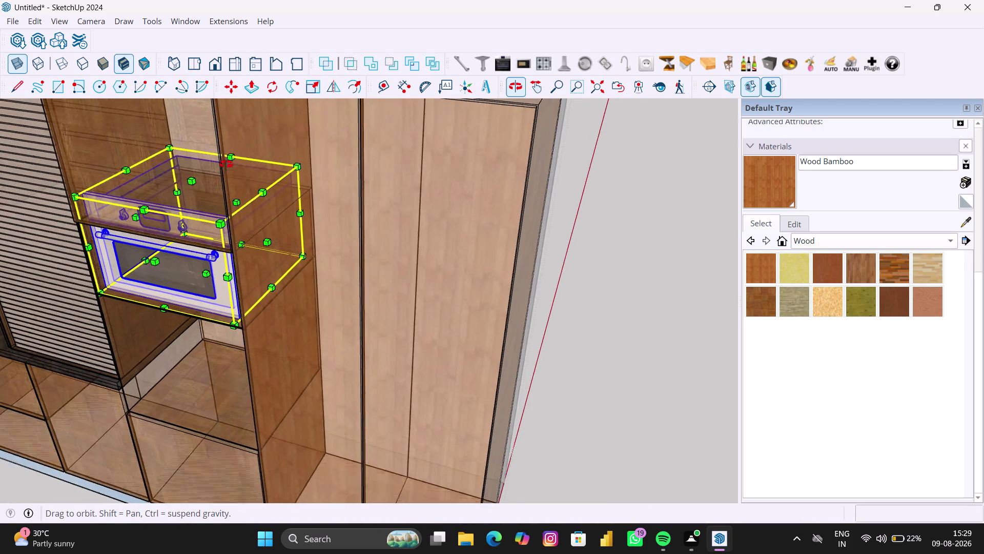
middle_drag(222, 169, 229, 163)
scroll(up, 3)
middle_drag(217, 171, 225, 167)
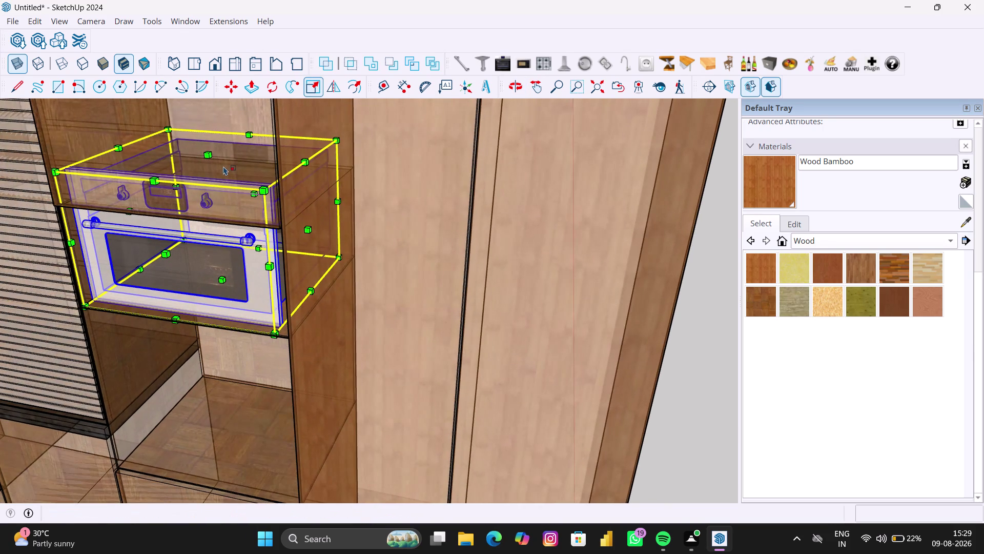
click(213, 155)
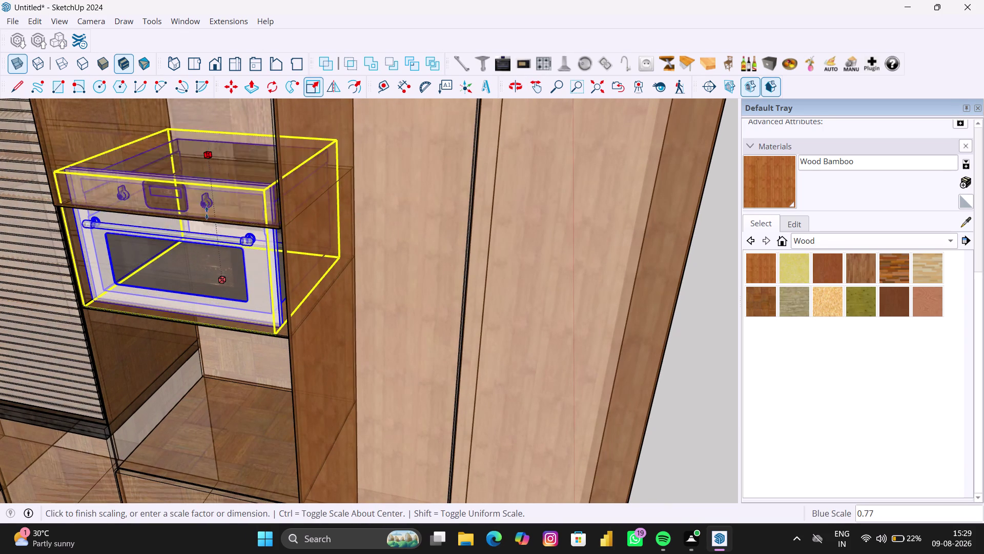
Scale the oven's height so its top meets the opening's top edge.
scroll(up, 3)
scroll(up, 3)
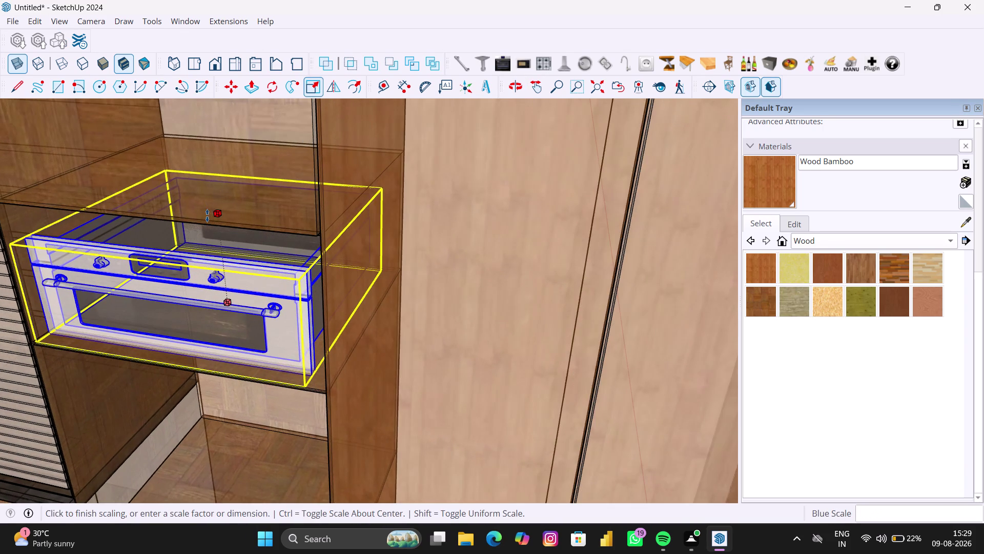
scroll(up, 3)
middle_drag(207, 215, 233, 161)
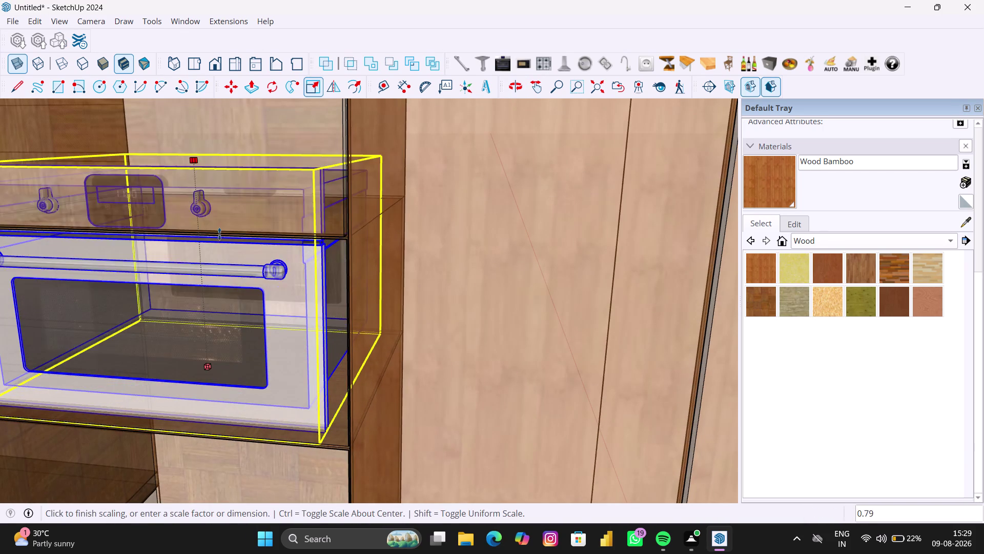
scroll(up, 3)
scroll(up, 3)
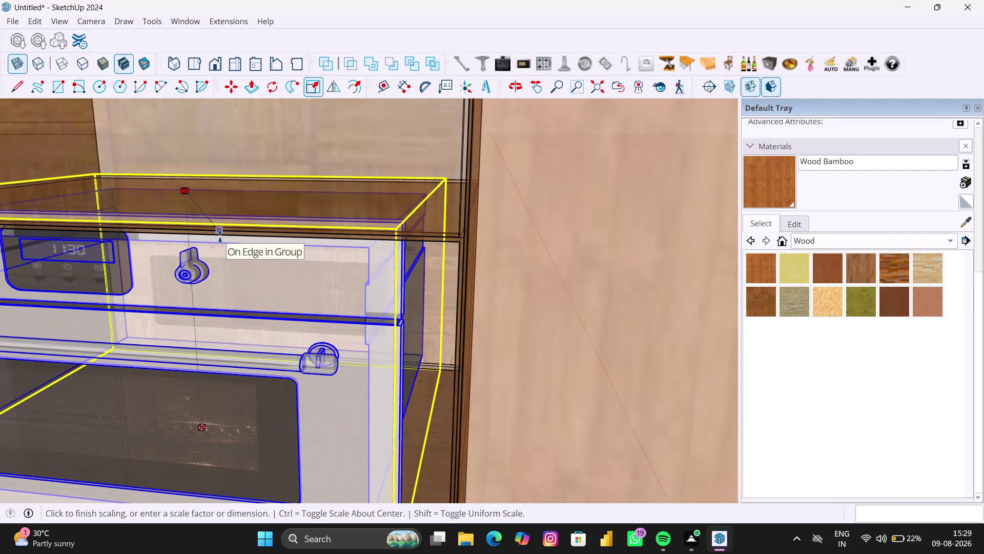
scroll(up, 3)
middle_drag(224, 236, 228, 234)
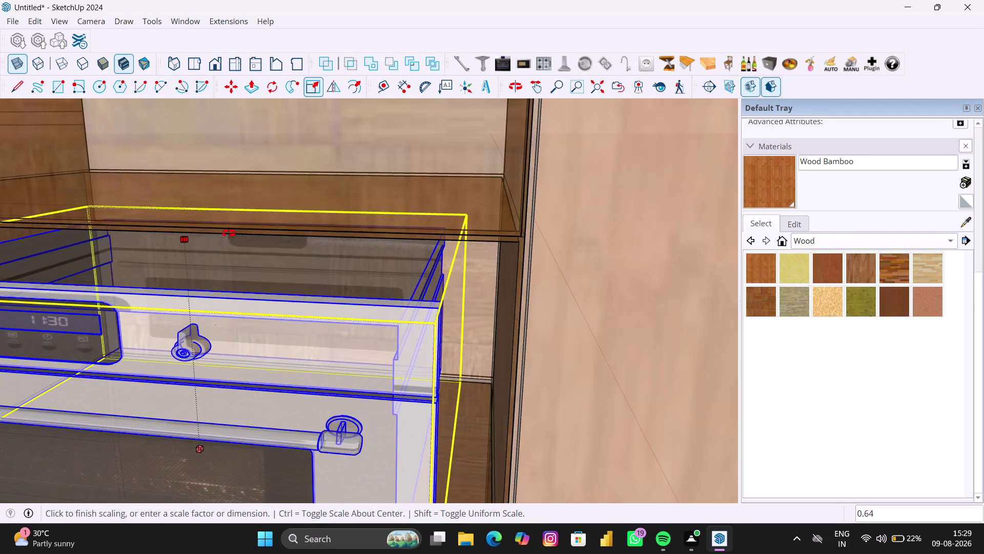
middle_drag(227, 235, 235, 222)
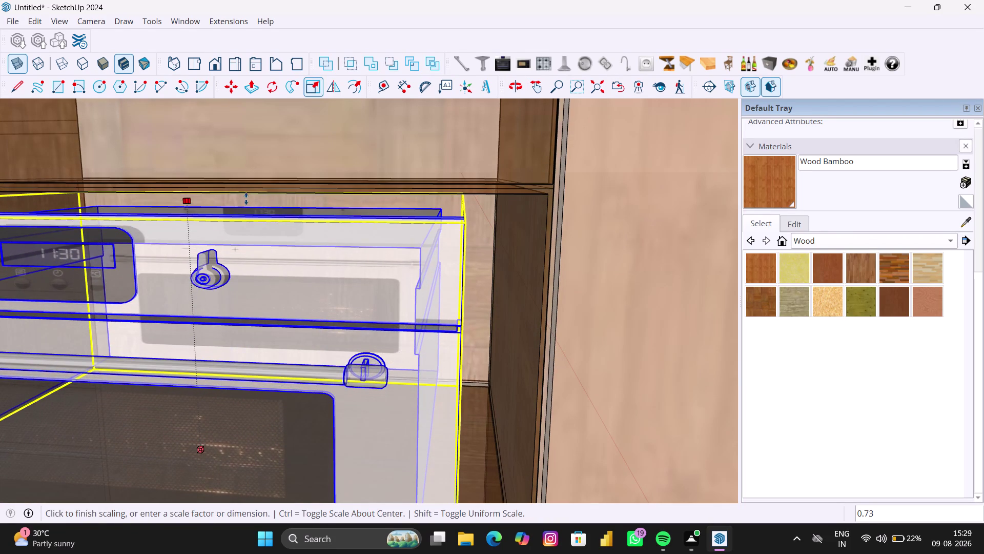
click(248, 195)
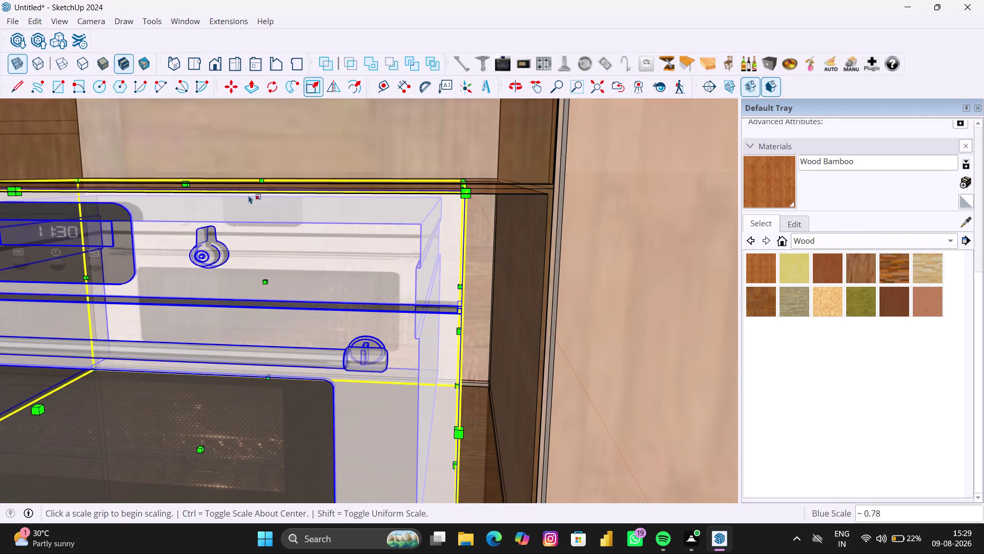
scroll(down, 3)
scroll(down, 3)
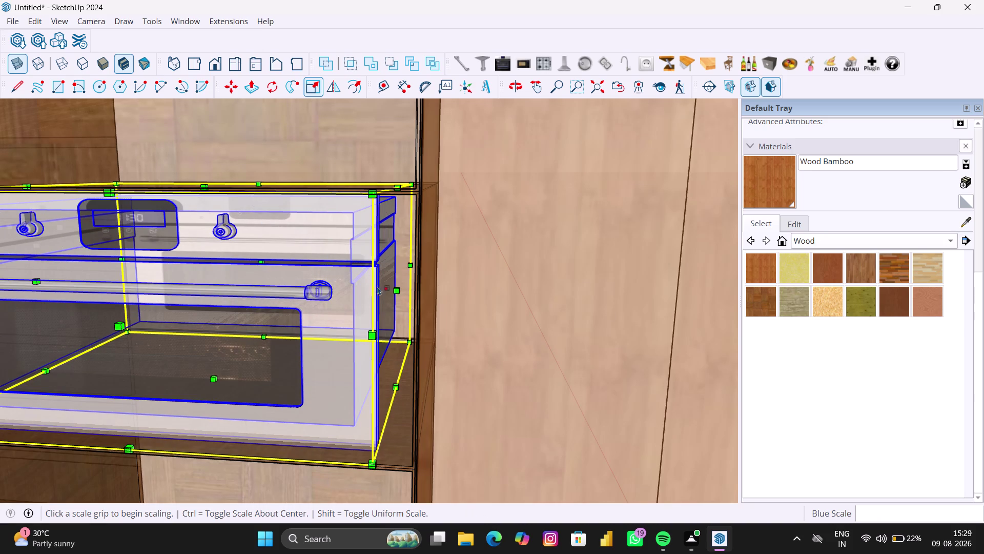
Stretch both oven sides to the opening's side edges, then exit the Scale tool.
click(395, 289)
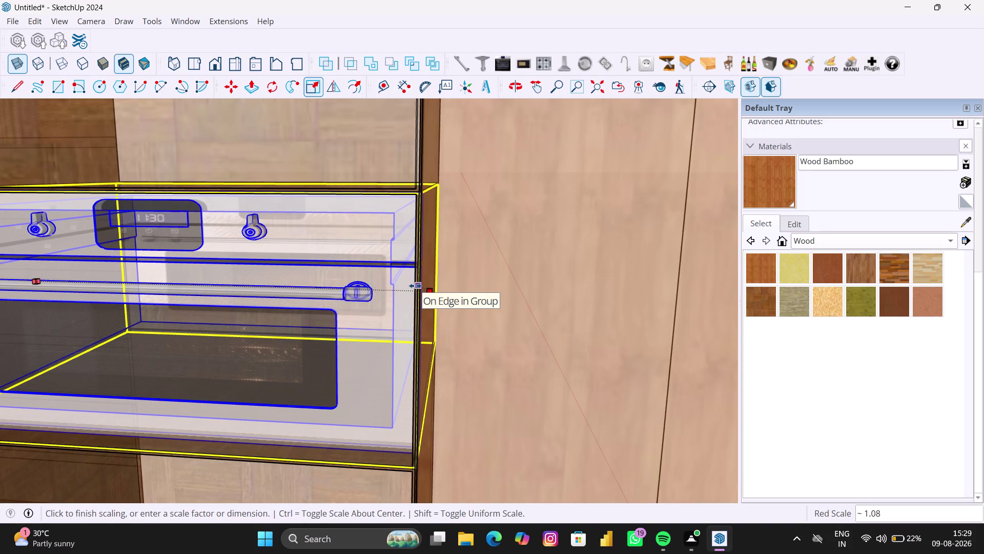
click(415, 286)
scroll(down, 3)
scroll(down, 3)
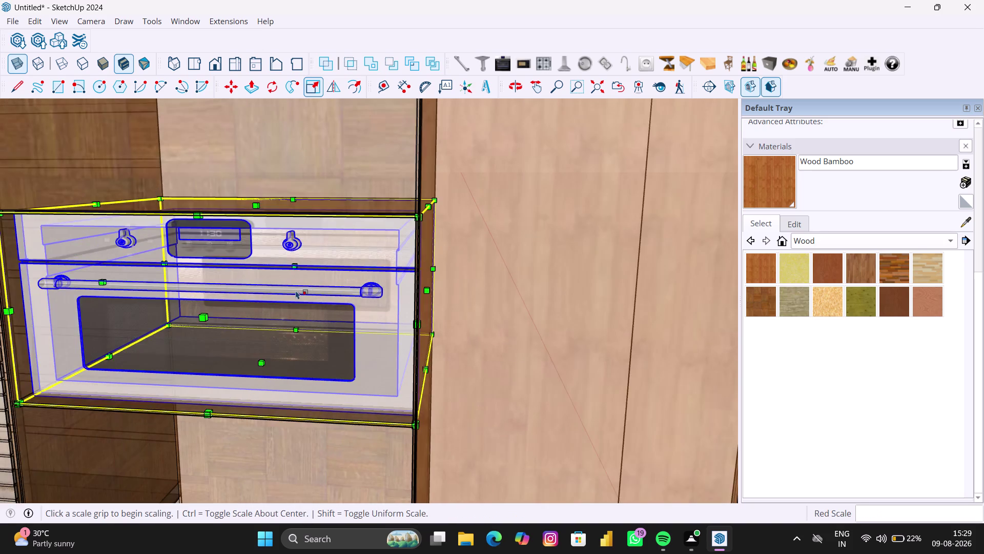
scroll(down, 3)
middle_drag(86, 289, 125, 286)
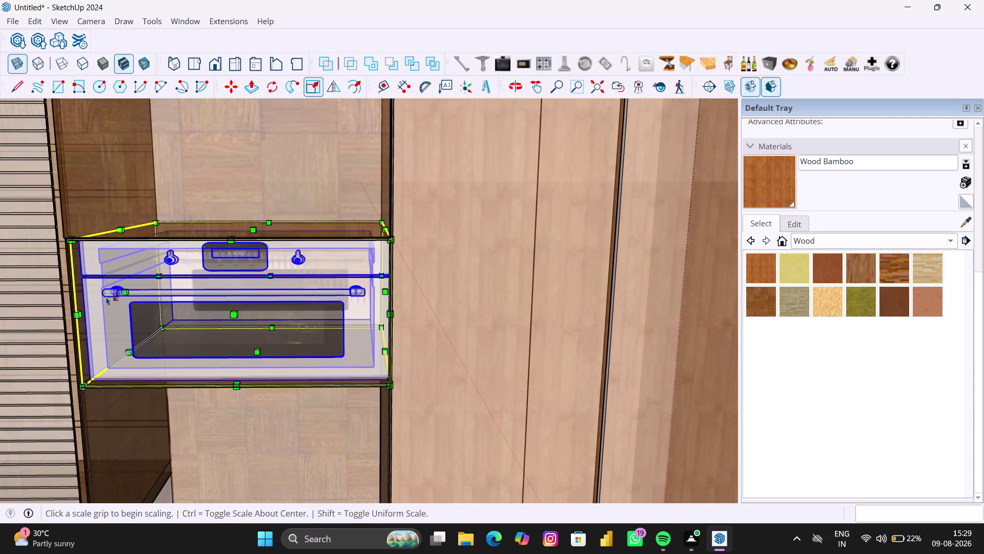
click(75, 311)
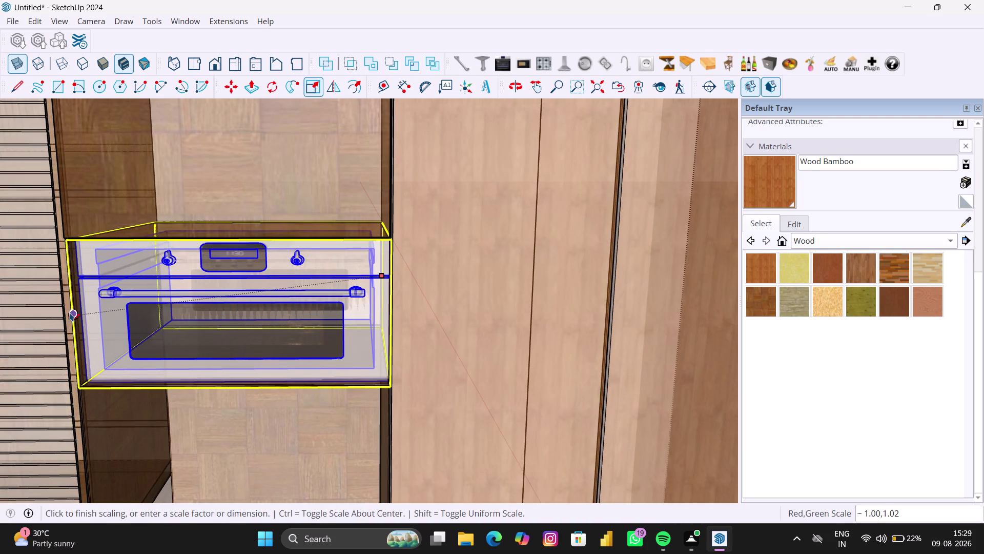
click(66, 312)
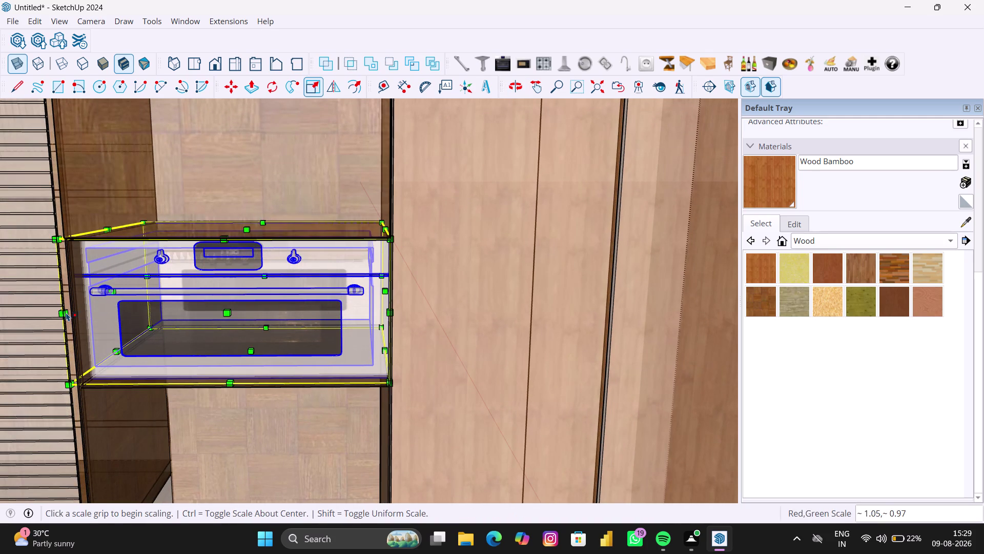
scroll(down, 3)
scroll(down, 3)
key(space)
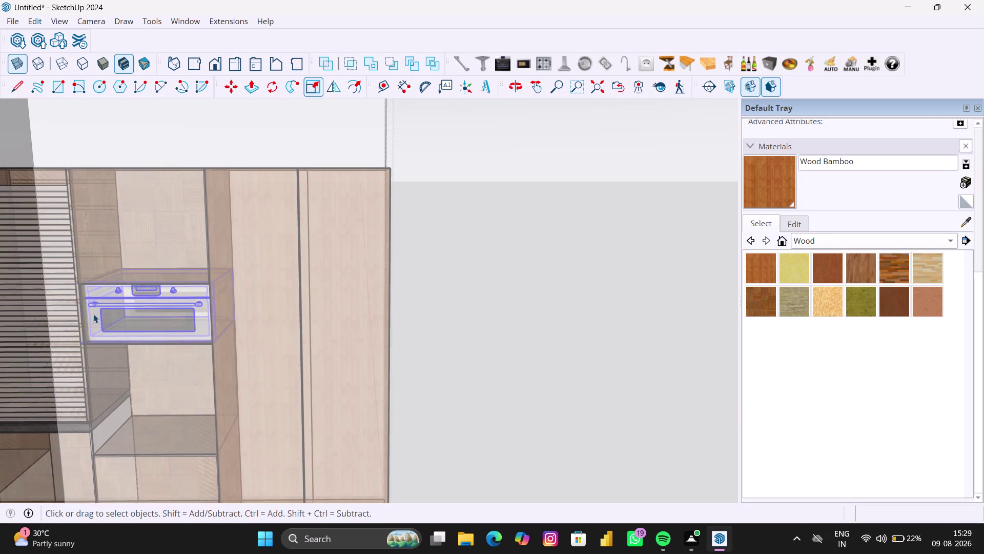
scroll(down, 3)
scroll(down, 3)
Deselect the oven and orbit out to inspect the tall unit and its fitted oven.
click(493, 285)
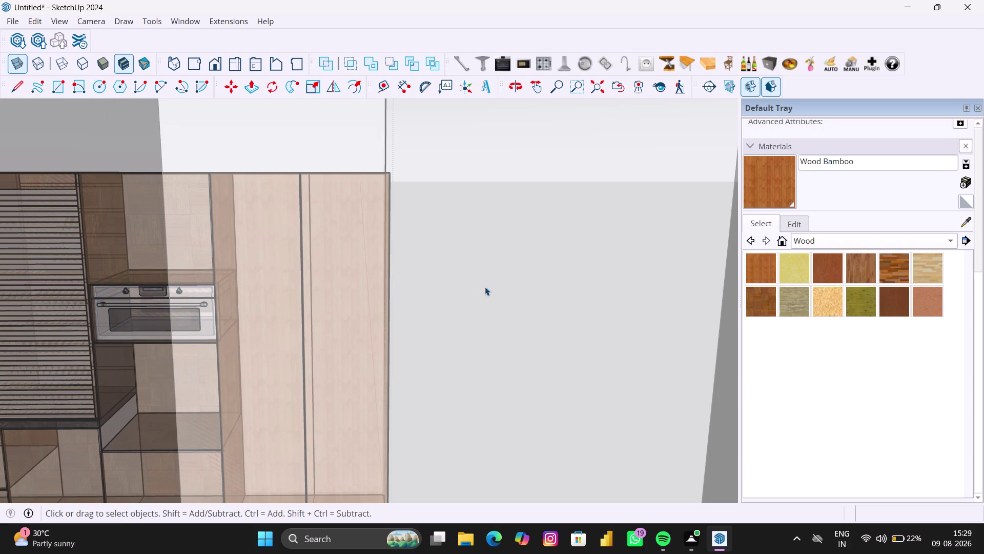
scroll(down, 3)
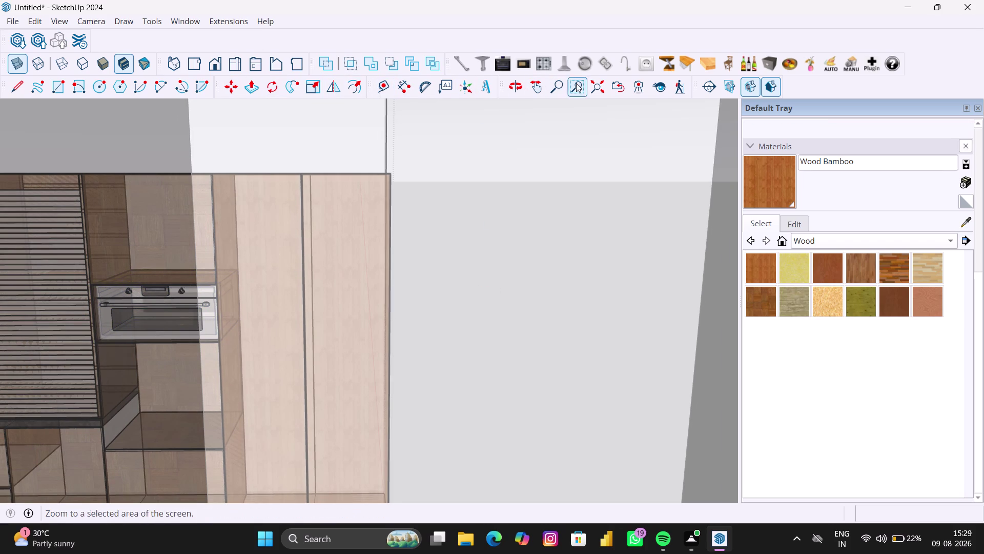
click(591, 85)
middle_drag(479, 267, 135, 287)
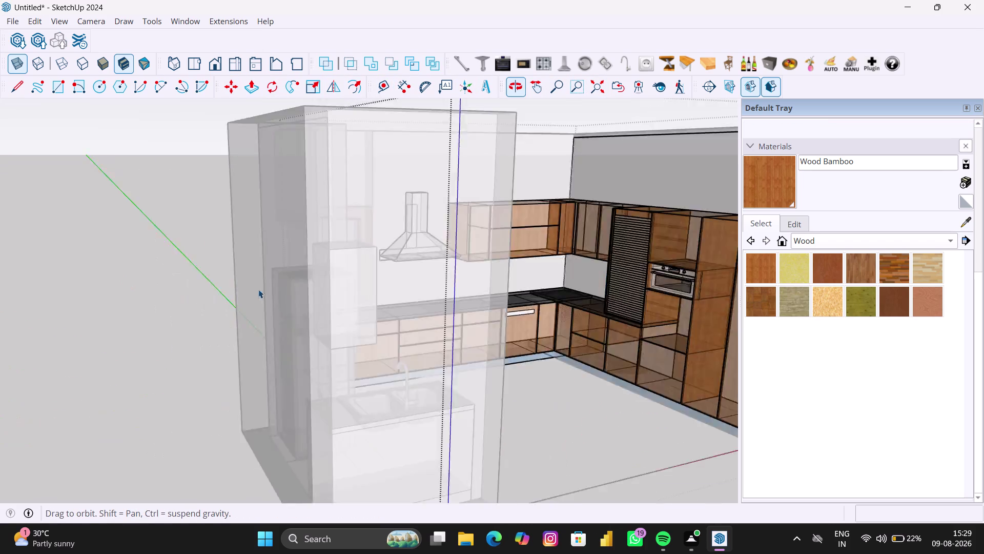
scroll(down, 3)
middle_drag(612, 322, 440, 318)
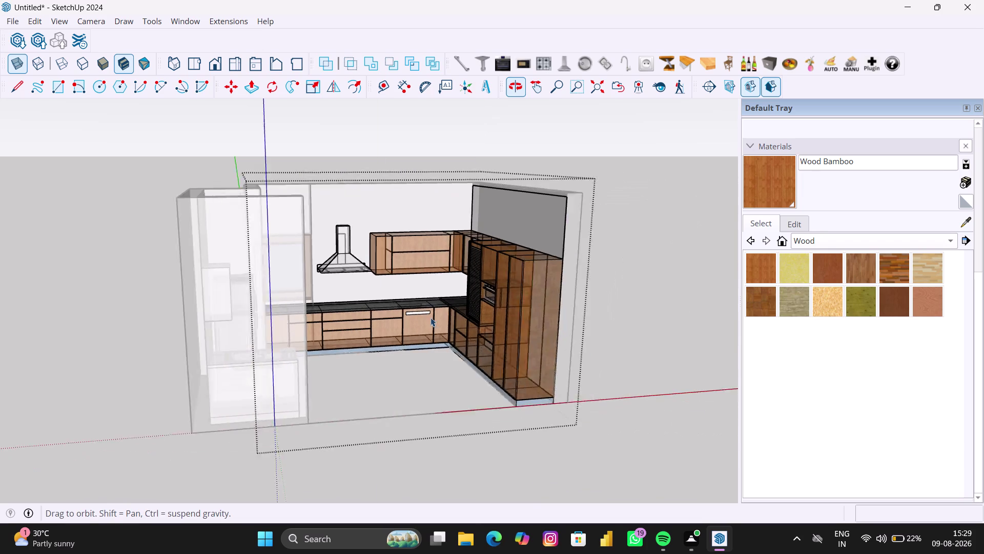
scroll(up, 3)
middle_drag(471, 314, 495, 321)
scroll(up, 3)
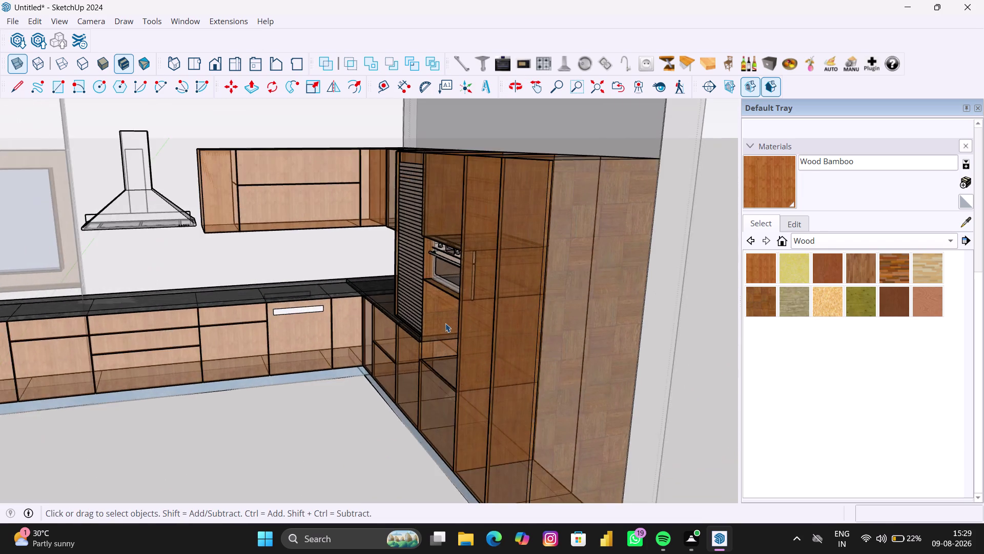
scroll(up, 3)
middle_drag(434, 342, 465, 343)
scroll(down, 3)
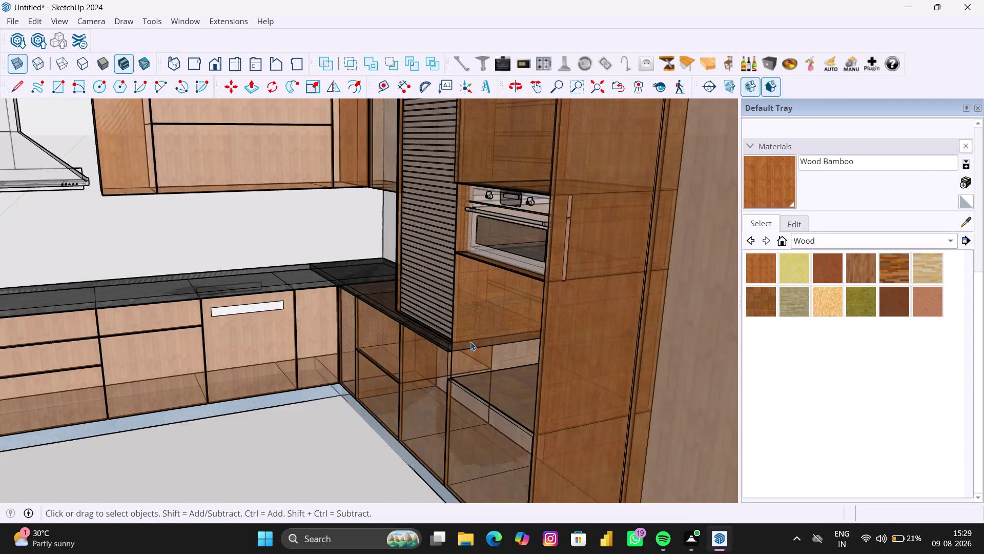
scroll(down, 3)
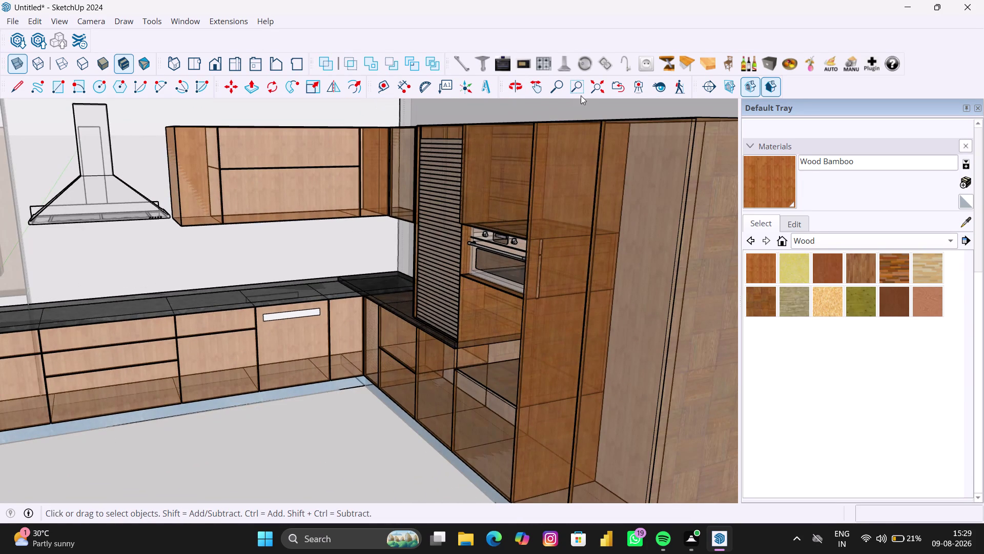
Load a second oven component from the oven extension toolbar button.
click(507, 69)
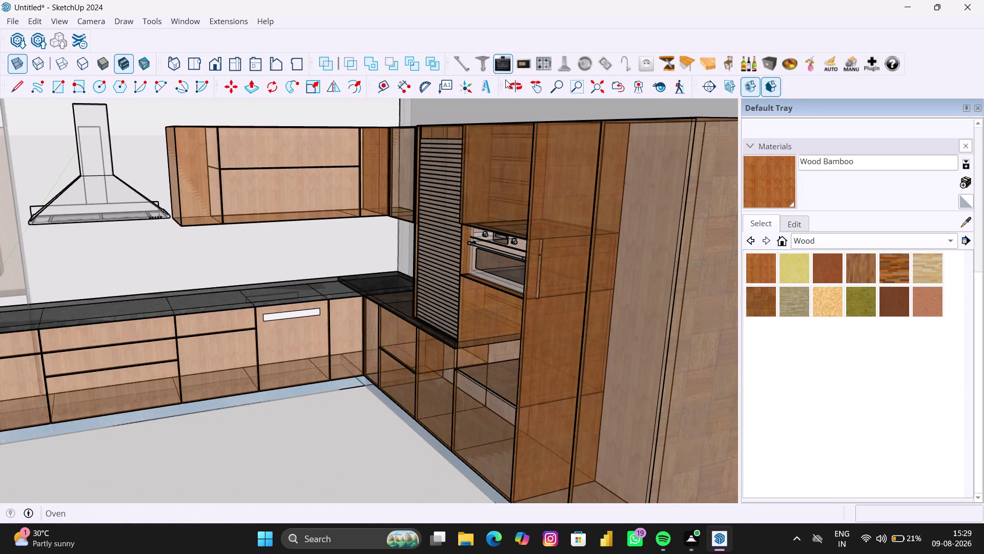
scroll(down, 3)
scroll(down, 3)
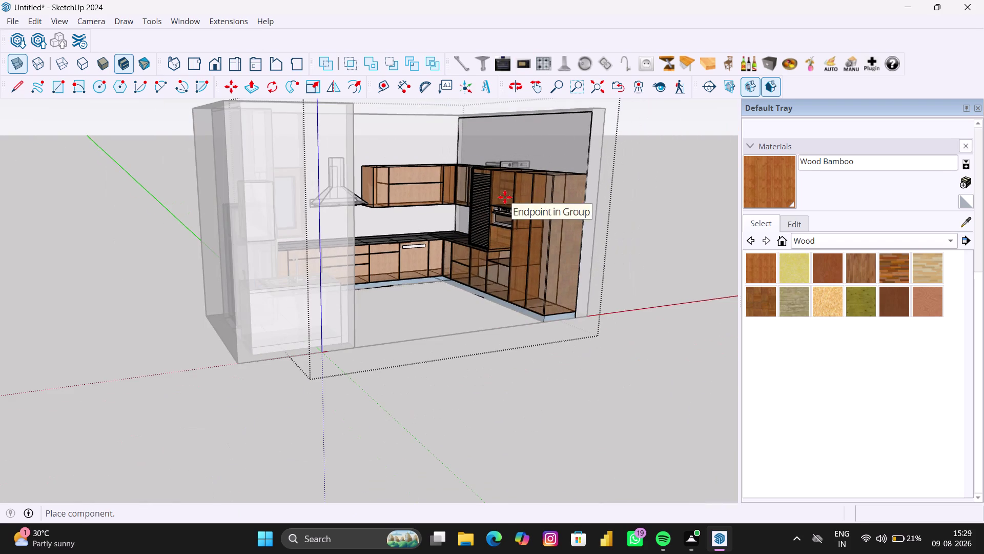
scroll(down, 3)
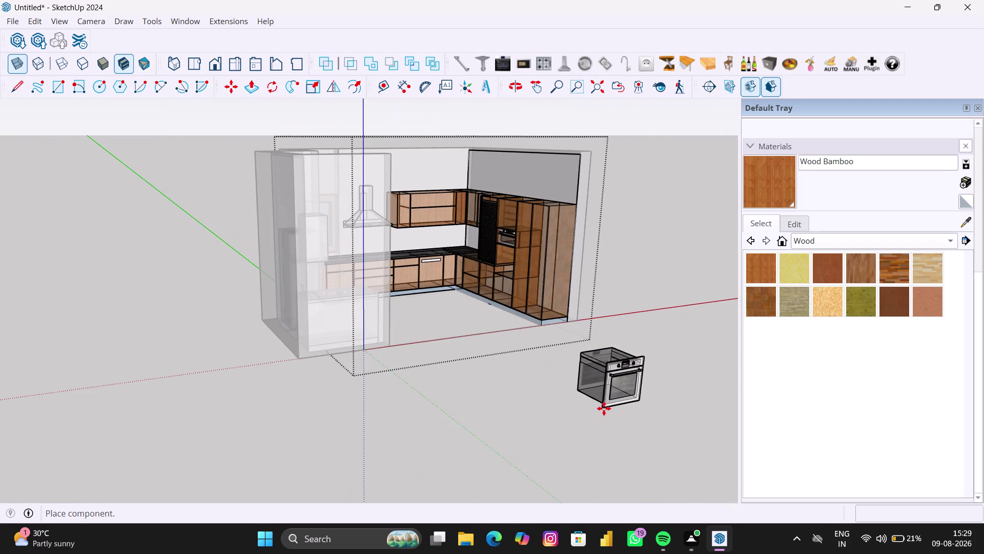
Drop the second oven on the floor beside the kitchen and rotate it 90 degrees.
click(603, 408)
click(269, 90)
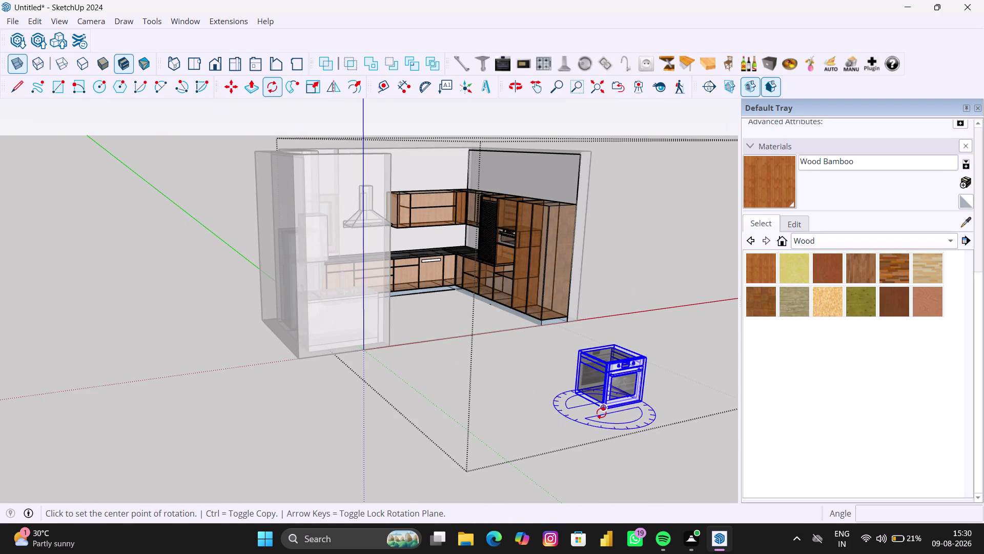
click(601, 412)
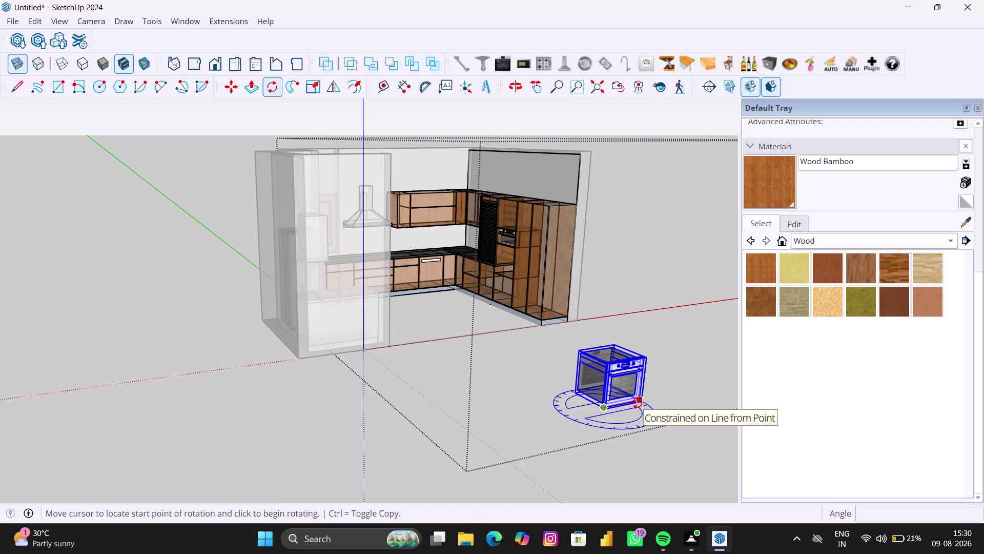
click(637, 403)
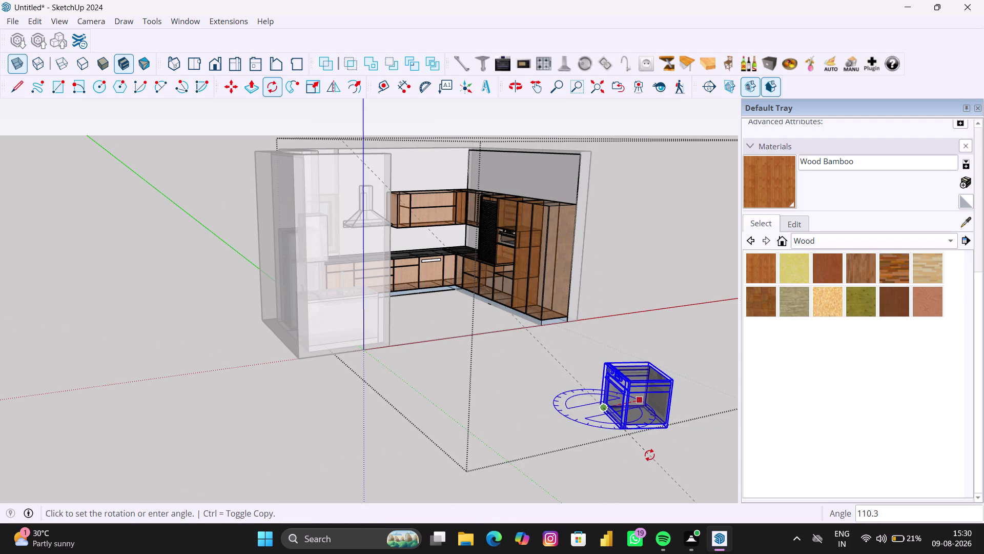
text(90)
key(Return)
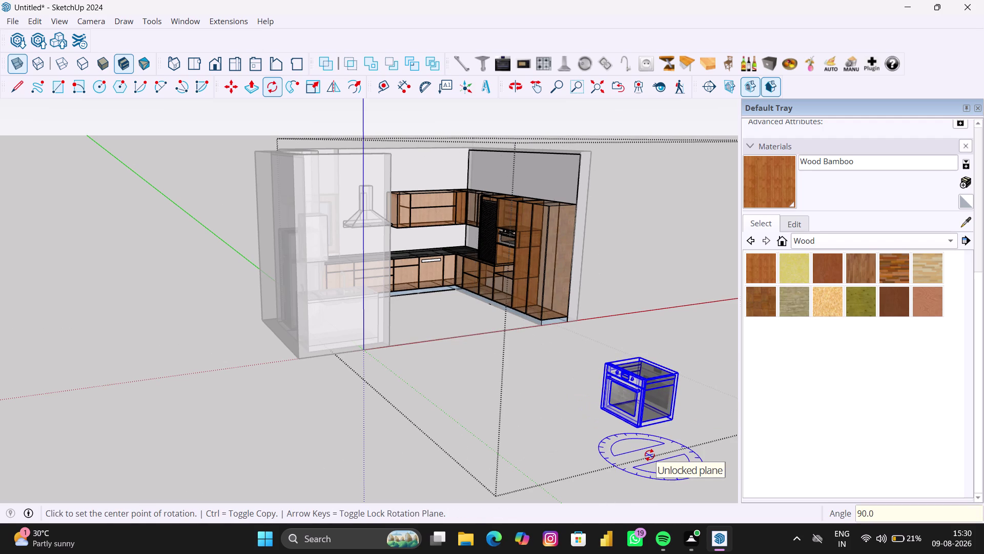
middle_drag(550, 475, 683, 490)
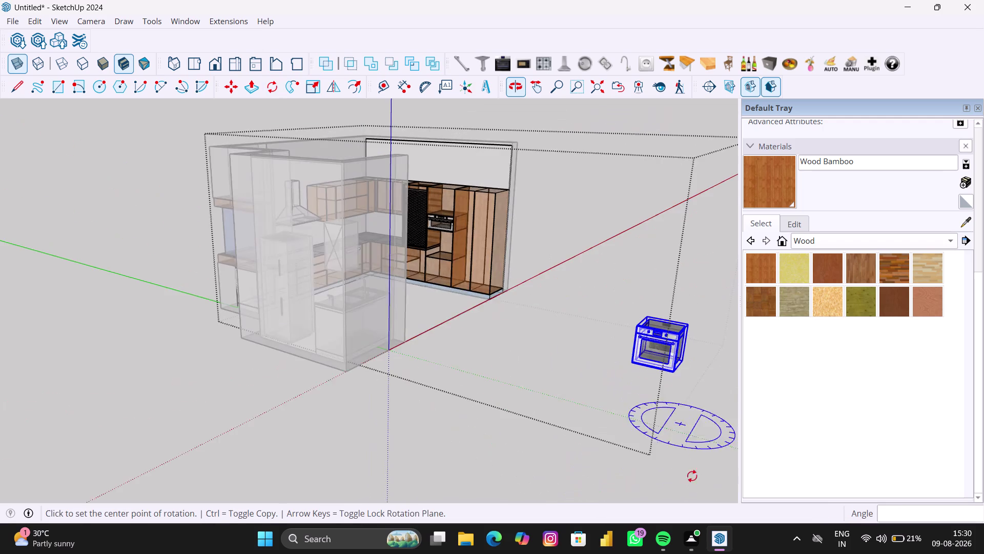
scroll(up, 3)
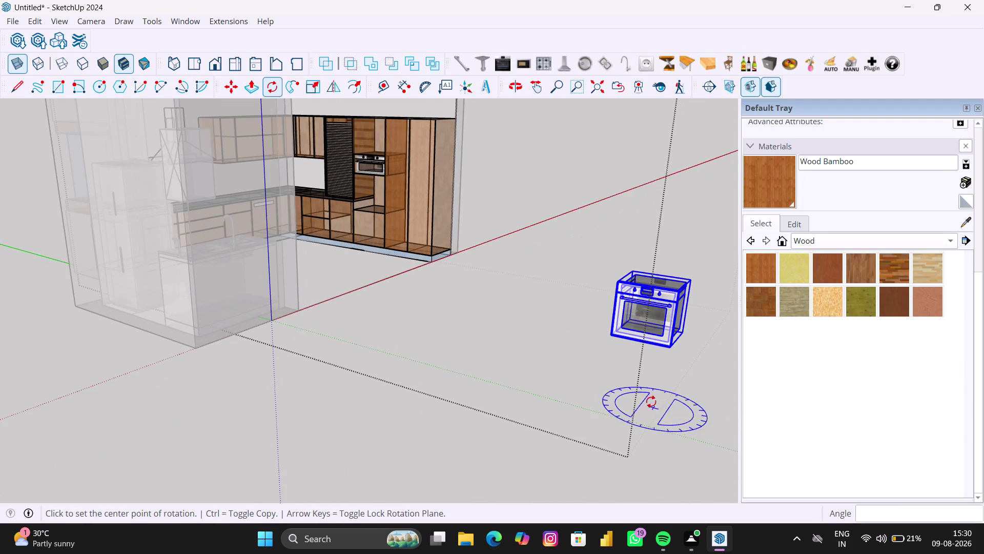
scroll(up, 3)
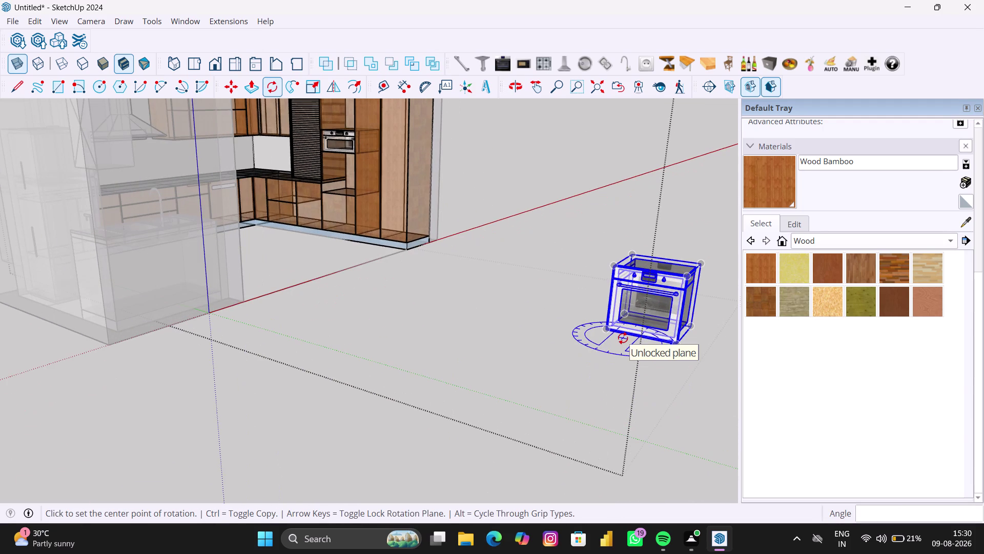
Move the second oven by its corner into the tall unit's niche below the first oven.
key(m)
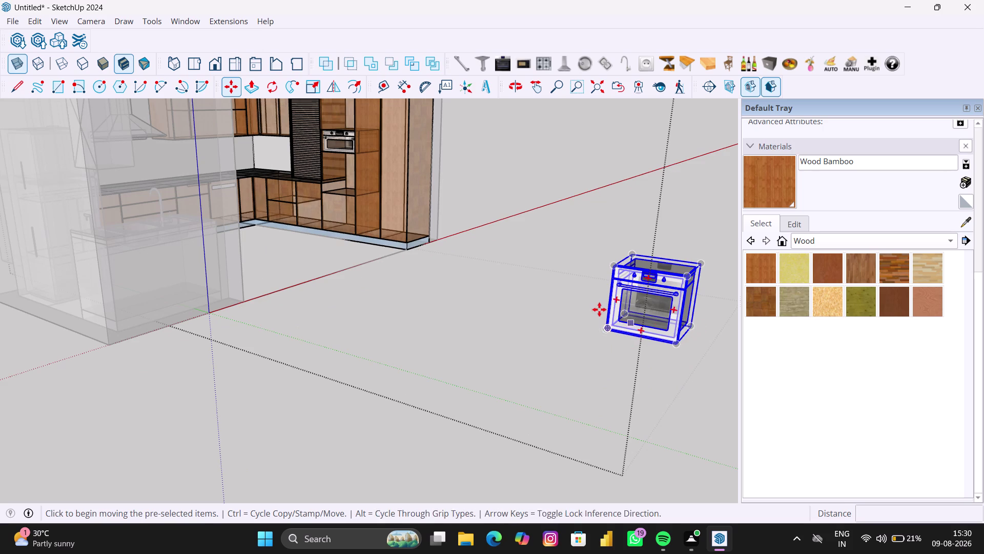
middle_drag(597, 308, 713, 330)
scroll(up, 3)
scroll(up, 3)
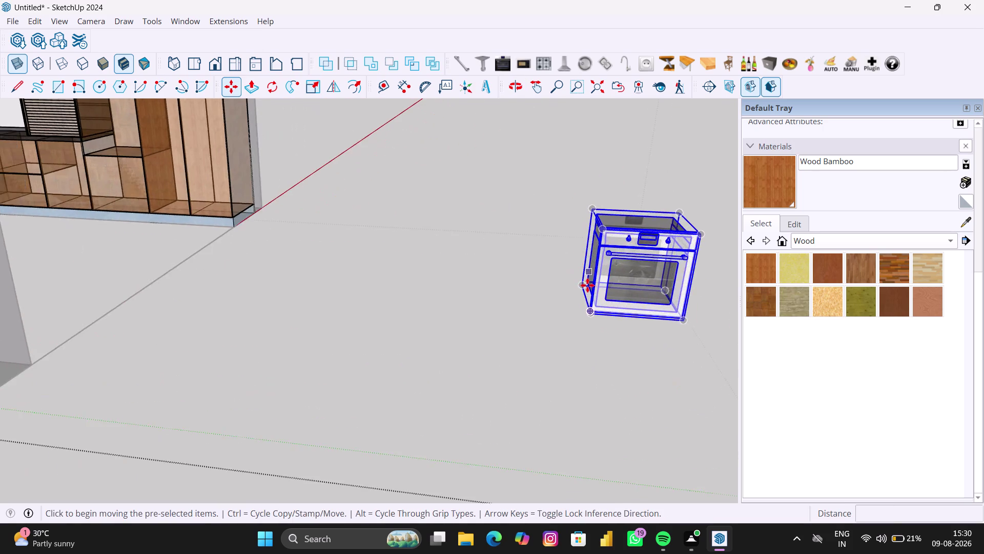
scroll(up, 3)
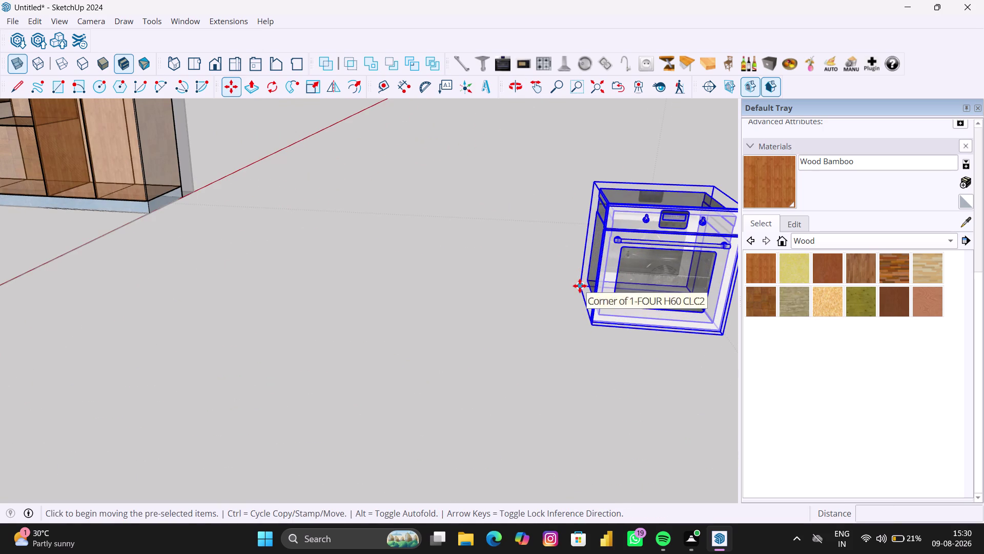
click(580, 285)
scroll(down, 3)
middle_drag(361, 250, 391, 326)
scroll(up, 3)
scroll(up, 3)
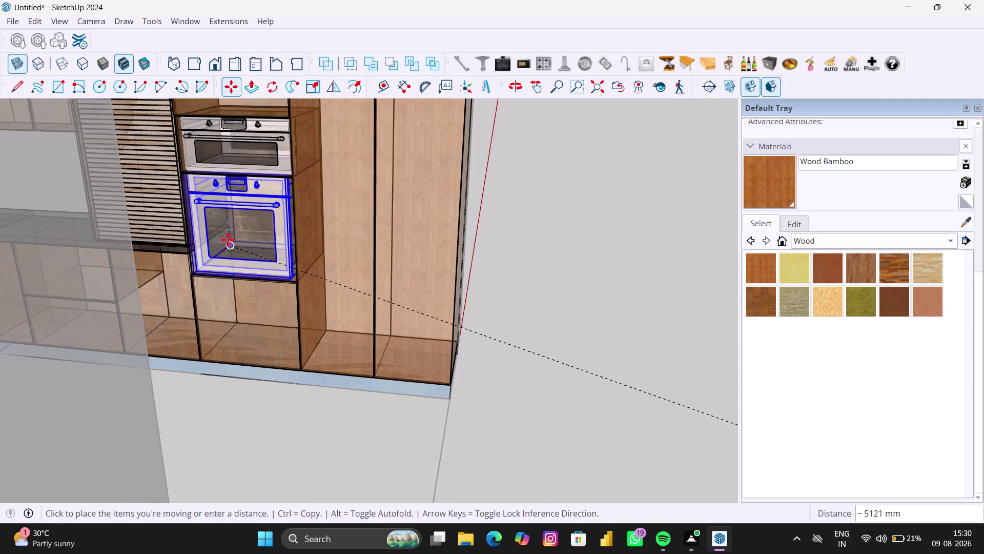
scroll(up, 3)
scroll(up, 3)
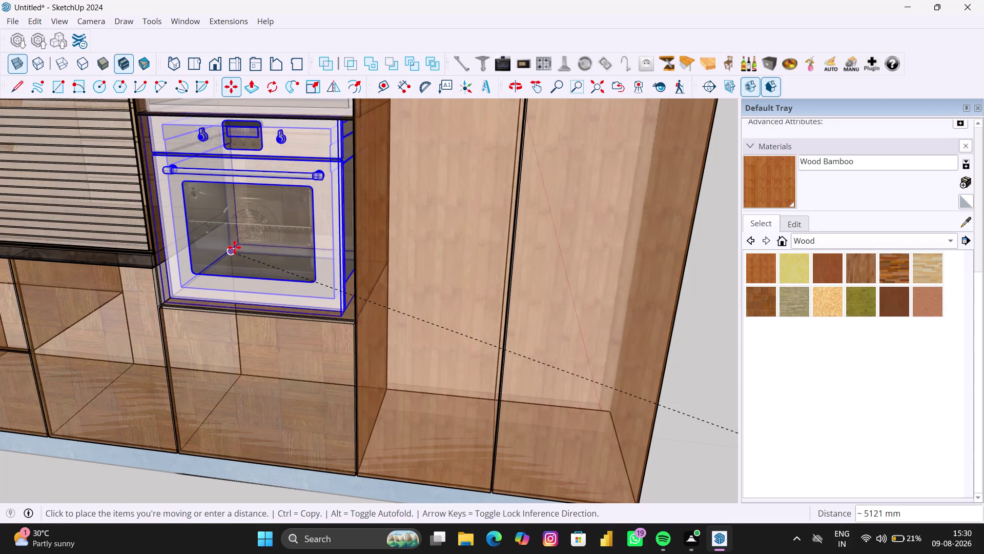
click(235, 247)
scroll(down, 3)
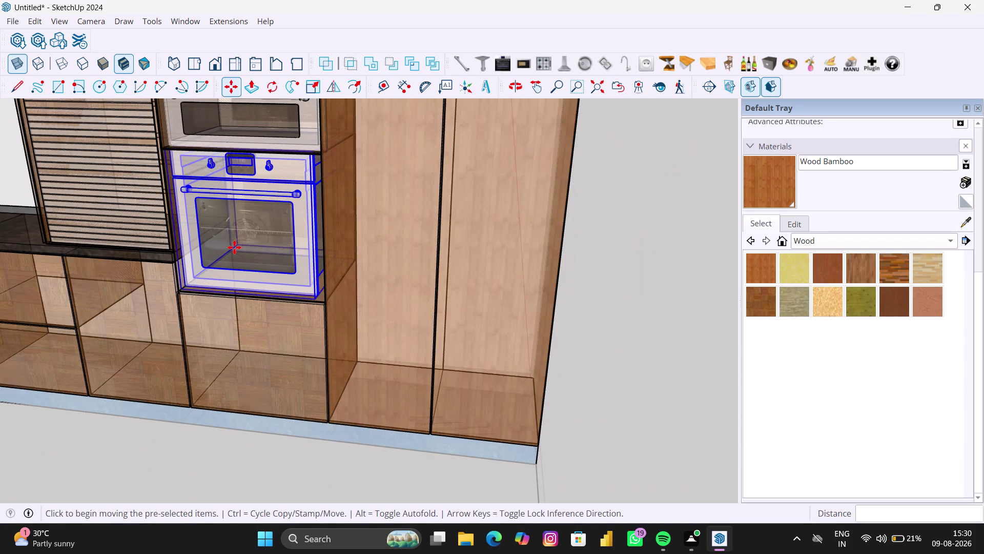
middle_drag(234, 247, 224, 249)
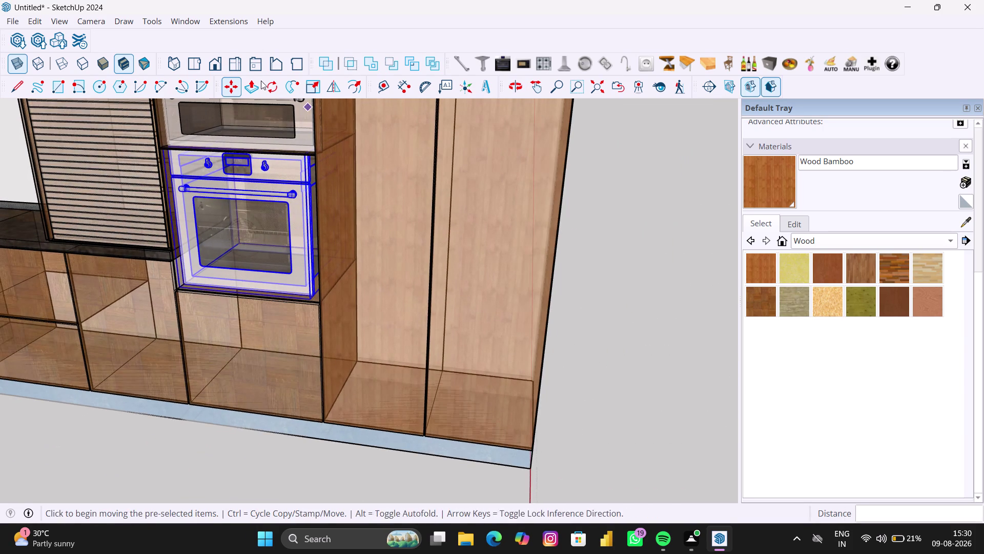
click(313, 84)
middle_drag(302, 165, 318, 156)
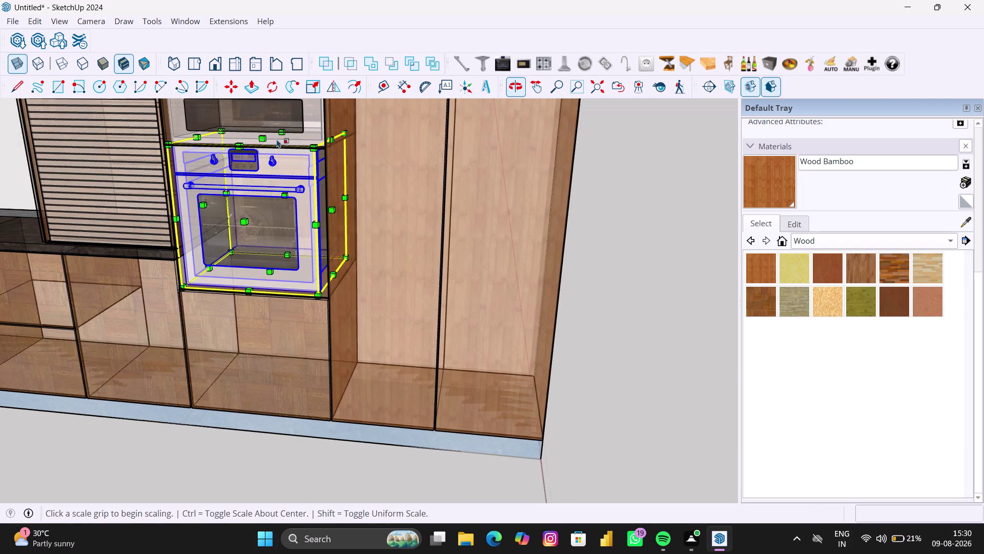
Stretch the lower oven's top grip up to its opening's top edge.
click(262, 135)
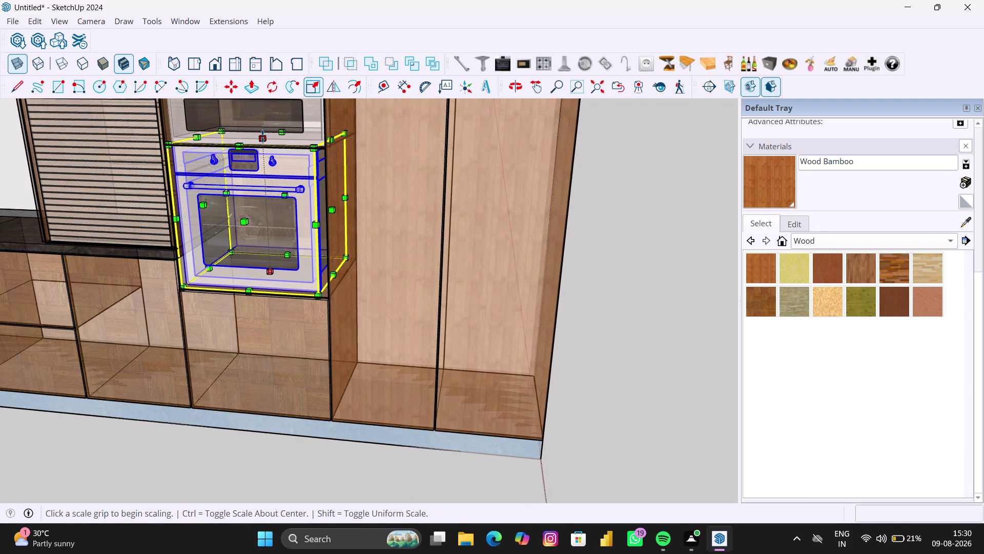
scroll(up, 3)
middle_drag(264, 149, 308, 122)
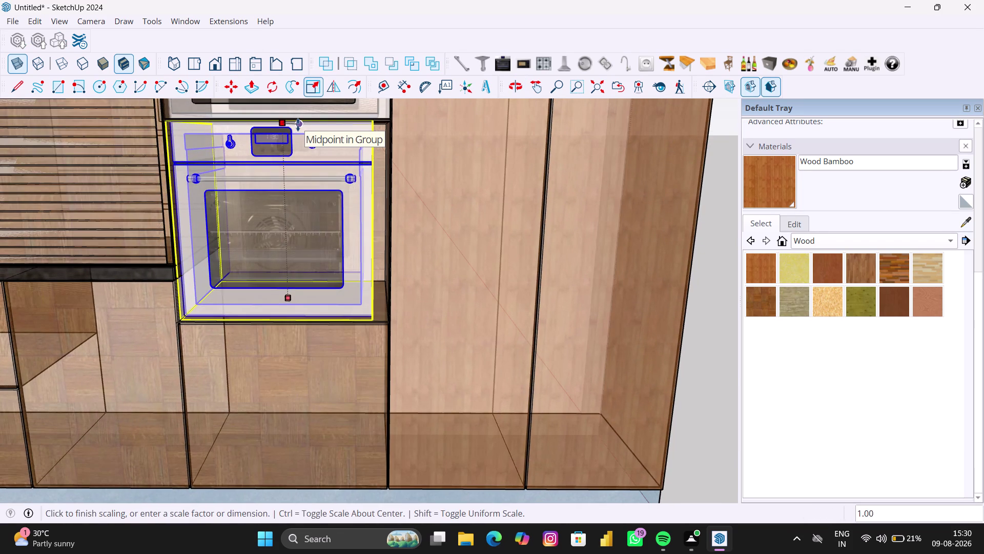
scroll(up, 3)
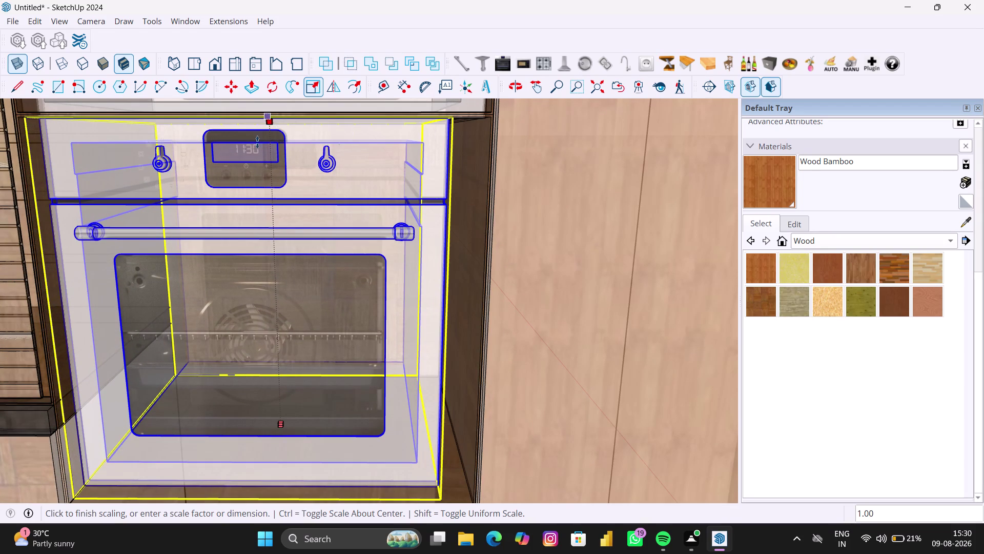
scroll(up, 3)
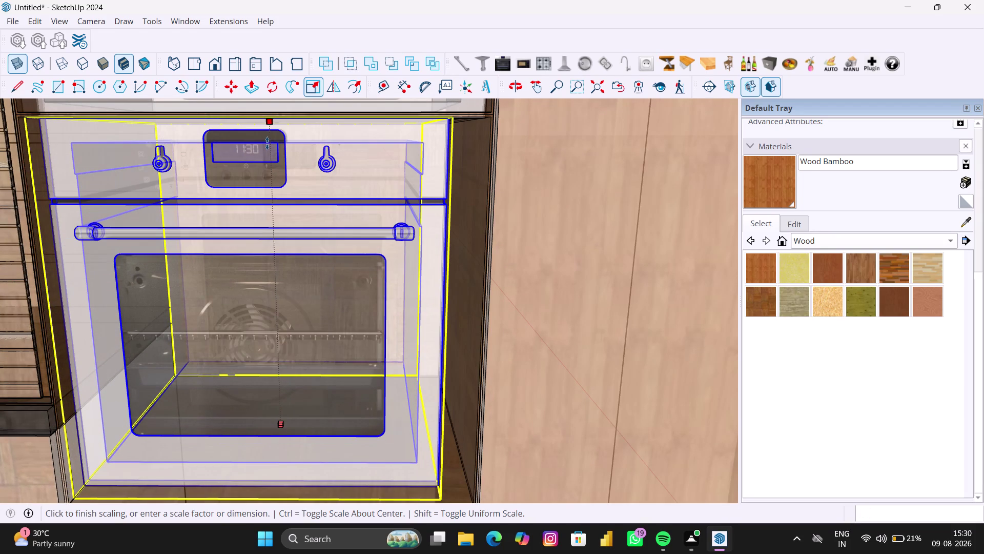
click(268, 143)
scroll(down, 3)
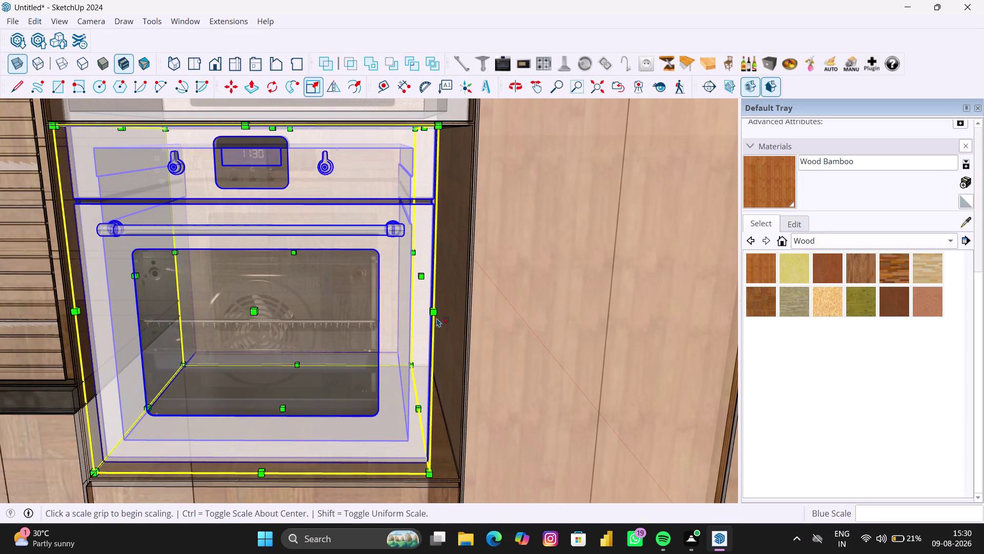
Widen both sides of the lower oven to the opening (about 1.08), then zoom extents.
click(422, 278)
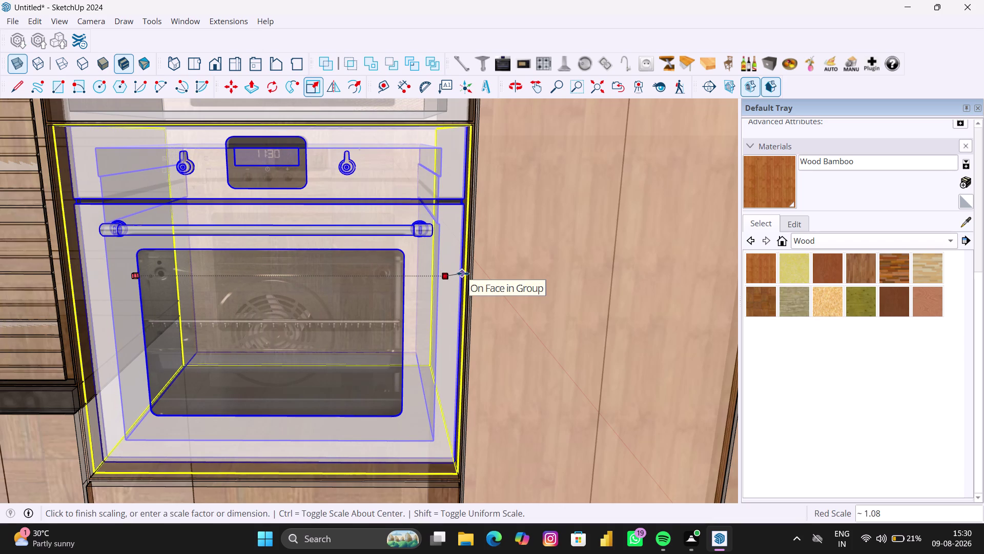
click(464, 272)
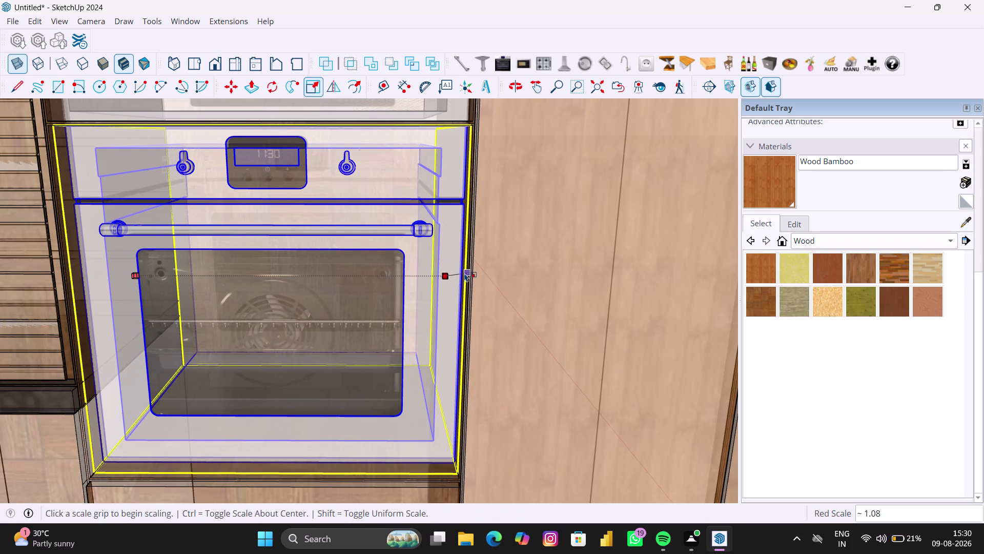
click(140, 274)
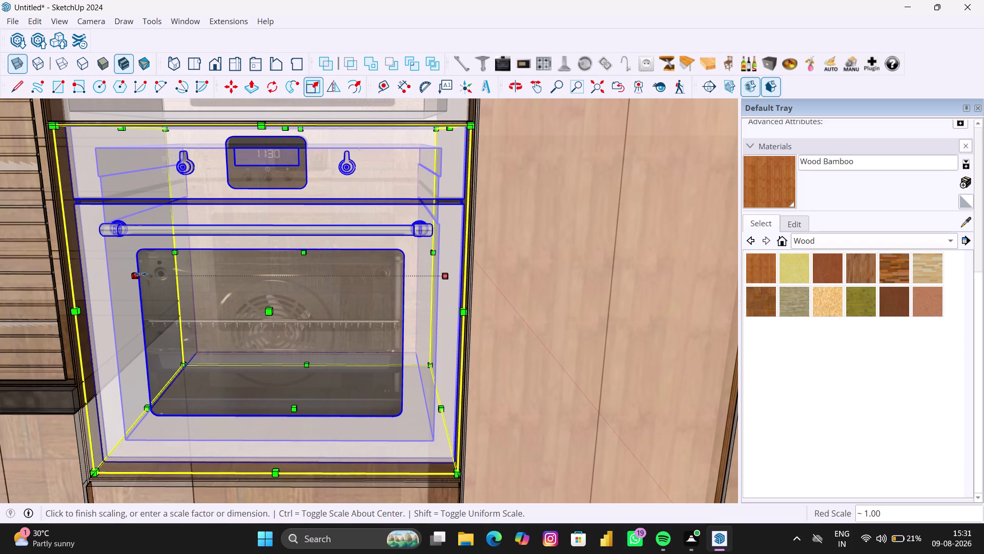
click(59, 279)
scroll(down, 3)
scroll(down, 3)
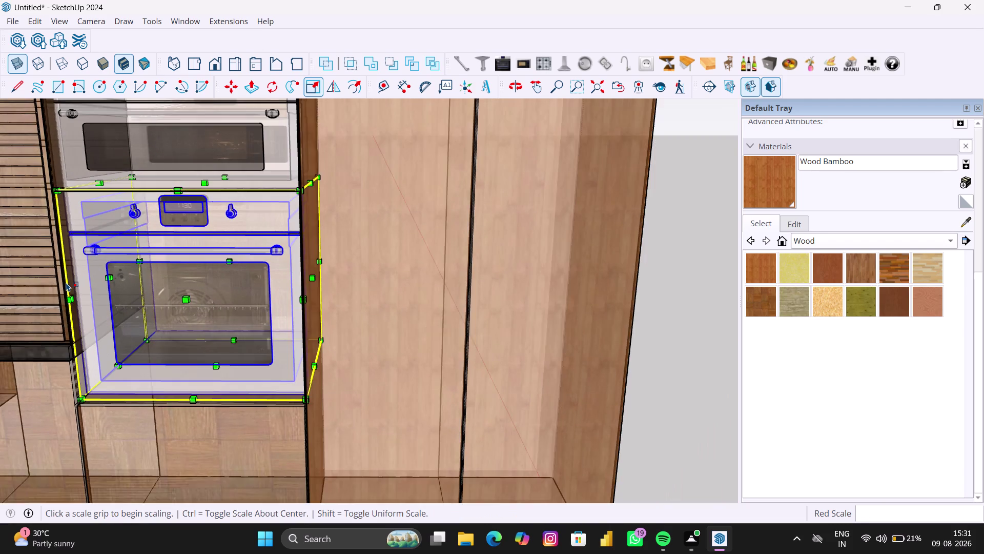
key(shift+z)
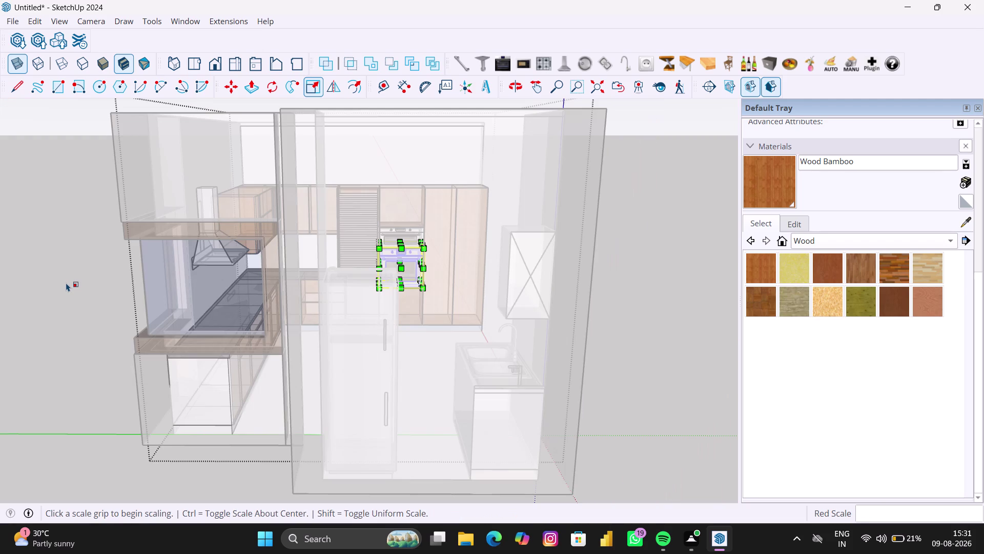
Orbit around the kitchen to a front view of the cabinets.
key(space)
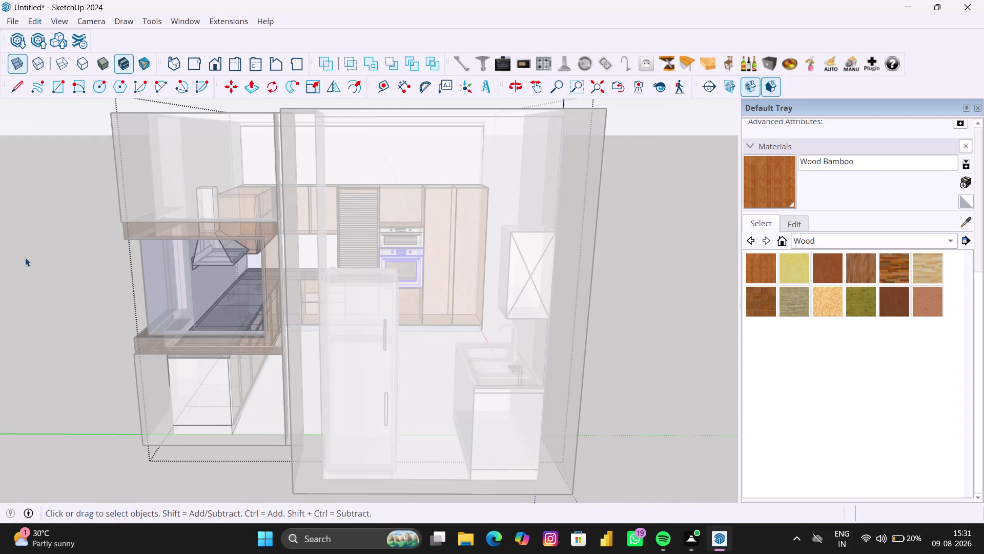
key(Escape)
key(space)
click(35, 319)
scroll(down, 3)
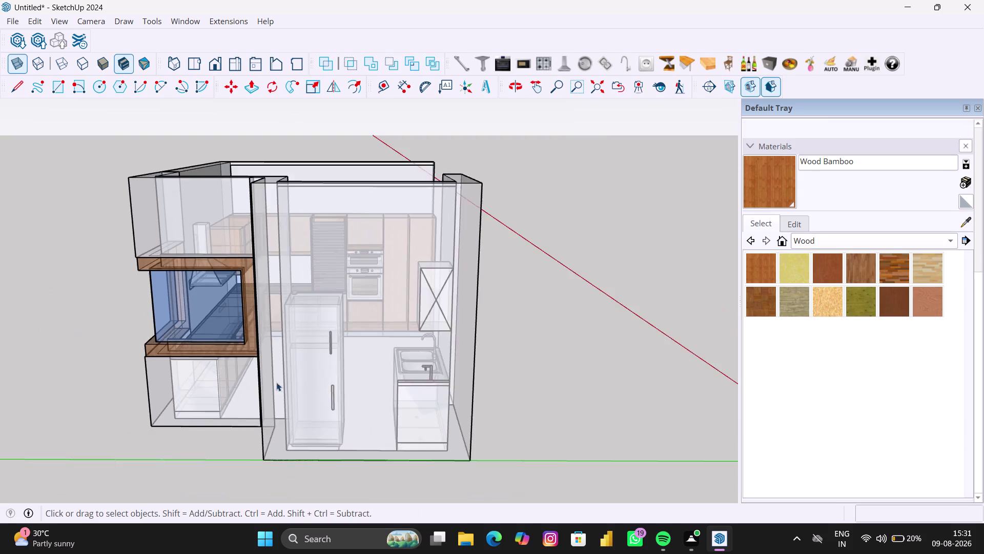
scroll(down, 3)
middle_drag(366, 387, 234, 381)
scroll(up, 3)
middle_drag(466, 372, 451, 372)
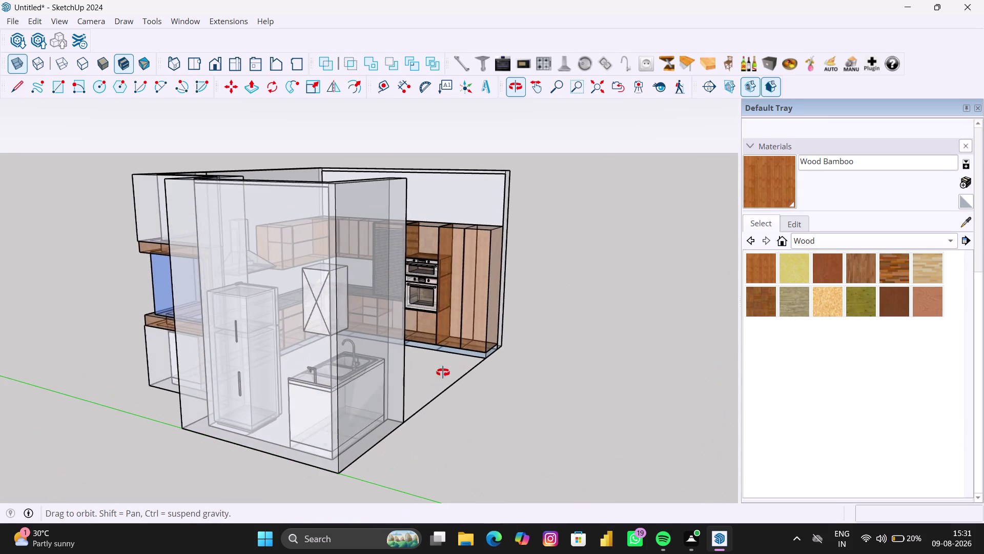
middle_drag(451, 372, 410, 373)
scroll(down, 3)
middle_drag(517, 371, 293, 374)
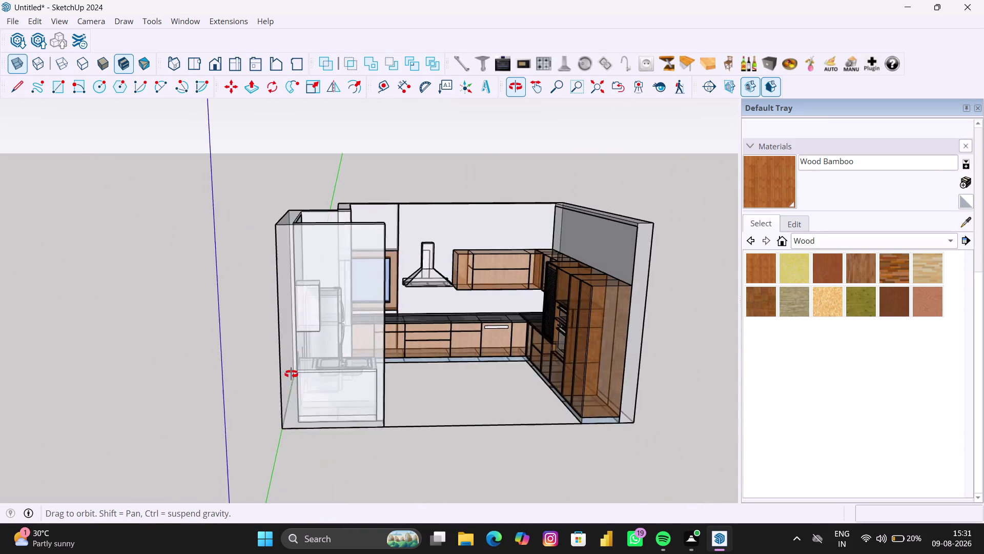
middle_drag(293, 374, 263, 374)
Turn off X-ray mode so the kitchen shows solid, opaque faces.
key(space)
click(174, 384)
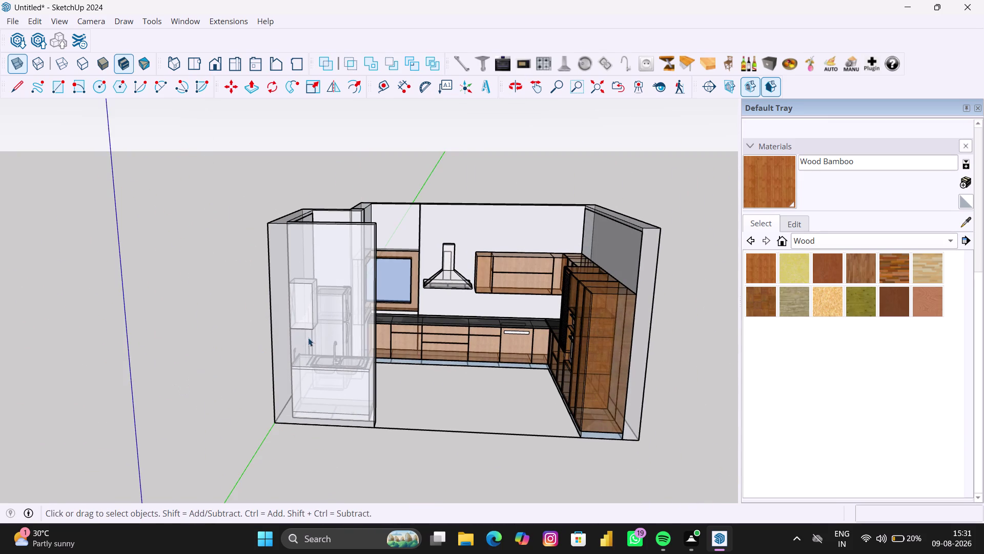
click(19, 65)
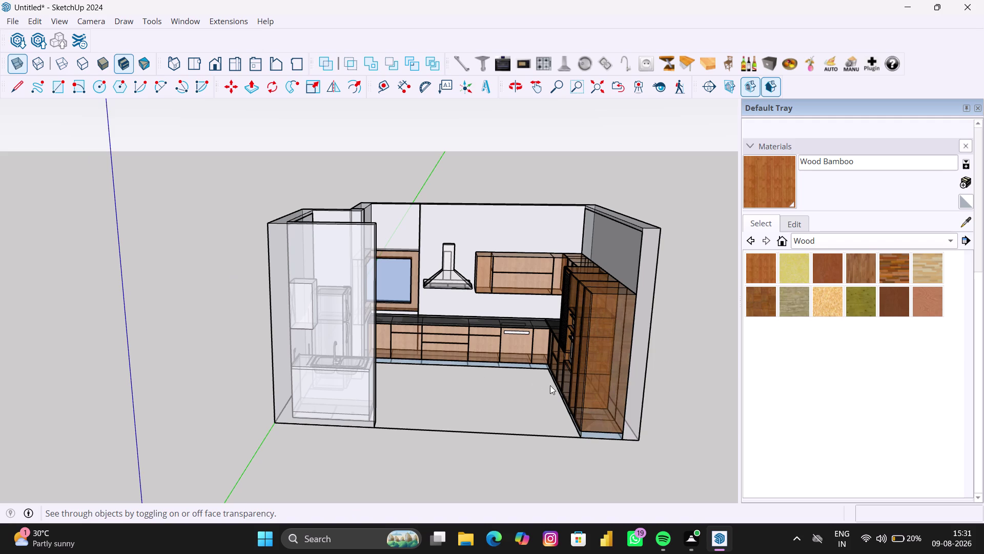
scroll(down, 3)
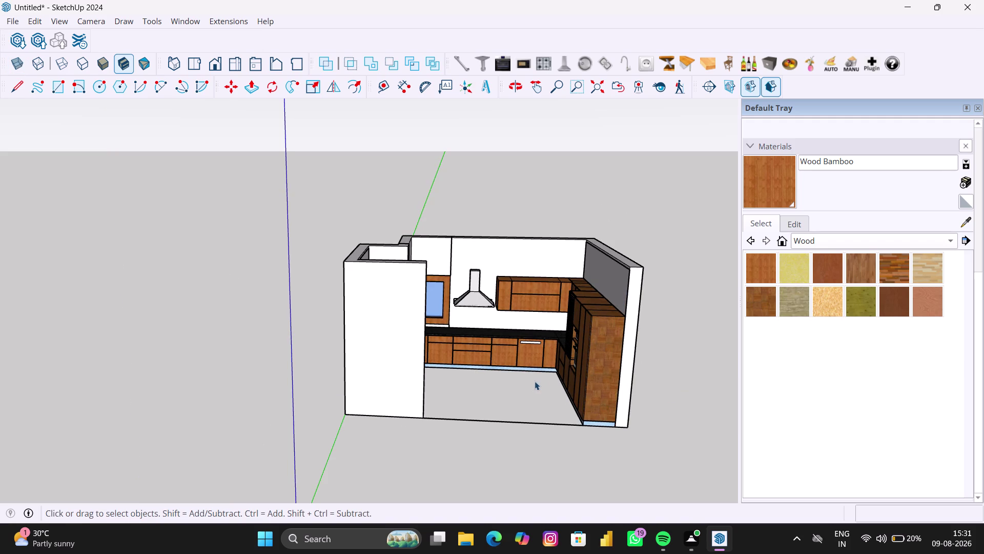
scroll(up, 3)
middle_click(668, 389)
scroll(up, 3)
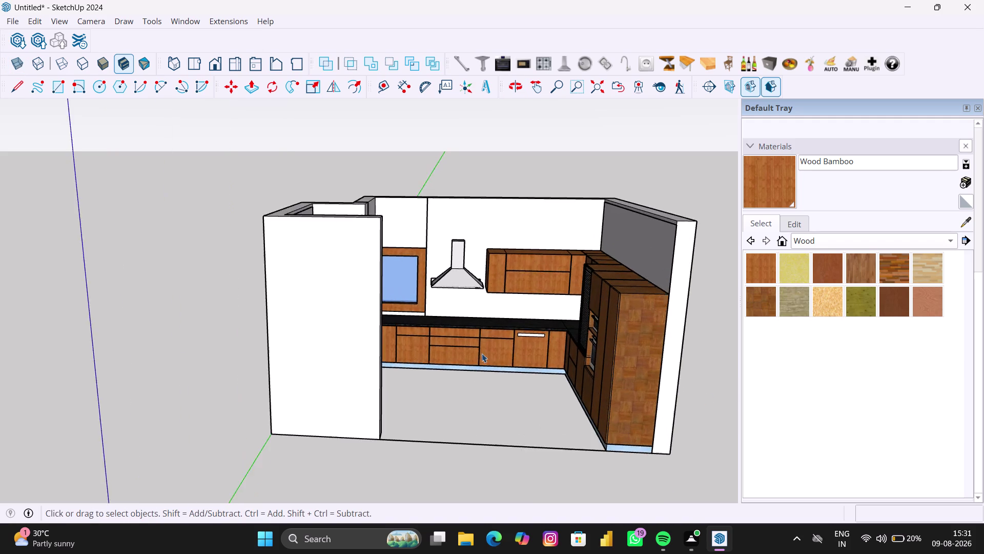
scroll(up, 3)
scroll(up, 3)
Drill down through the kitchen and base cabinet groups to edit the drawer handle.
scroll(up, 3)
click(540, 332)
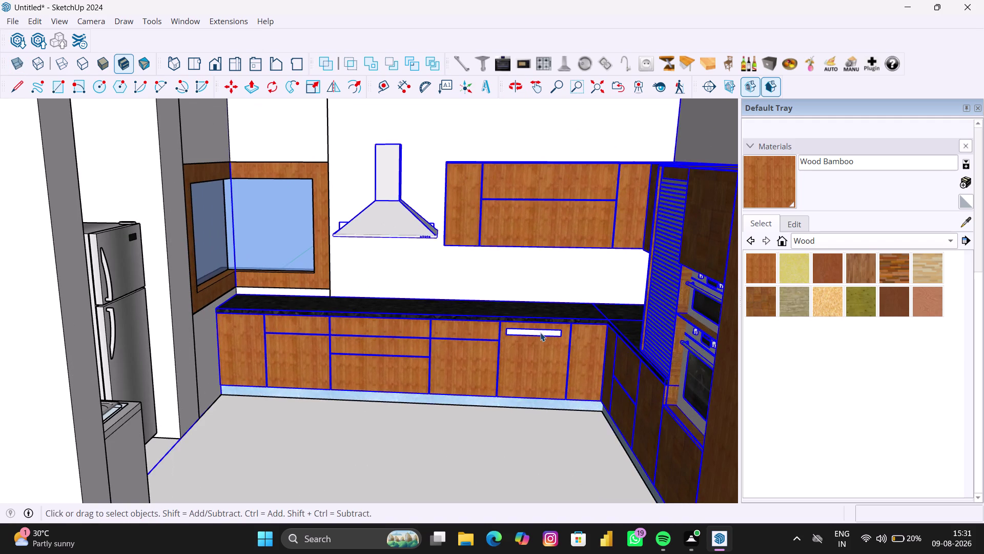
scroll(up, 3)
double_click(540, 332)
click(540, 332)
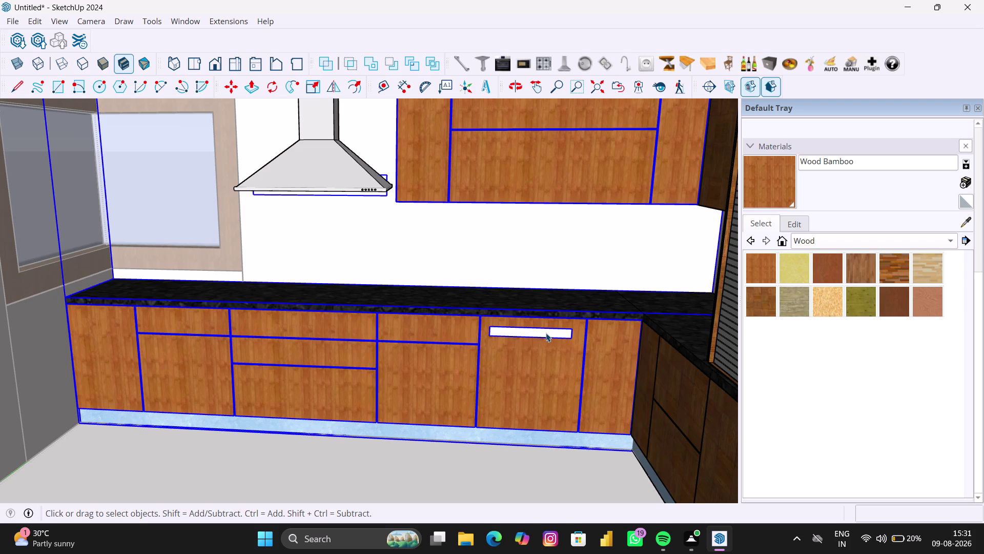
triple_click(546, 333)
scroll(up, 3)
triple_click(546, 333)
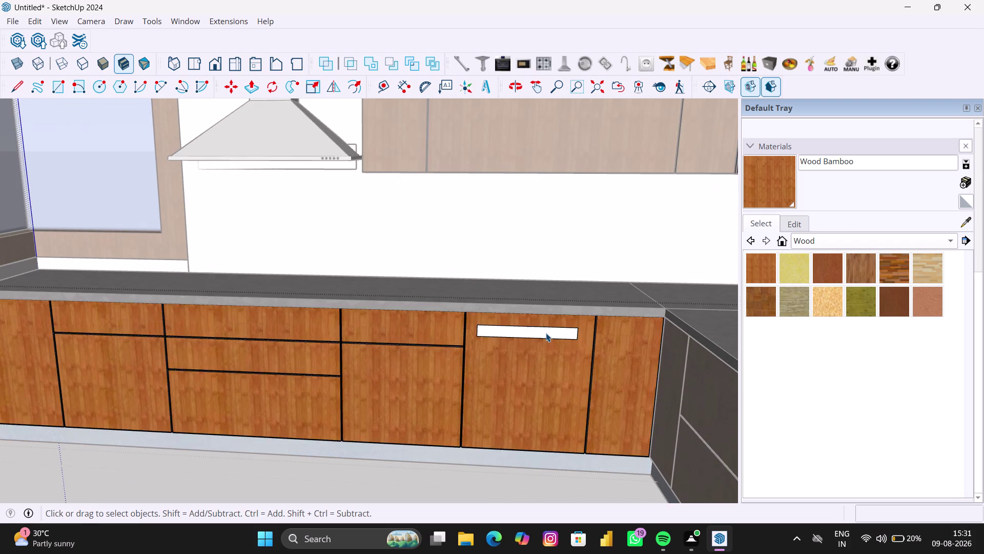
click(546, 332)
double_click(546, 333)
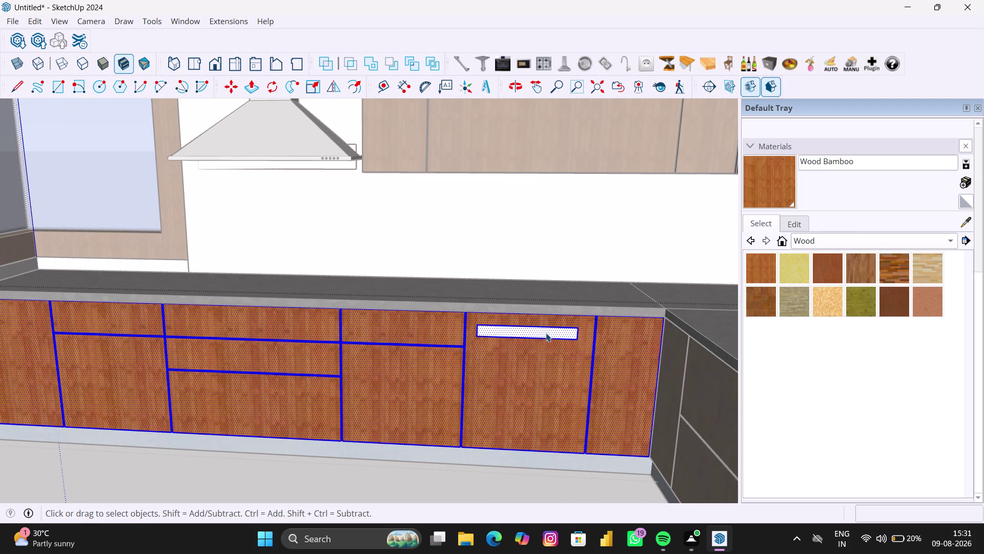
click(546, 333)
click(546, 333)
scroll(up, 3)
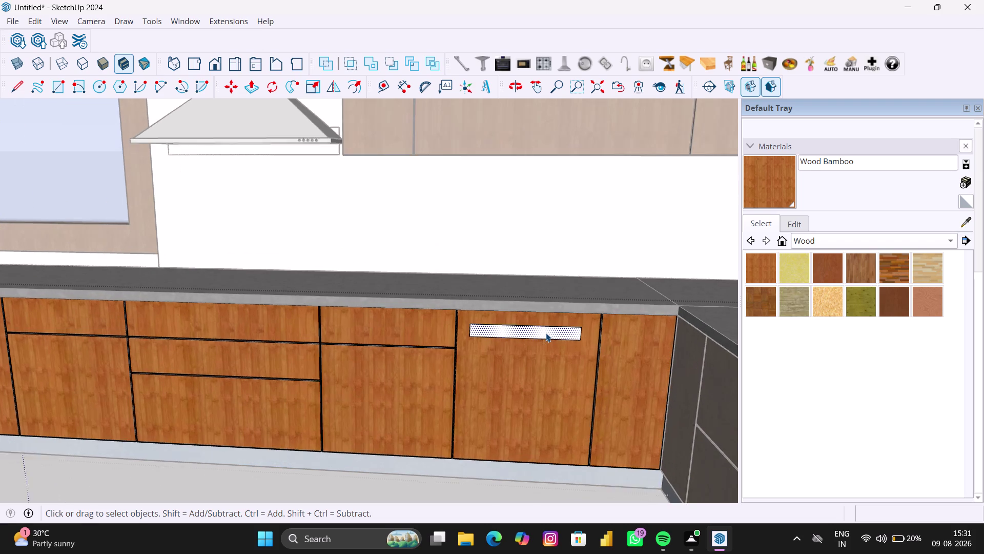
scroll(up, 3)
double_click(546, 333)
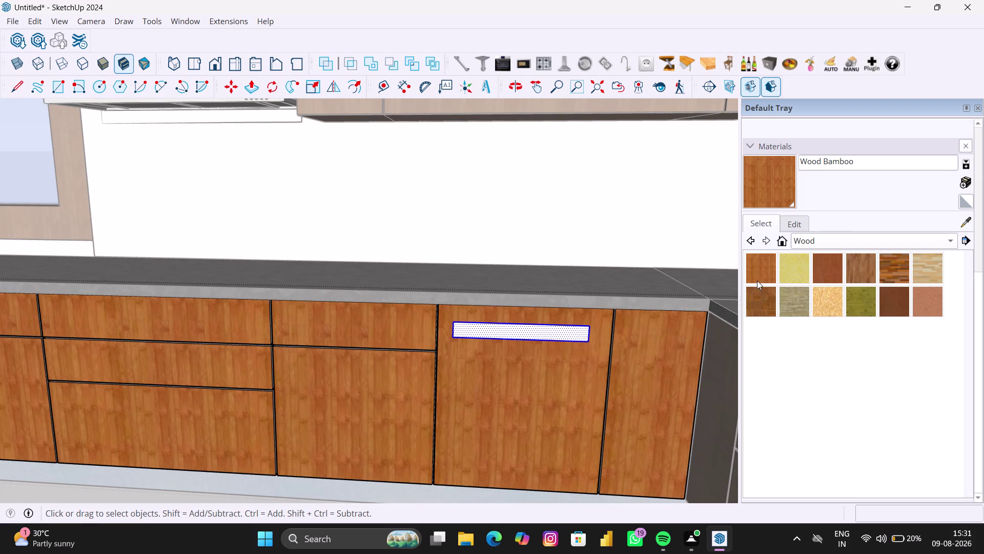
Paint the handle with Wood Bamboo, then zoom out to the whole kitchen.
click(761, 269)
click(544, 340)
scroll(down, 3)
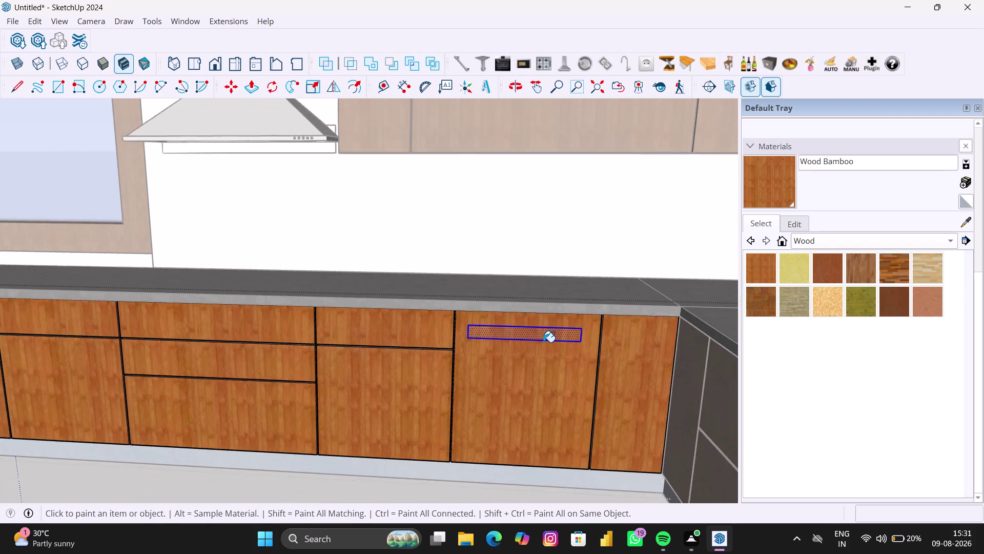
scroll(down, 3)
key(space)
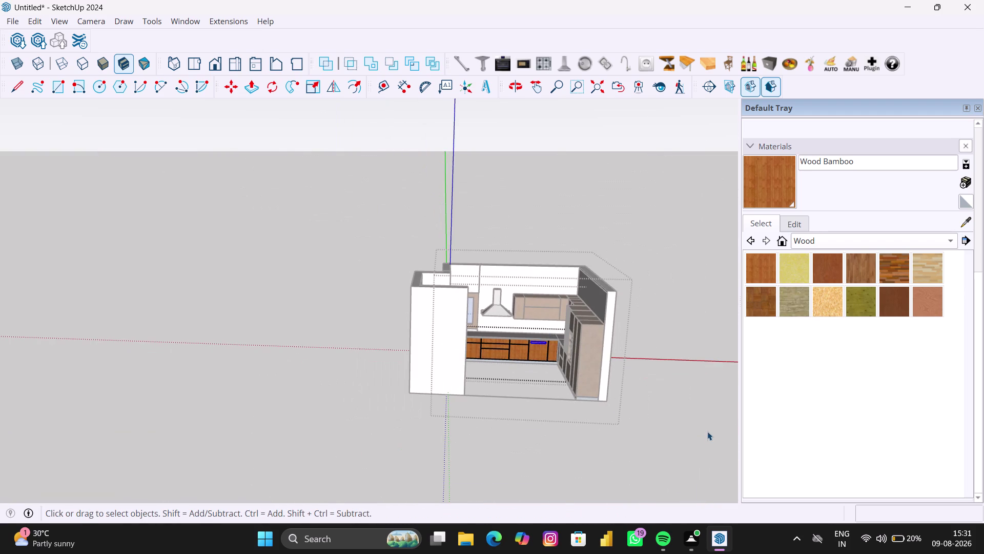
click(707, 431)
scroll(up, 3)
middle_drag(607, 421, 591, 424)
scroll(up, 3)
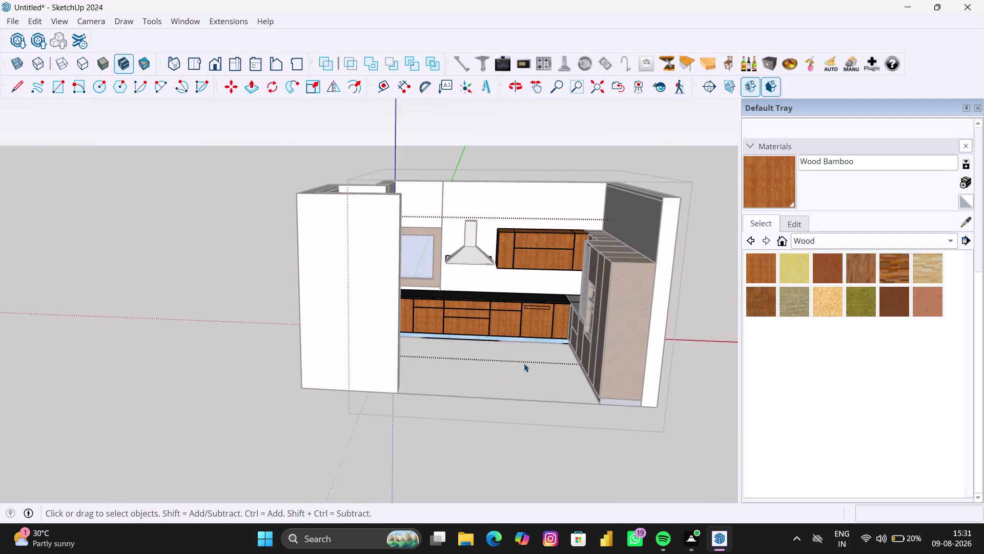
click(524, 362)
scroll(up, 3)
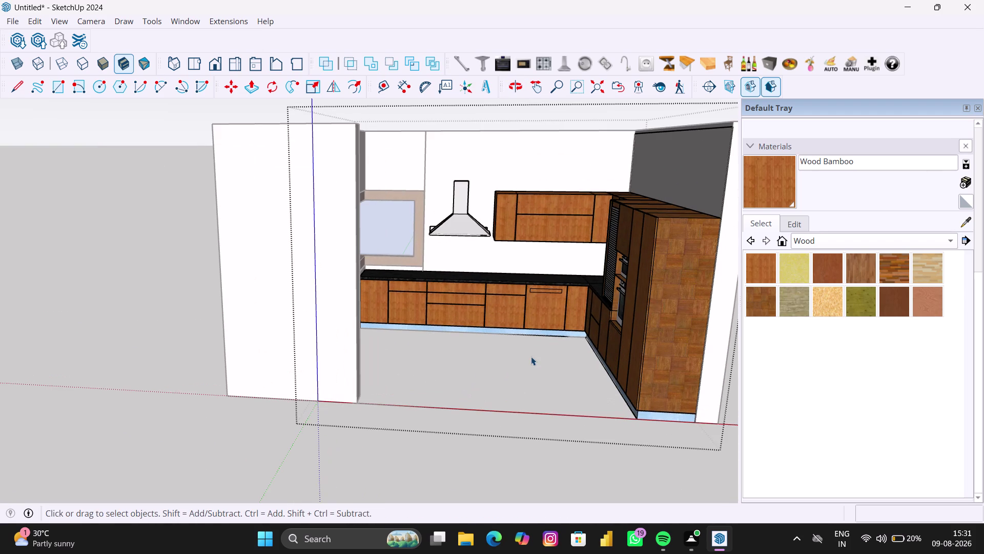
click(204, 448)
scroll(up, 3)
scroll(down, 3)
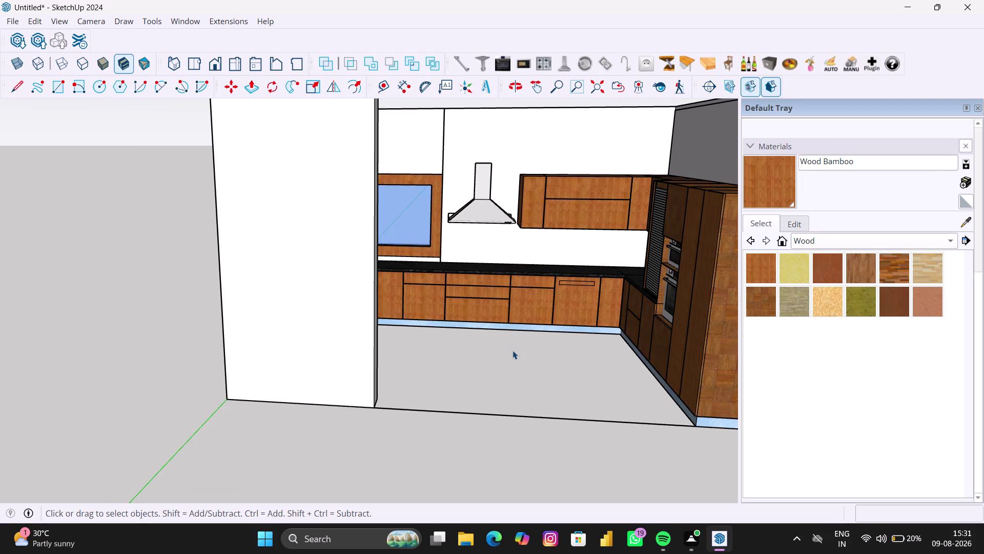
scroll(down, 3)
click(564, 402)
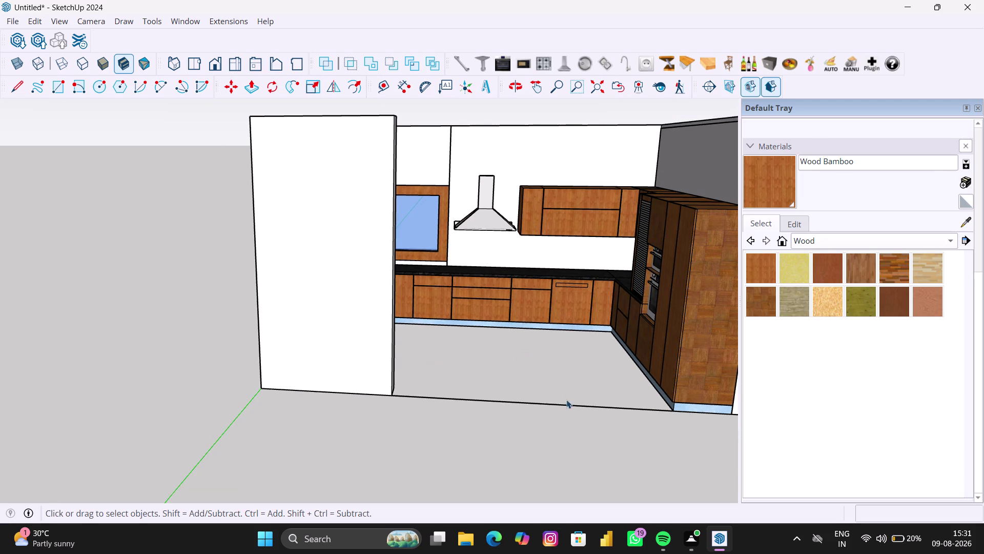
click(567, 394)
scroll(up, 3)
double_click(568, 392)
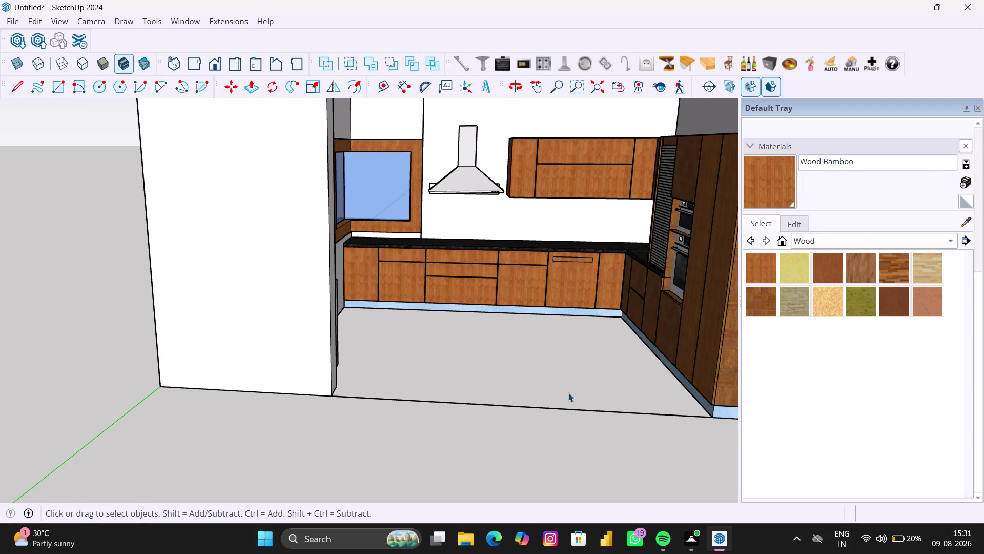
scroll(up, 3)
middle_drag(569, 393, 557, 420)
drag(530, 441, 500, 419)
scroll(down, 3)
click(543, 455)
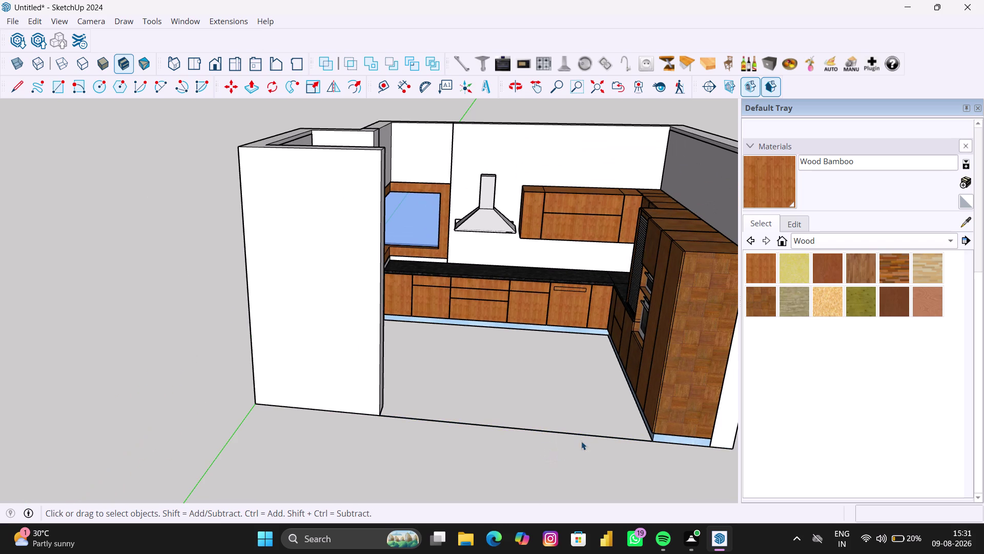
scroll(up, 3)
scroll(down, 3)
scroll(down, 3)
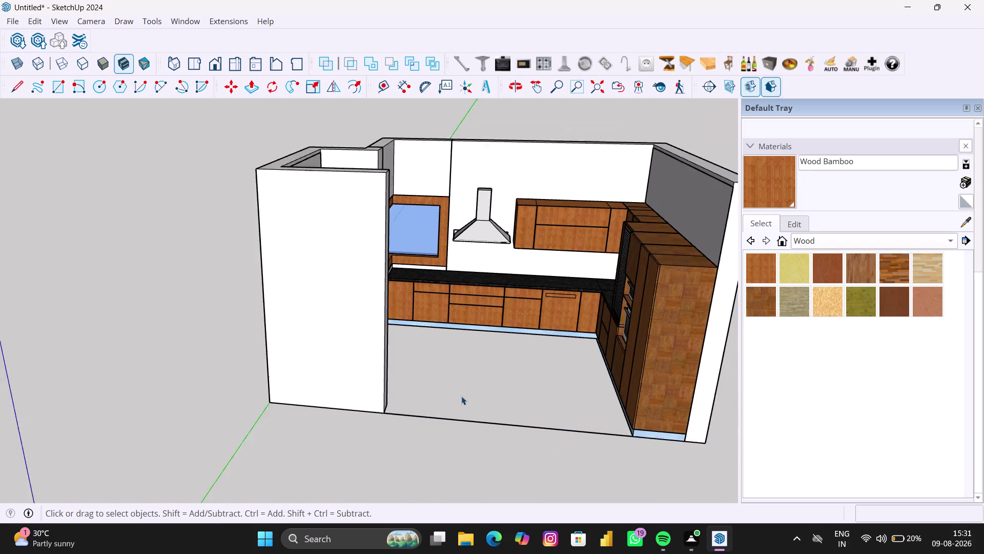
scroll(up, 3)
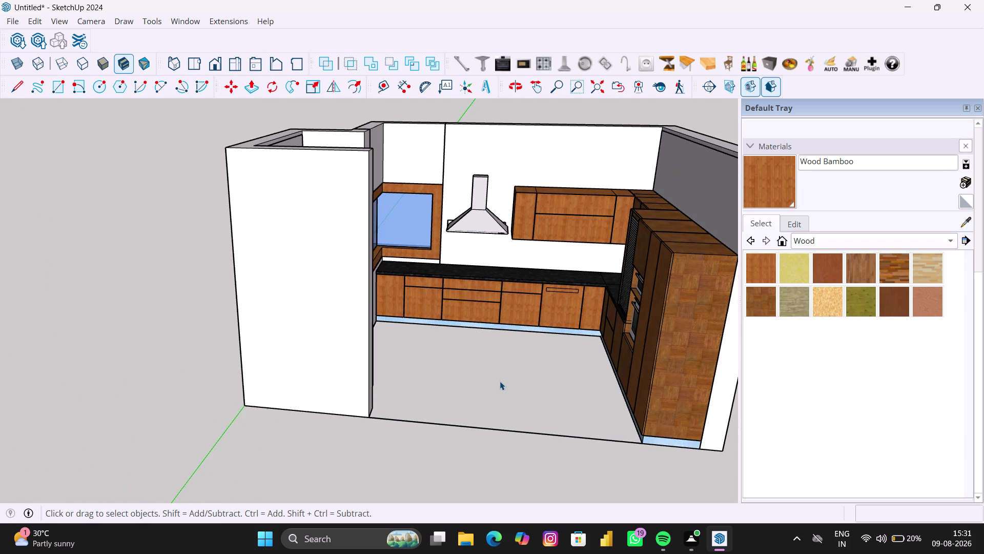
scroll(up, 3)
middle_drag(481, 337, 487, 334)
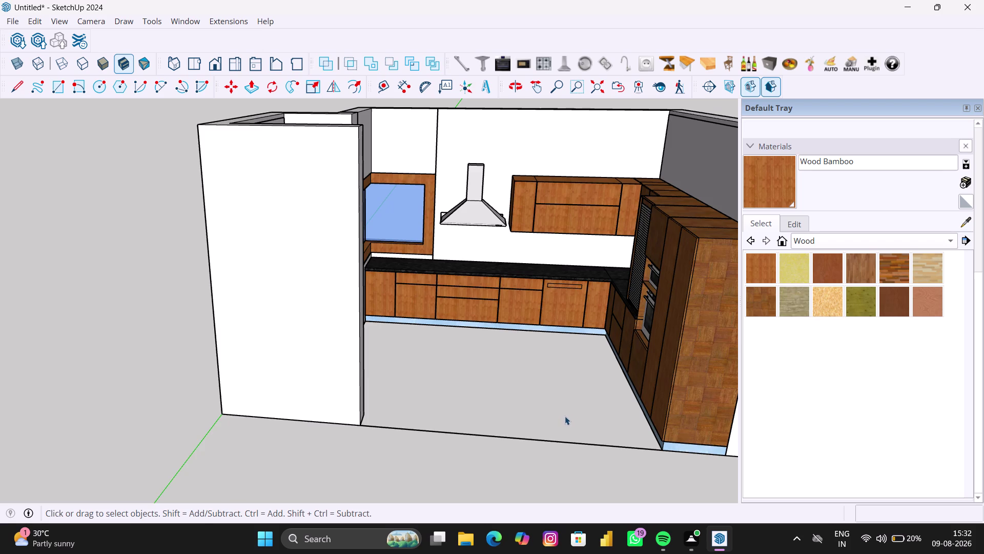
scroll(down, 3)
middle_drag(560, 416, 589, 382)
scroll(up, 3)
middle_drag(582, 385, 567, 399)
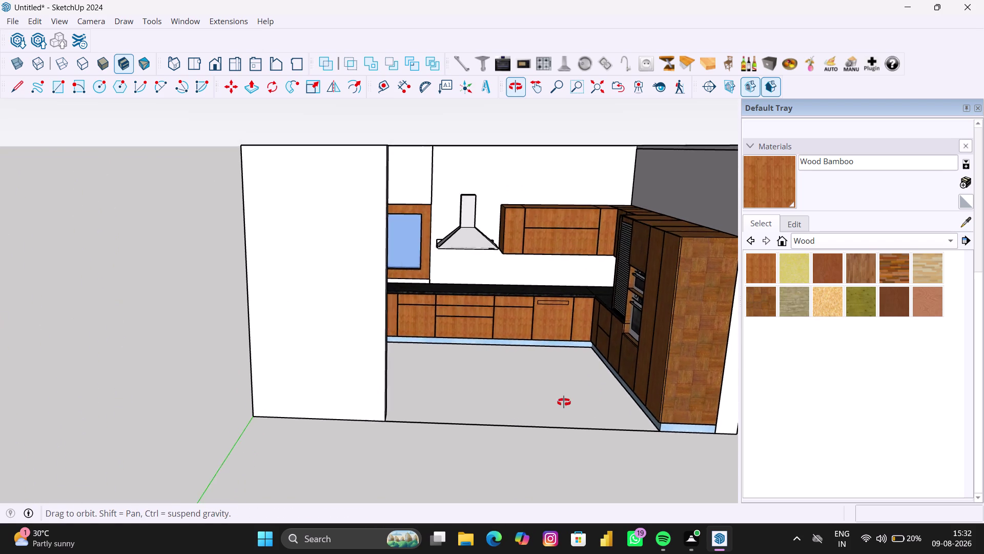
middle_drag(567, 399, 564, 402)
scroll(up, 3)
scroll(down, 3)
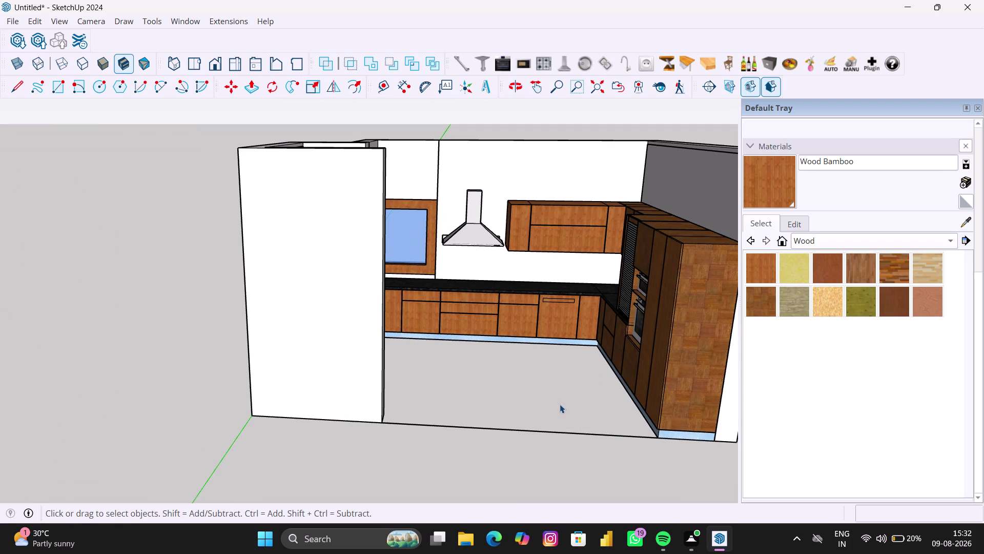